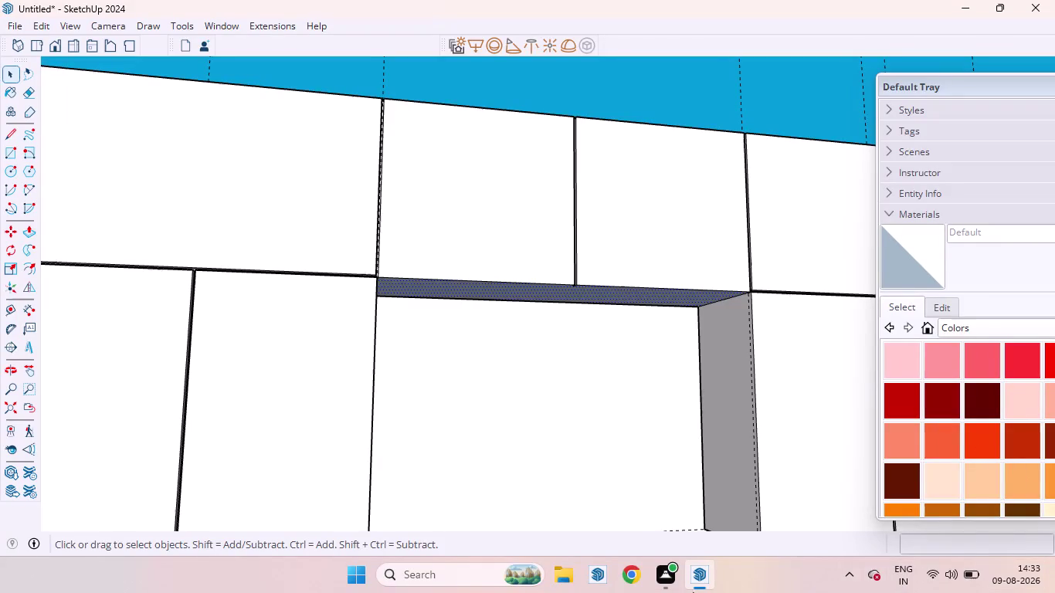
Push the groove face above the niche back into the wall panel.
scroll(up, 3)
middle_drag(435, 254, 358, 271)
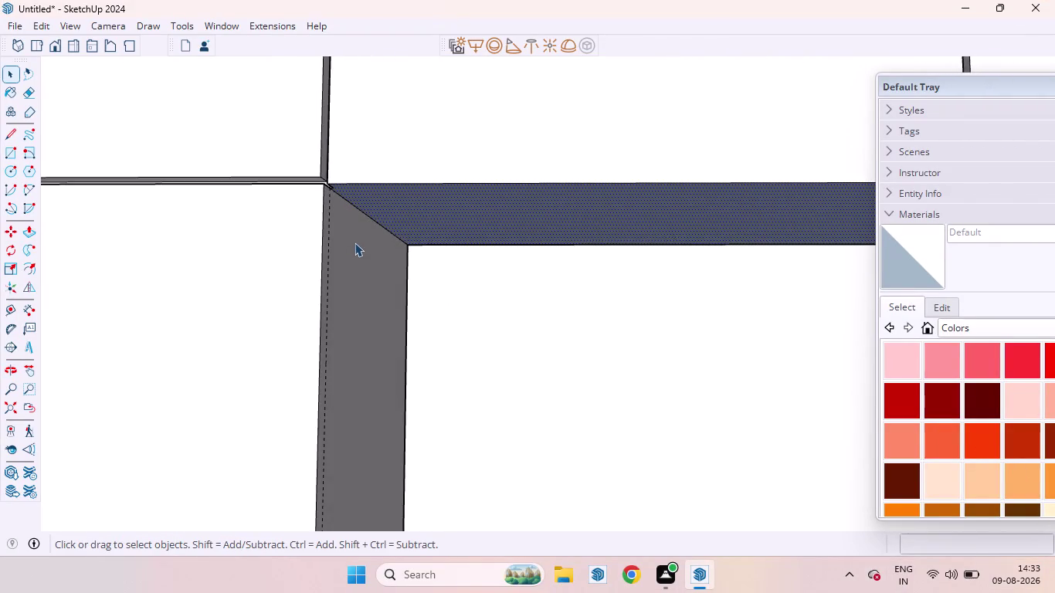
scroll(up, 3)
scroll(down, 3)
scroll(up, 3)
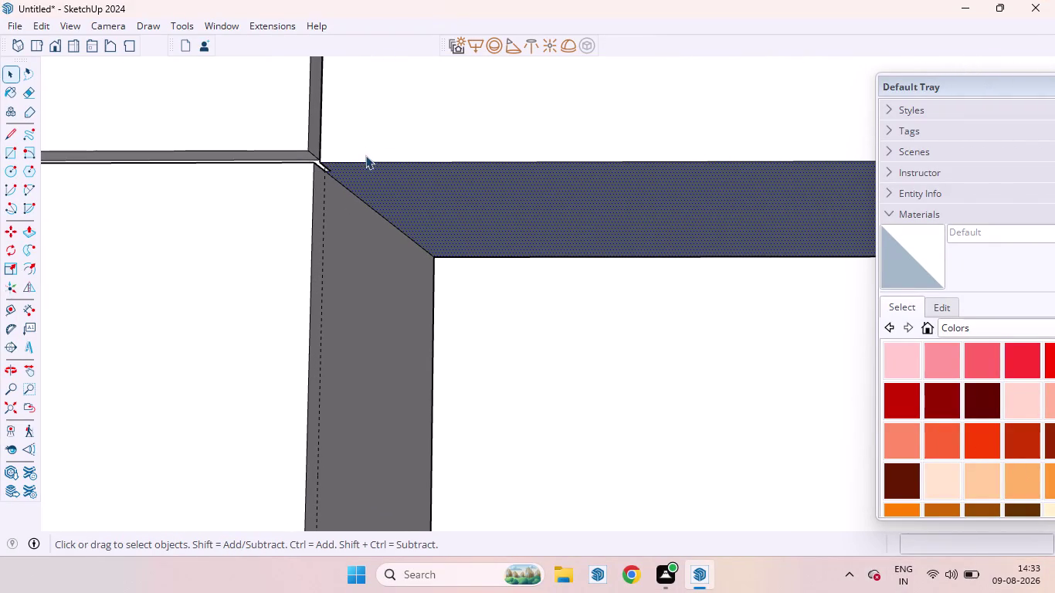
key(p)
drag(384, 190, 312, 148)
key(space)
scroll(down, 3)
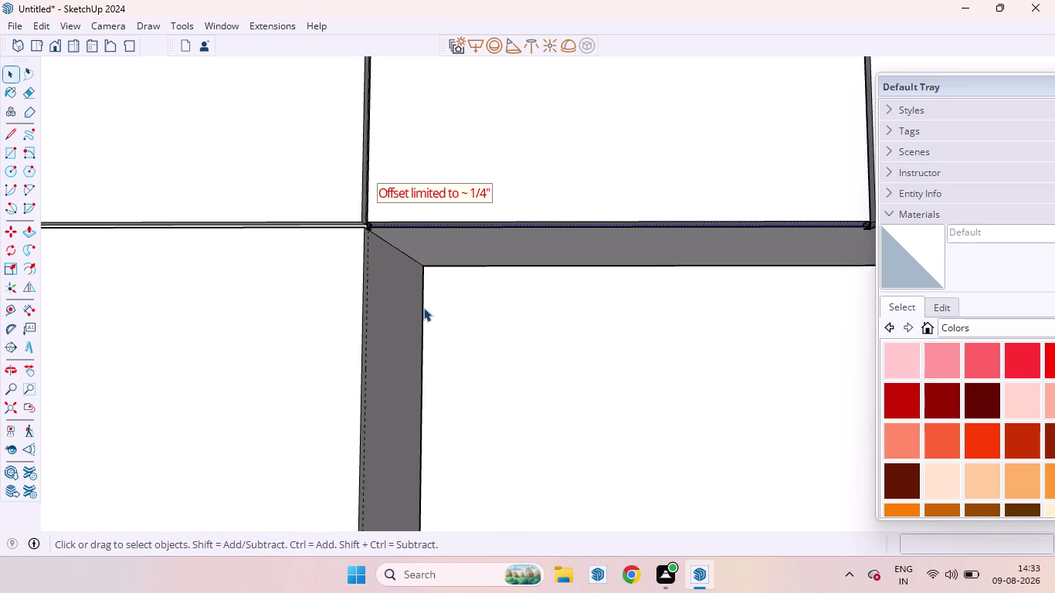
scroll(down, 3)
scroll(down, 3)
Deselect, then orbit over the upper wall panels to inspect where the grooves cross.
click(556, 163)
scroll(up, 3)
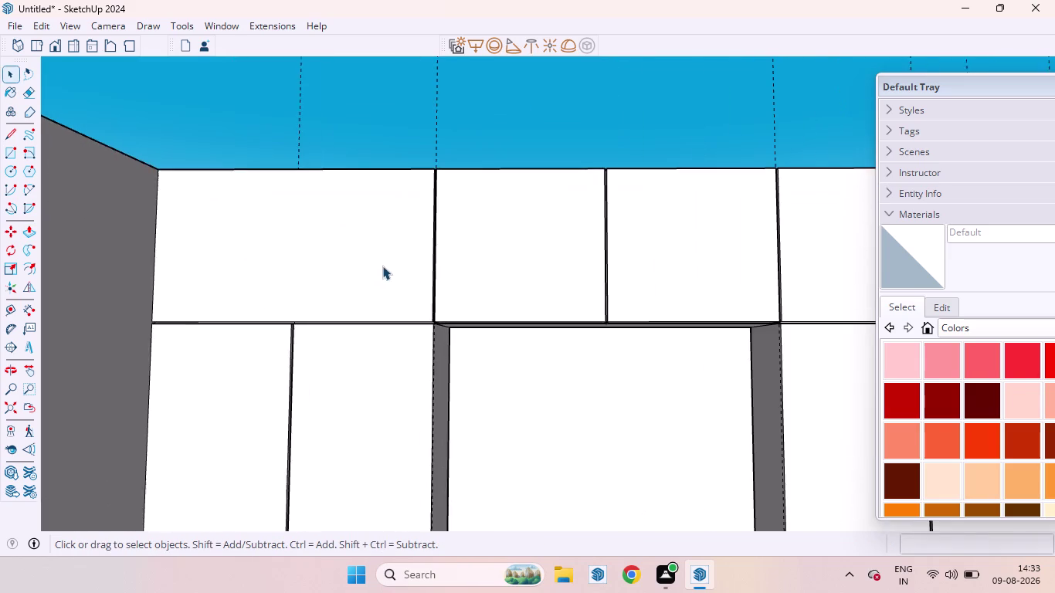
middle_drag(387, 268, 492, 348)
scroll(up, 3)
middle_drag(452, 353, 405, 327)
scroll(up, 3)
scroll(down, 3)
scroll(up, 3)
middle_drag(431, 332, 432, 290)
scroll(down, 3)
middle_drag(455, 327, 452, 276)
scroll(up, 3)
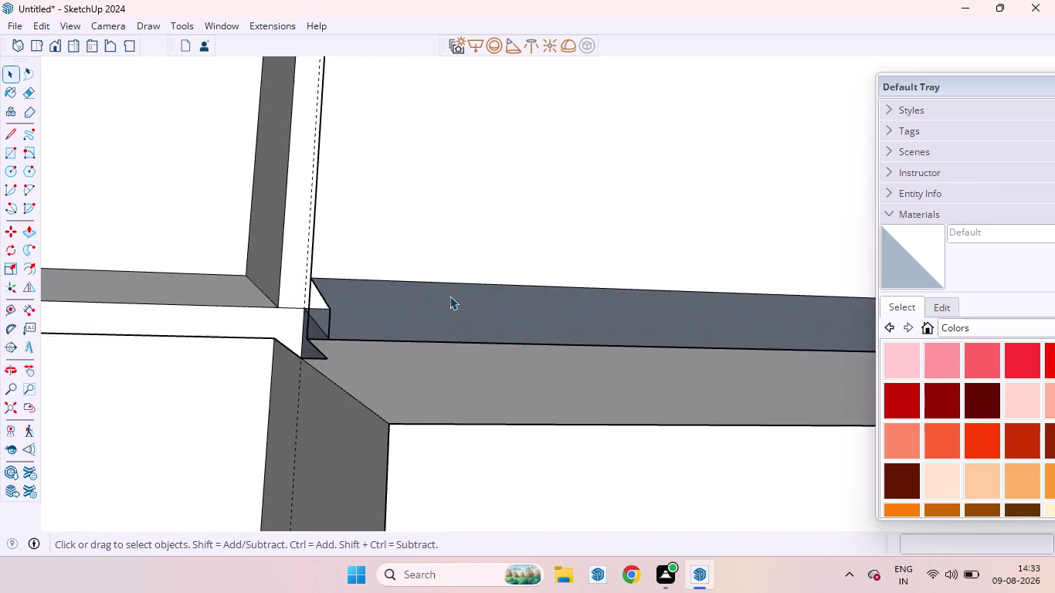
scroll(up, 3)
middle_drag(435, 304, 456, 333)
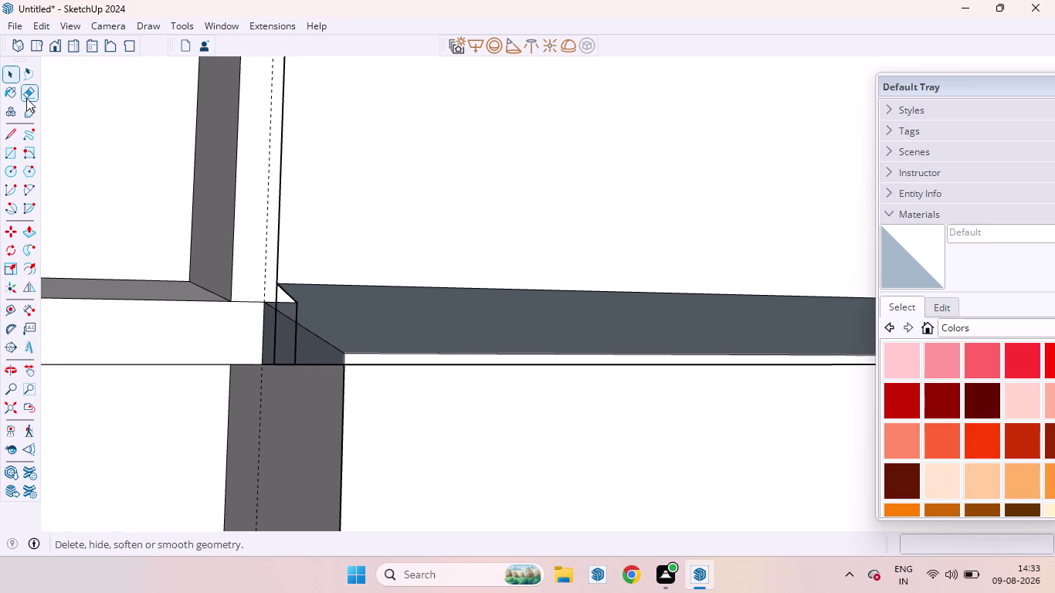
Erase the stray vertical and bottom edges at the first groove corner.
click(26, 98)
click(271, 362)
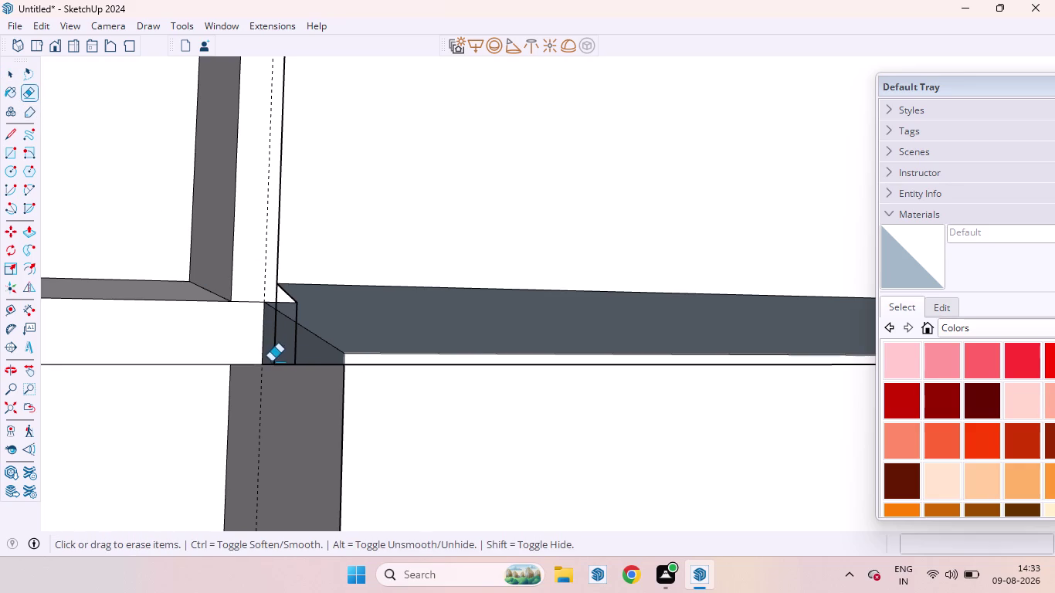
click(273, 366)
click(295, 346)
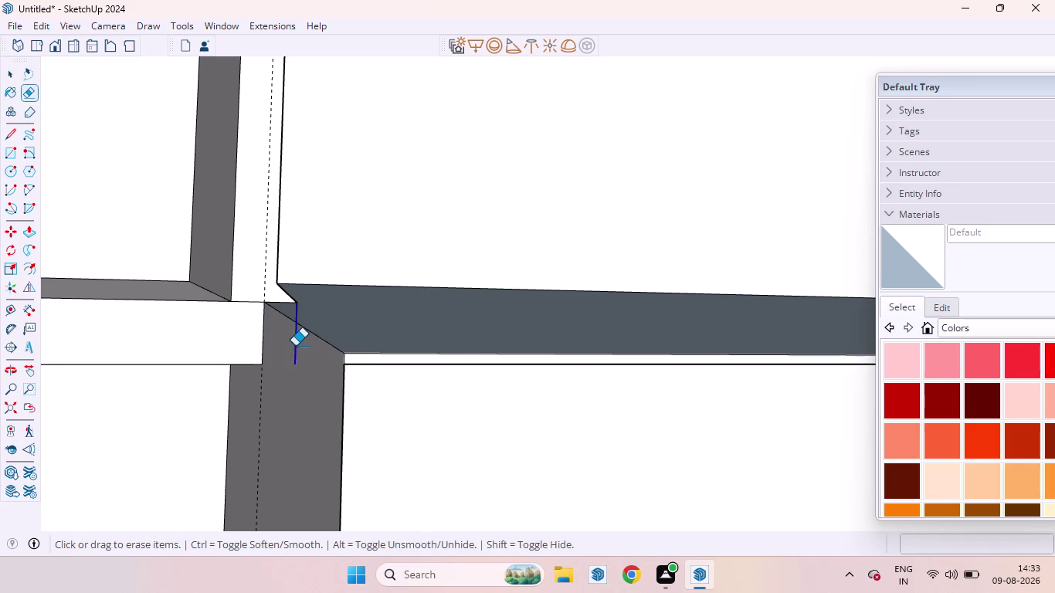
click(375, 367)
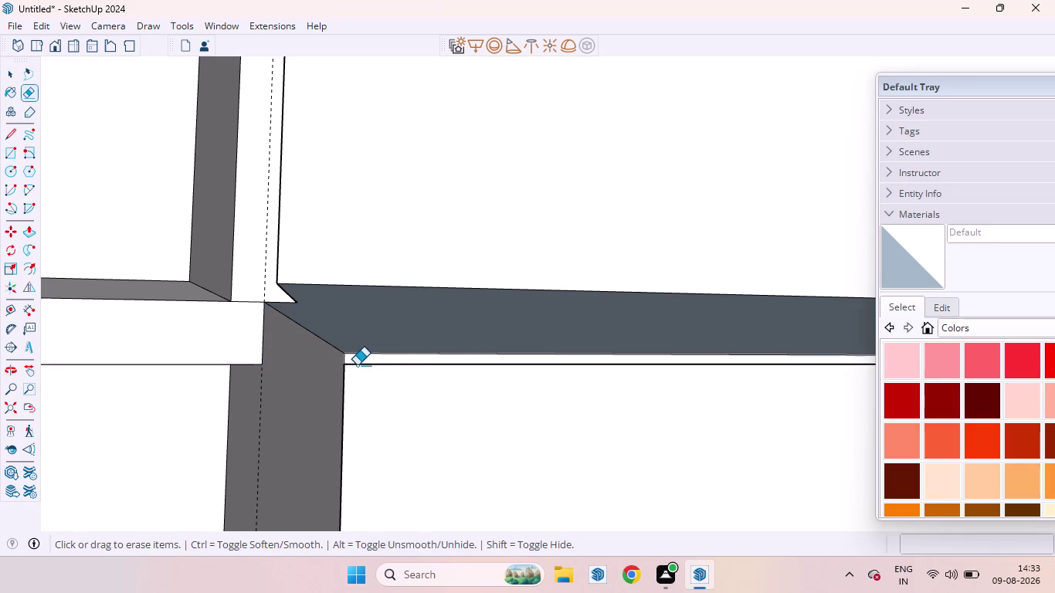
click(357, 365)
scroll(down, 3)
scroll(down, 3)
scroll(down, 3)
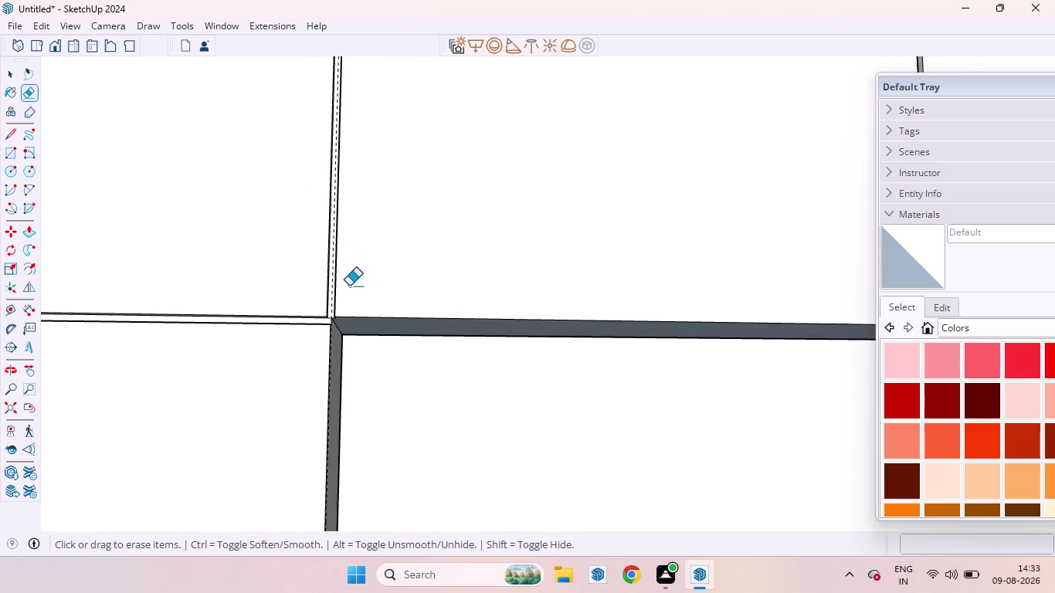
scroll(down, 3)
scroll(down, 3)
middle_drag(401, 363, 529, 410)
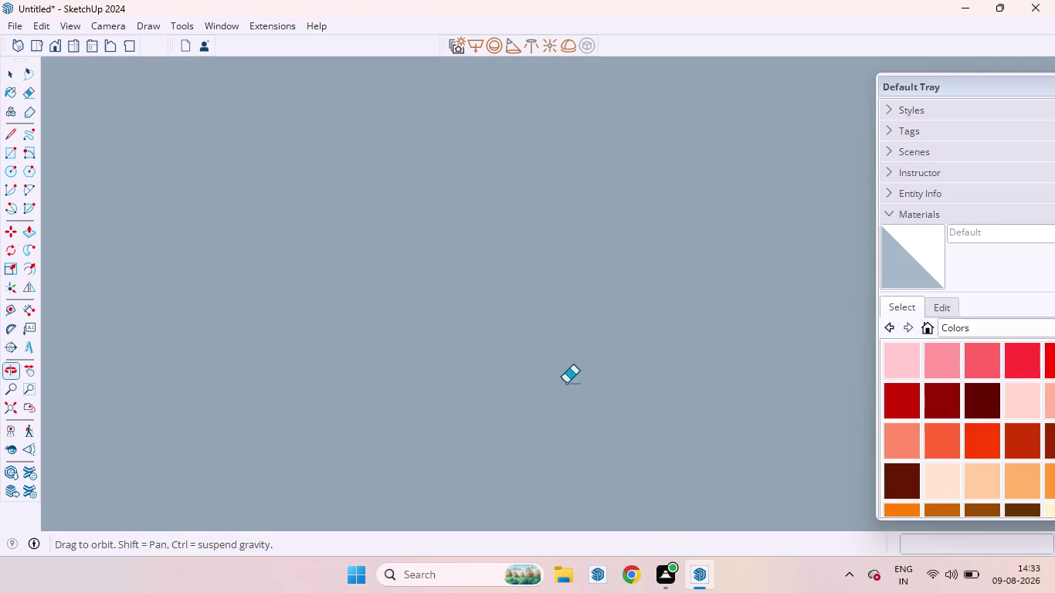
middle_drag(580, 368, 424, 391)
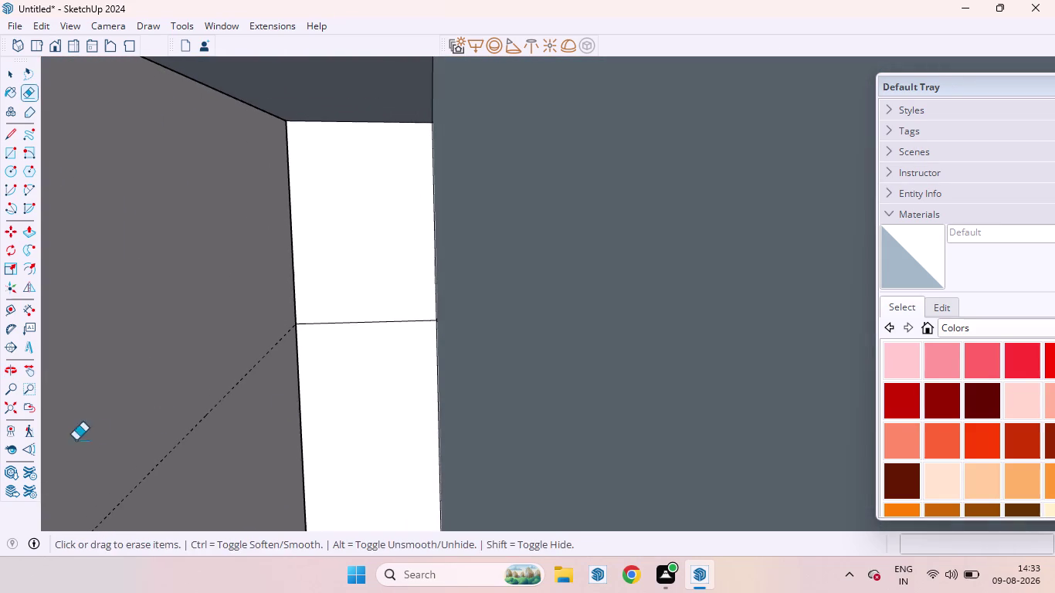
Erase the leftover edges at the next groove junction, undoing the last erase.
click(11, 407)
scroll(up, 3)
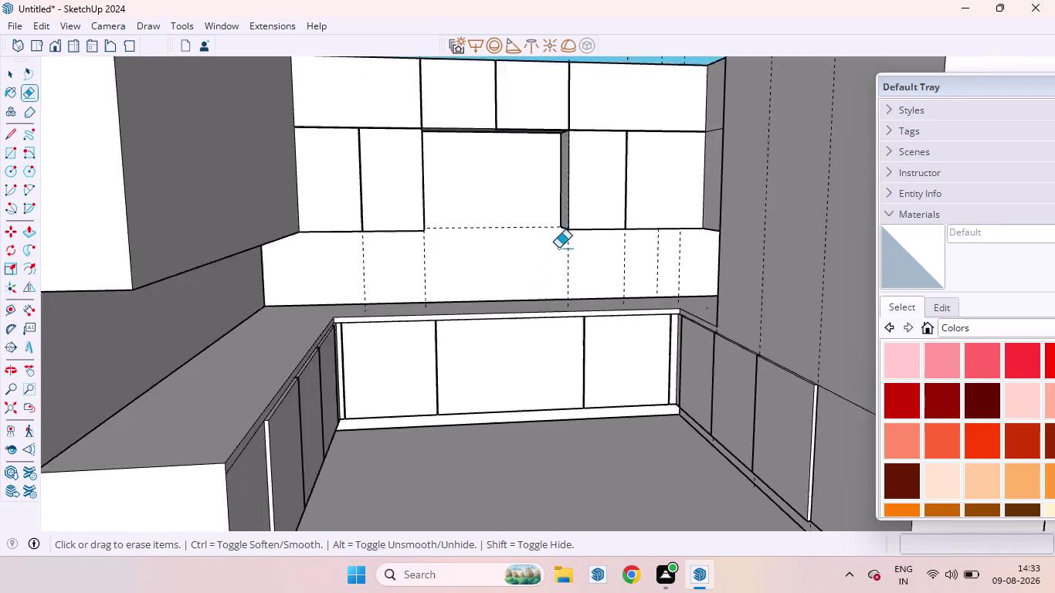
scroll(up, 3)
scroll(up, 3)
scroll(down, 3)
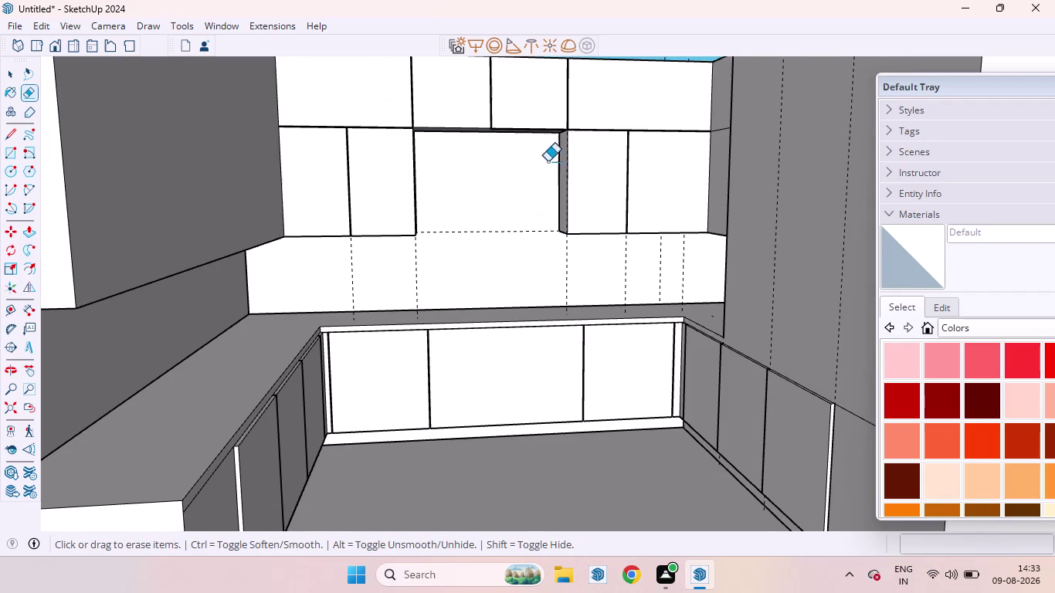
scroll(up, 3)
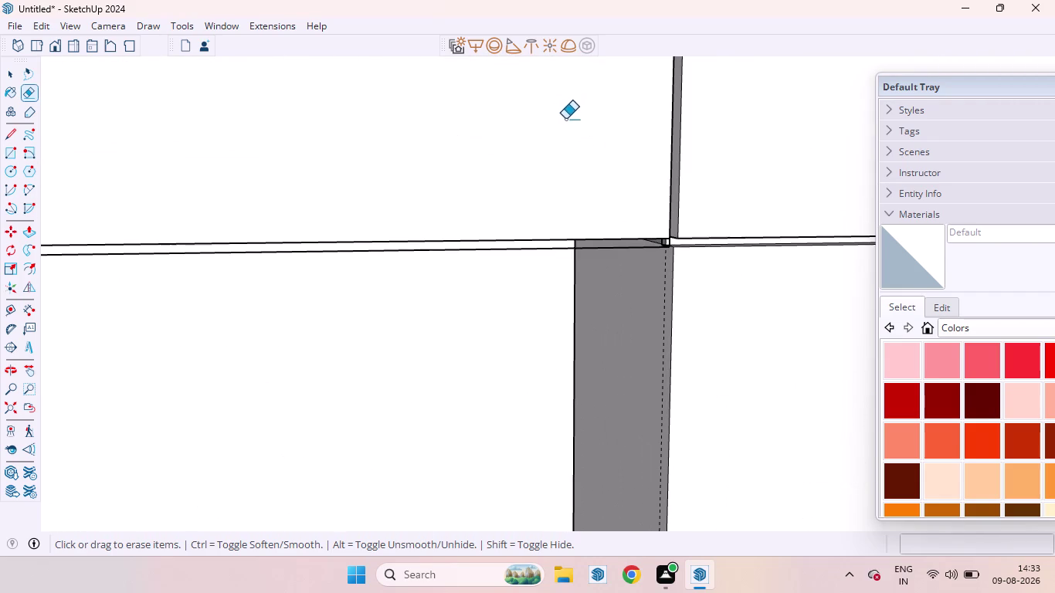
scroll(up, 3)
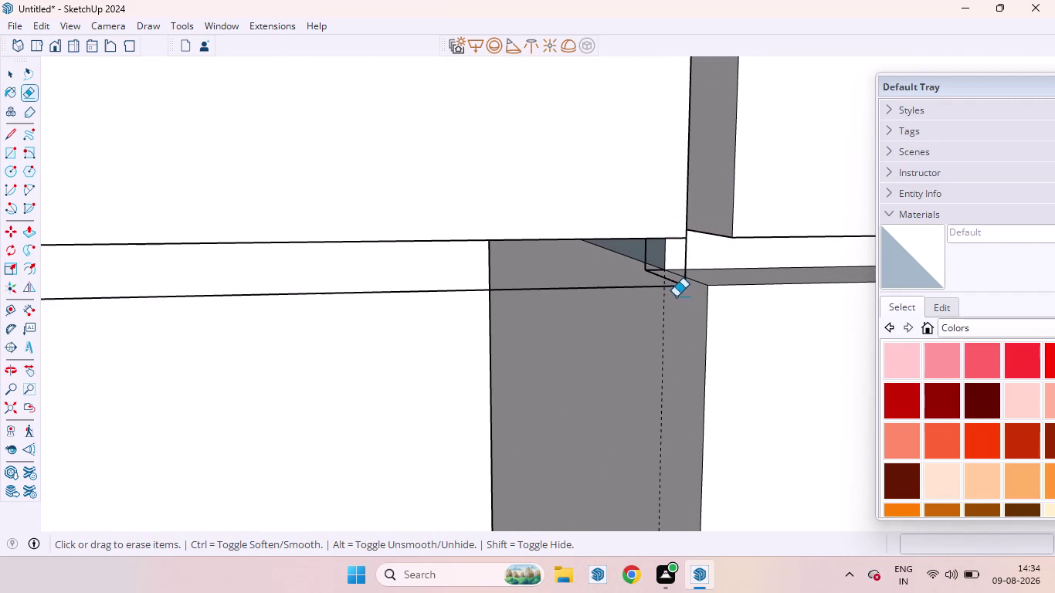
click(681, 284)
click(641, 269)
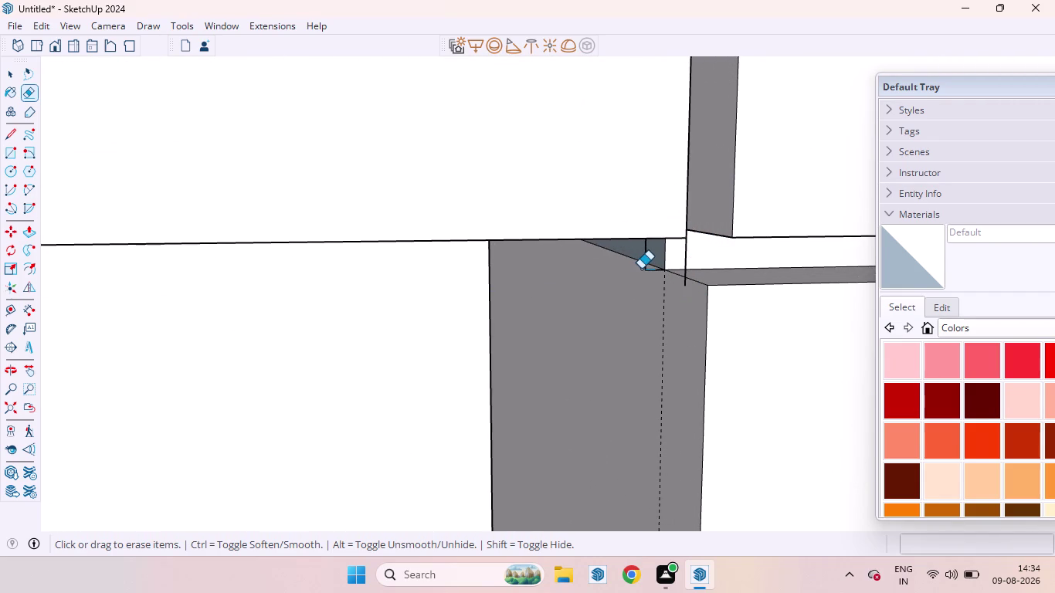
click(645, 267)
click(645, 270)
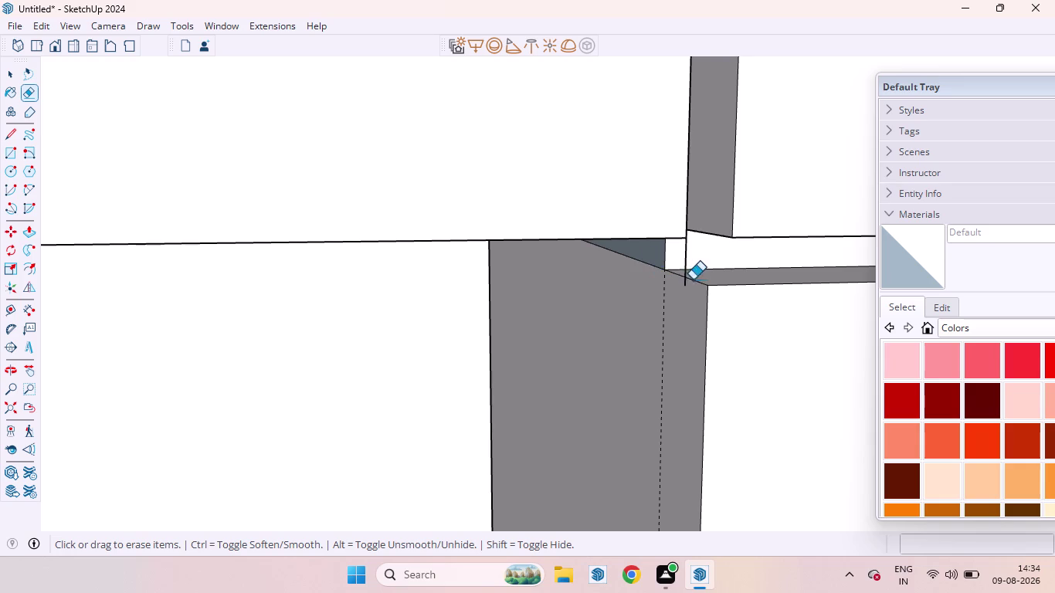
click(684, 268)
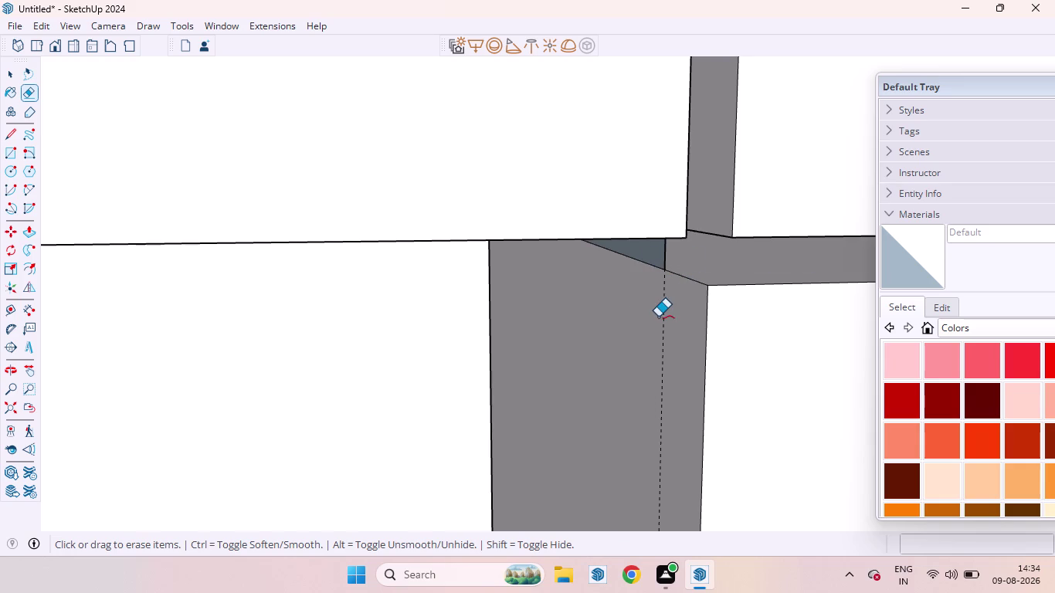
key(ctrl+z)
Check the cleaned junction and erase one more edge where the grooves meet.
middle_drag(701, 254, 564, 256)
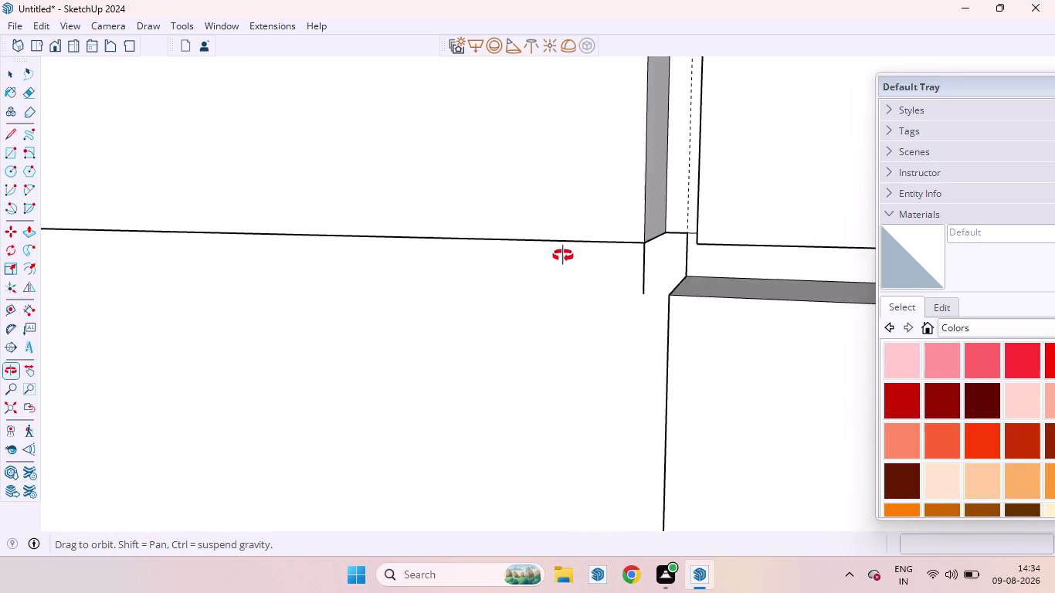
middle_drag(563, 255, 556, 254)
scroll(up, 3)
scroll(down, 3)
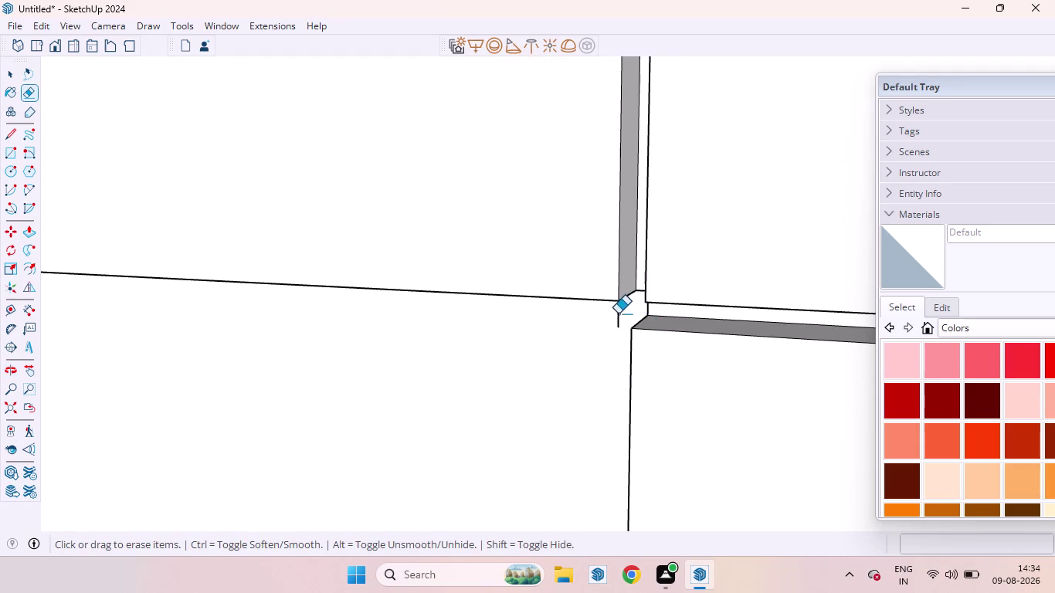
click(617, 313)
scroll(down, 3)
scroll(down, 3)
scroll(down, 3)
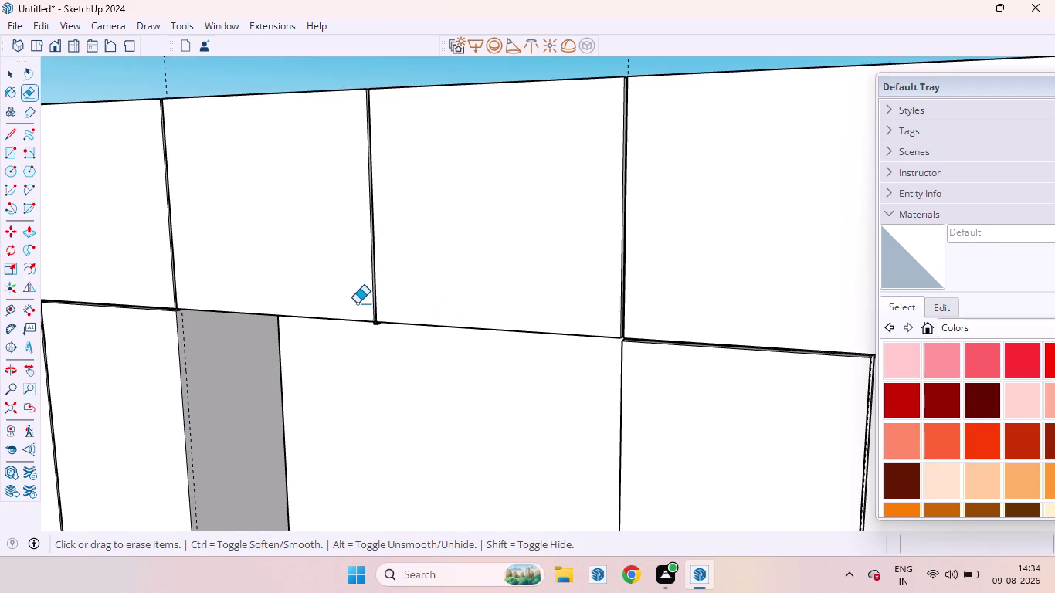
scroll(up, 3)
scroll(down, 3)
scroll(up, 3)
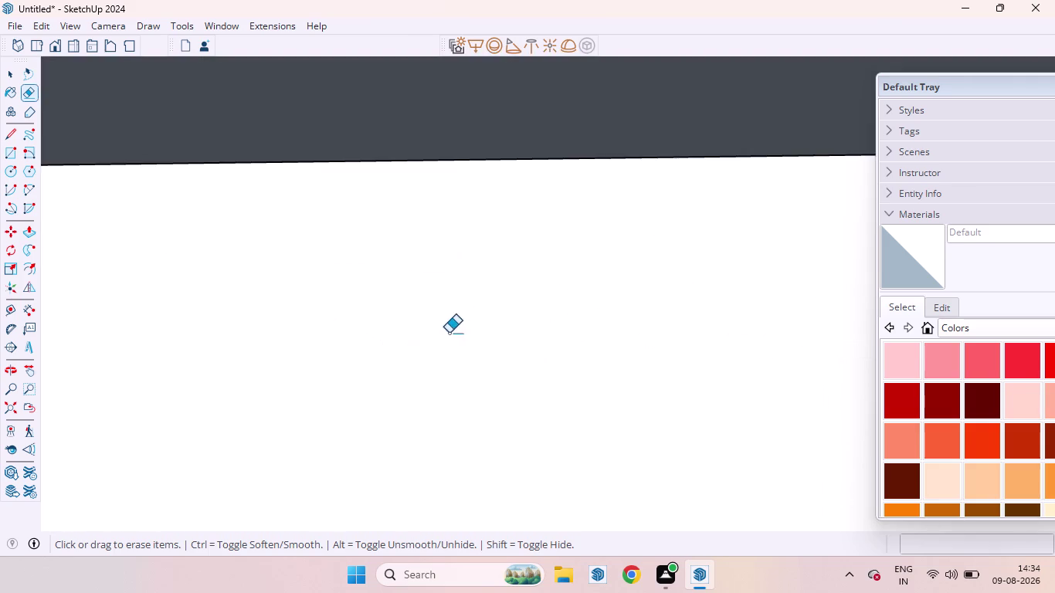
scroll(down, 3)
scroll(up, 3)
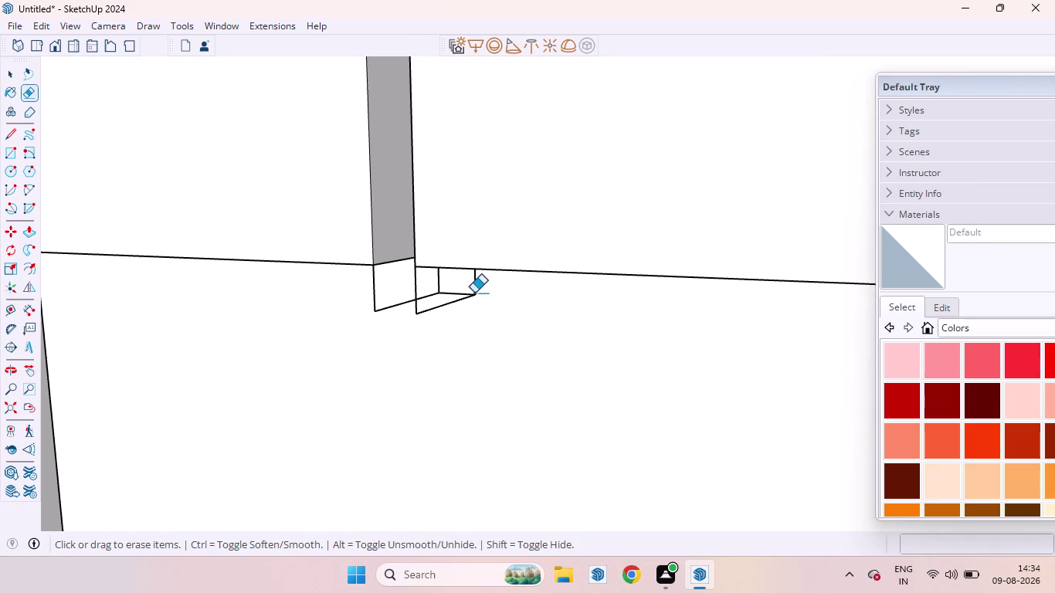
Erase the small stray box and the final leftover edges at the joint.
click(473, 290)
click(469, 296)
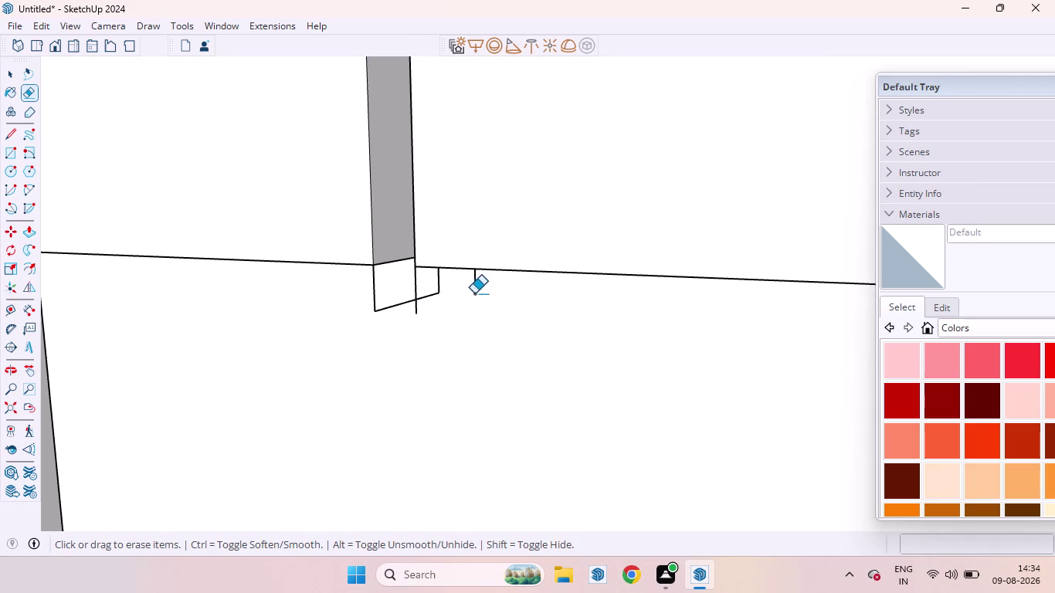
click(474, 293)
click(437, 290)
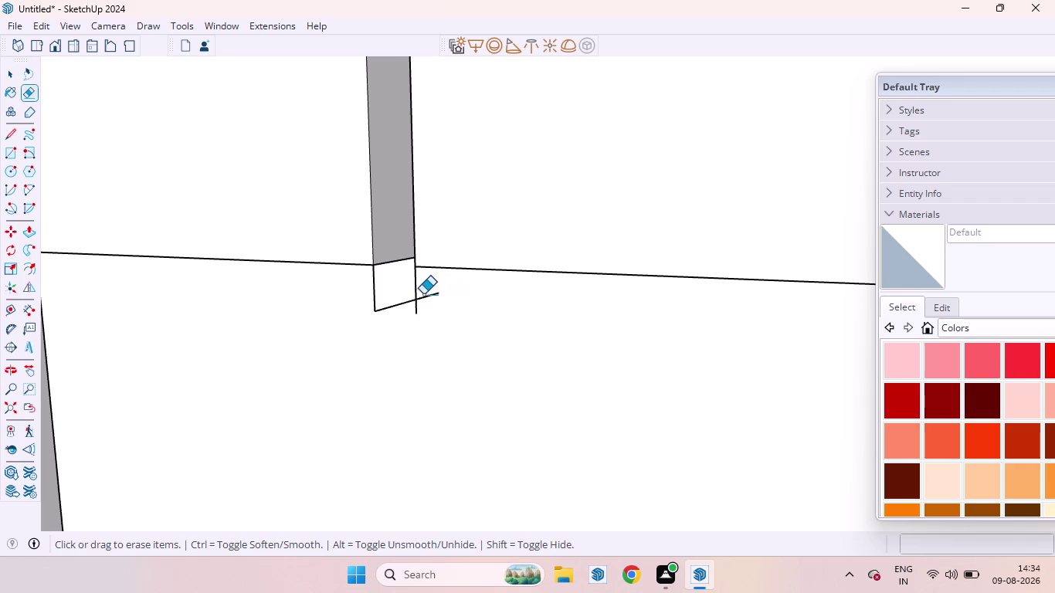
click(414, 302)
click(374, 311)
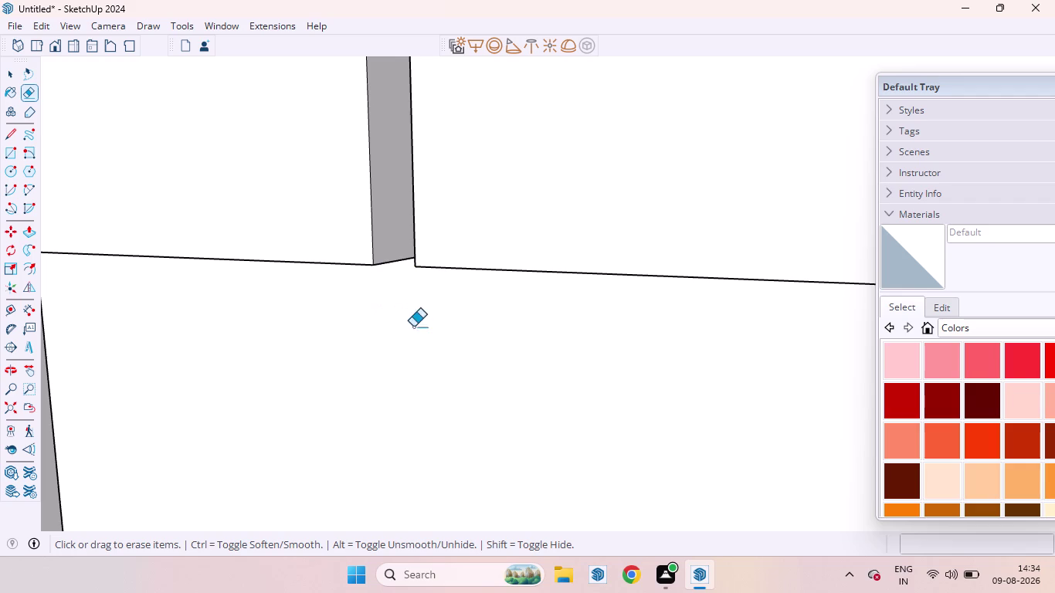
scroll(down, 3)
scroll(down, 3)
scroll(down, 3)
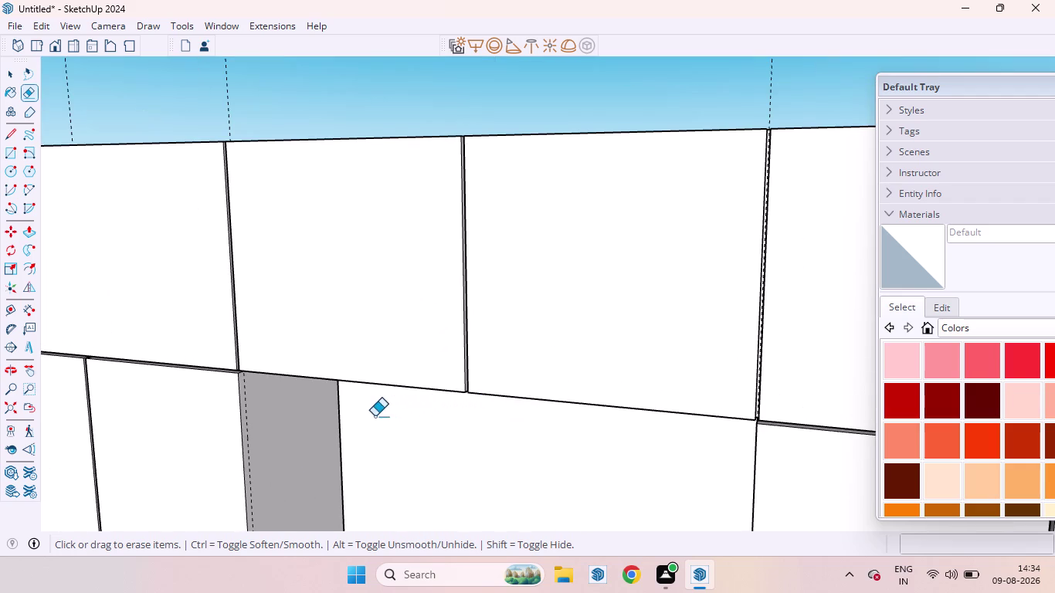
key(space)
scroll(down, 3)
scroll(down, 3)
scroll(up, 3)
scroll(down, 3)
scroll(down, 3)
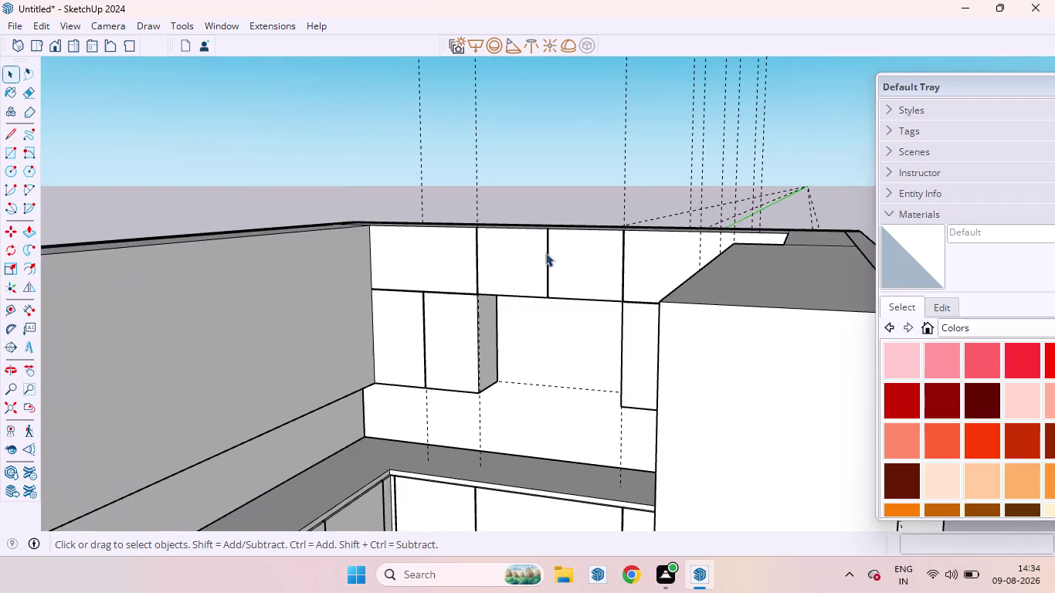
middle_drag(527, 323, 665, 280)
scroll(up, 3)
scroll(down, 3)
scroll(up, 3)
scroll(down, 3)
scroll(up, 3)
scroll(up, 3)
scroll(down, 3)
middle_drag(659, 400, 564, 306)
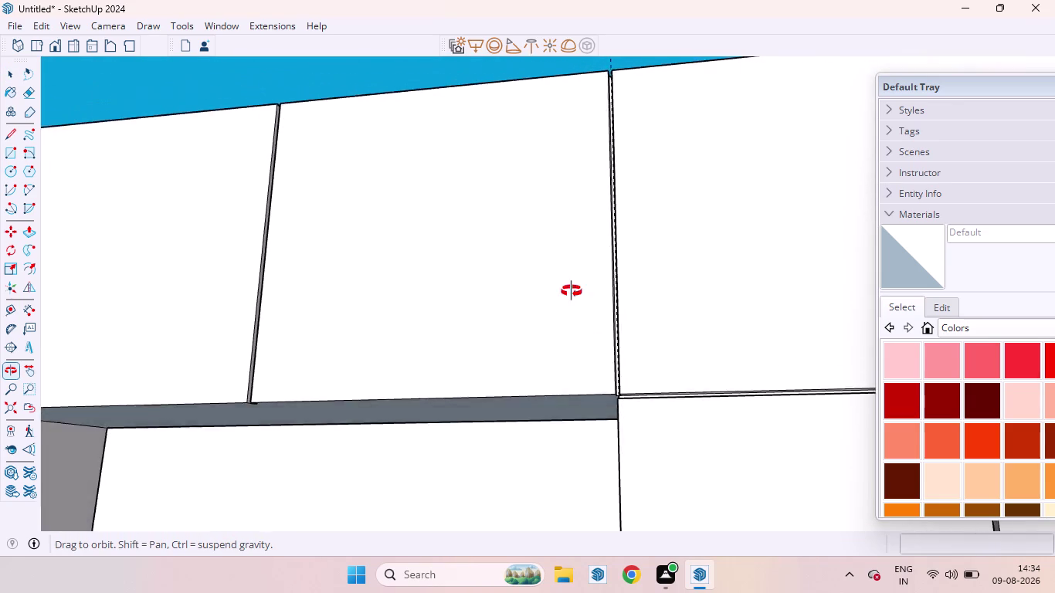
middle_drag(563, 306, 614, 373)
scroll(down, 3)
scroll(up, 3)
scroll(down, 3)
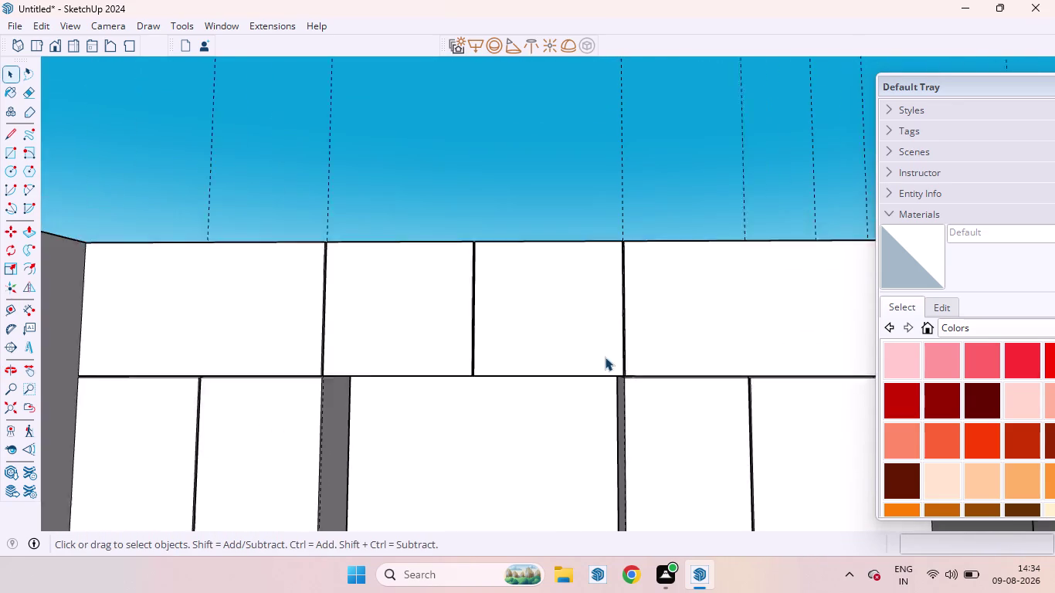
scroll(down, 3)
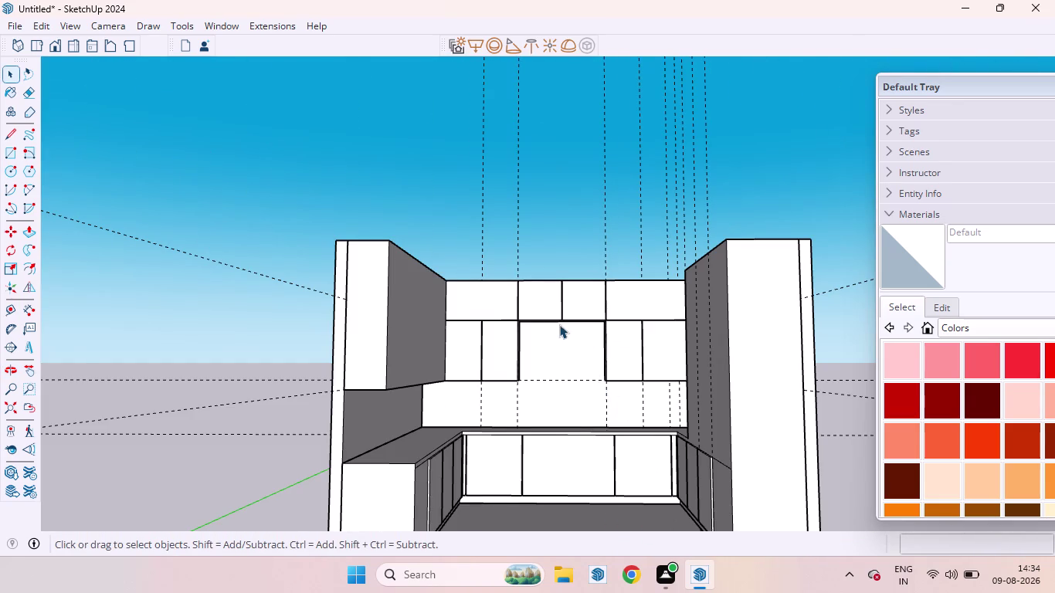
scroll(down, 3)
middle_drag(575, 329, 354, 403)
scroll(up, 3)
scroll(up, 3)
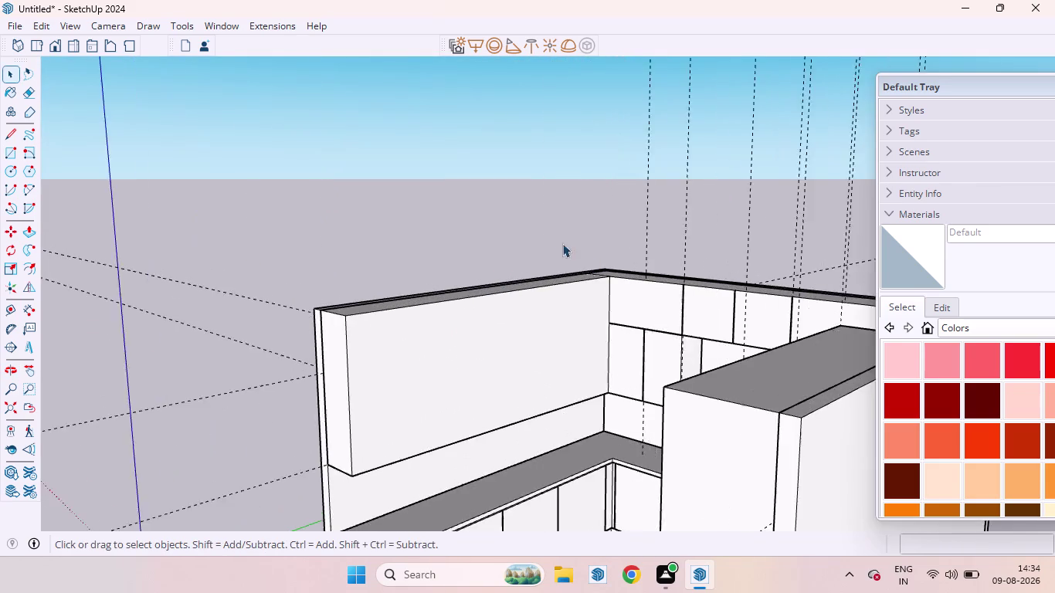
scroll(up, 3)
scroll(up, 3)
scroll(down, 3)
scroll(up, 3)
scroll(down, 3)
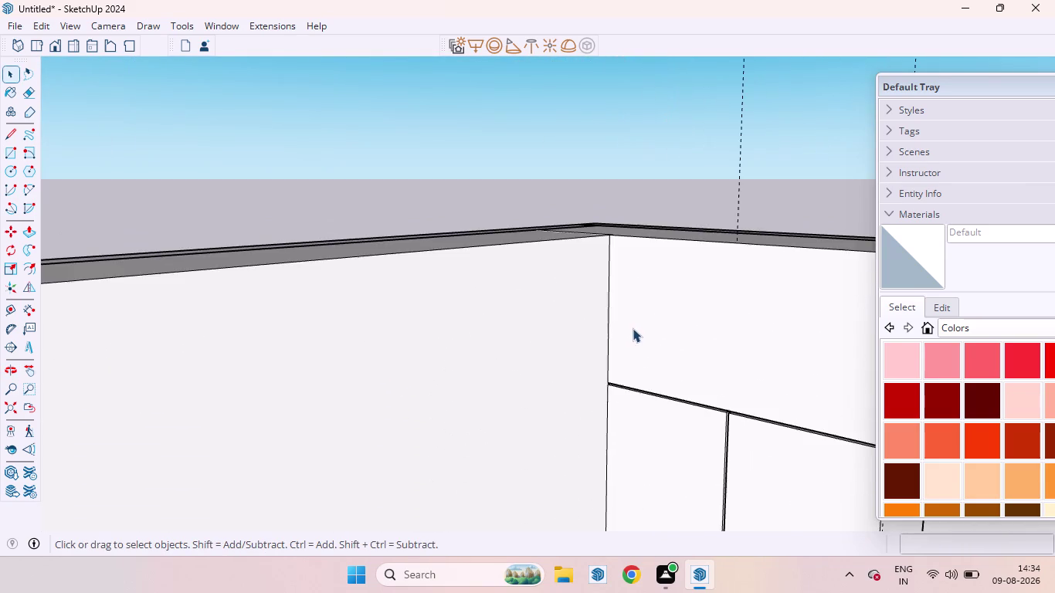
scroll(down, 3)
middle_drag(641, 316, 592, 309)
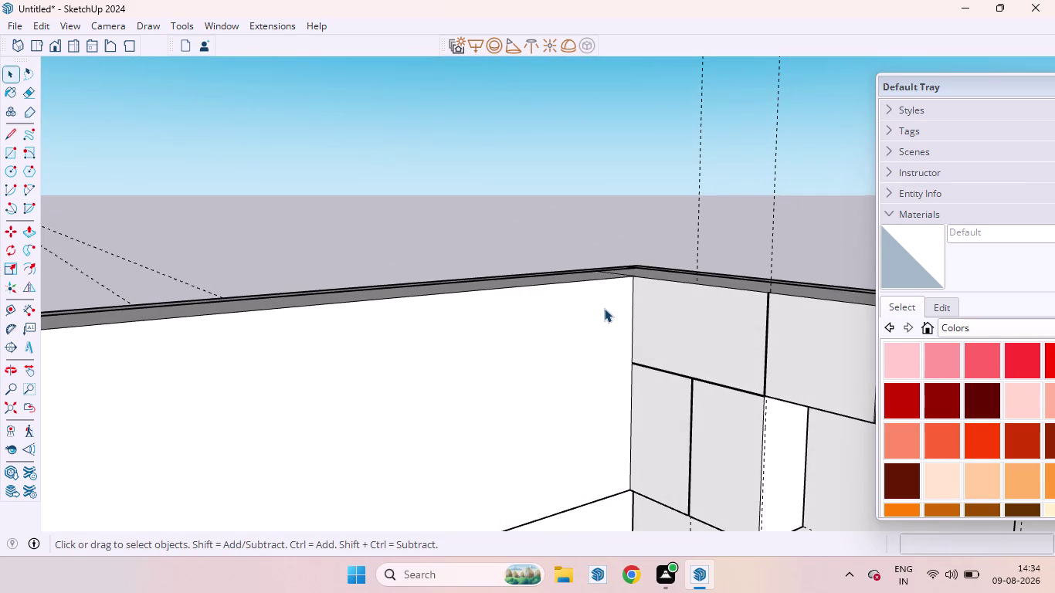
scroll(up, 3)
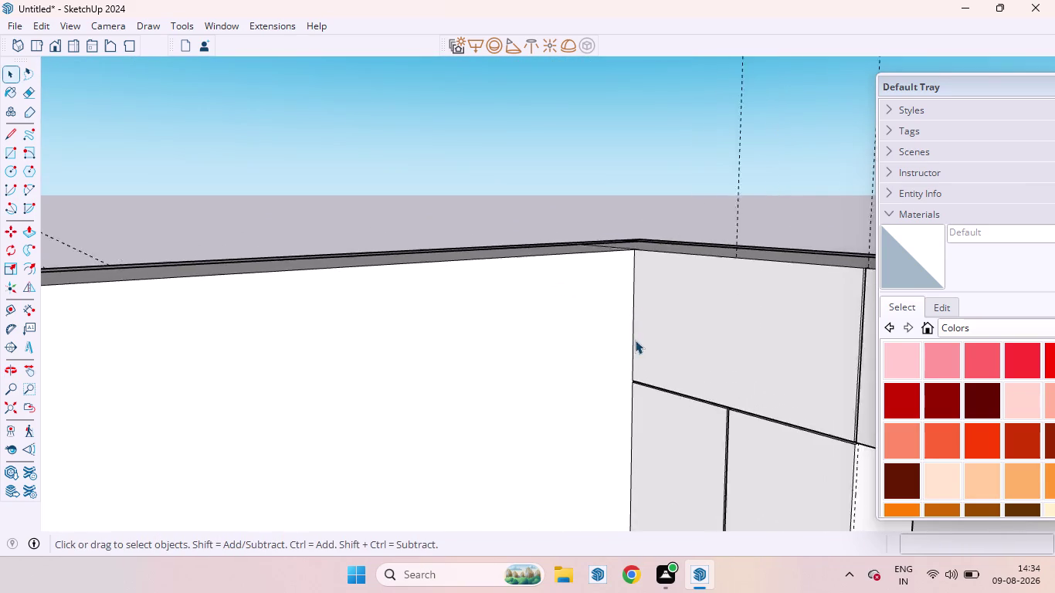
middle_drag(614, 386, 718, 408)
scroll(up, 3)
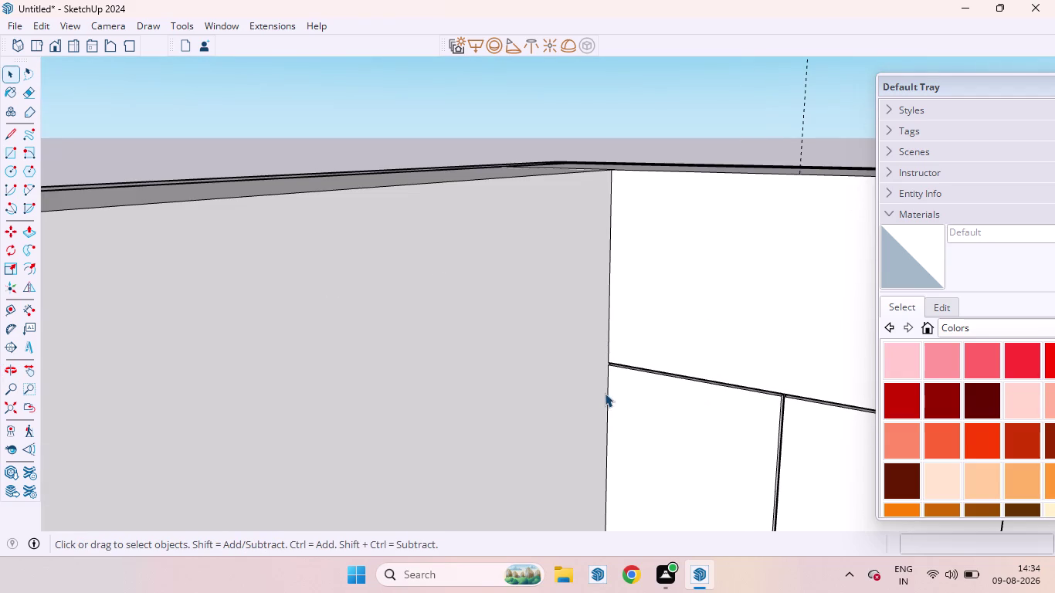
scroll(down, 3)
scroll(down, 3)
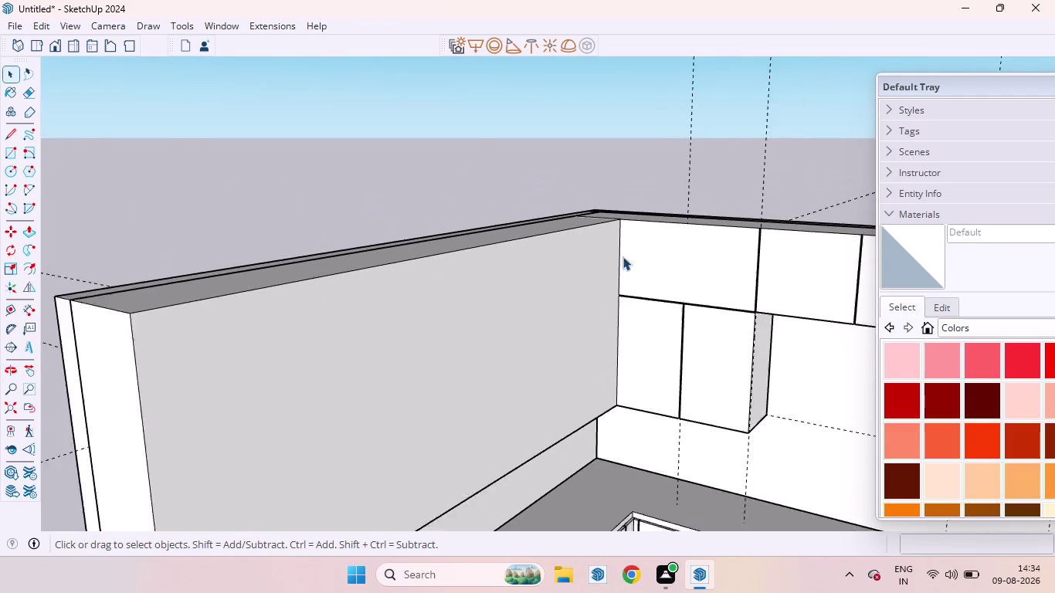
scroll(down, 3)
scroll(up, 3)
scroll(up, 3)
scroll(down, 3)
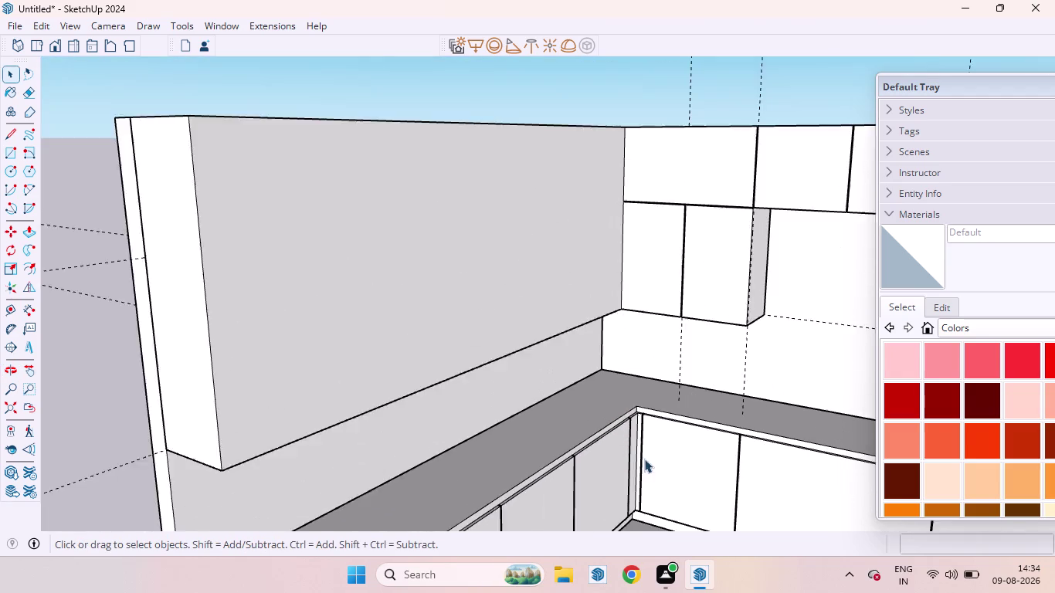
scroll(up, 3)
middle_drag(624, 261, 705, 333)
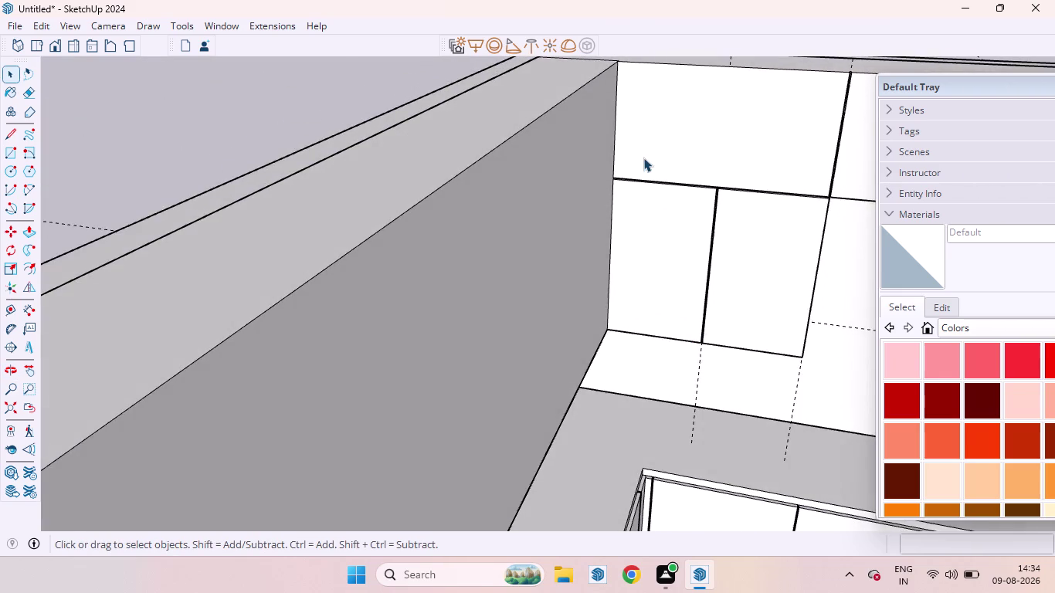
scroll(up, 3)
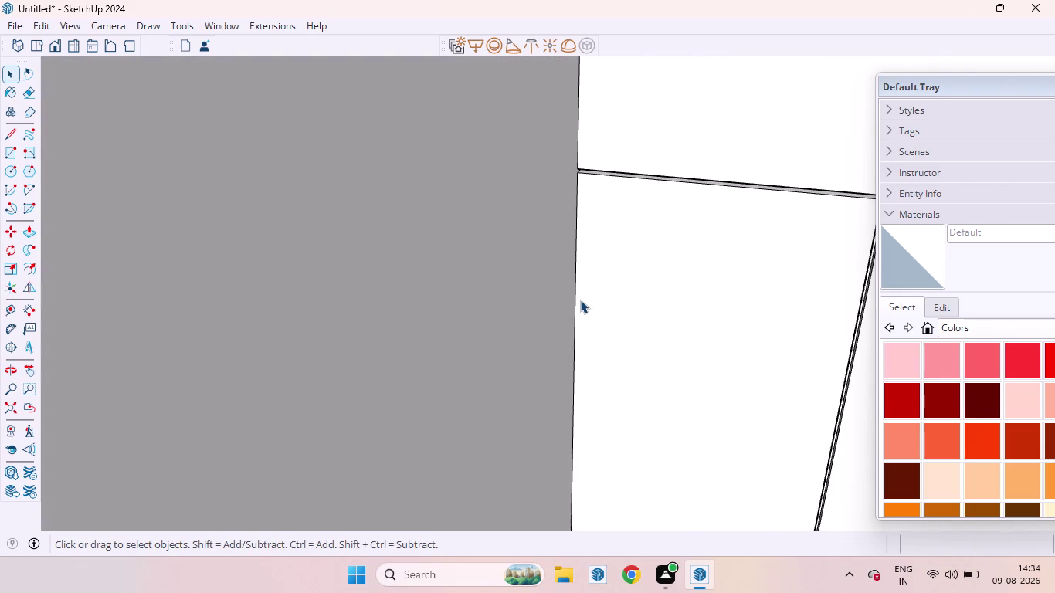
click(574, 304)
scroll(down, 3)
scroll(down, 3)
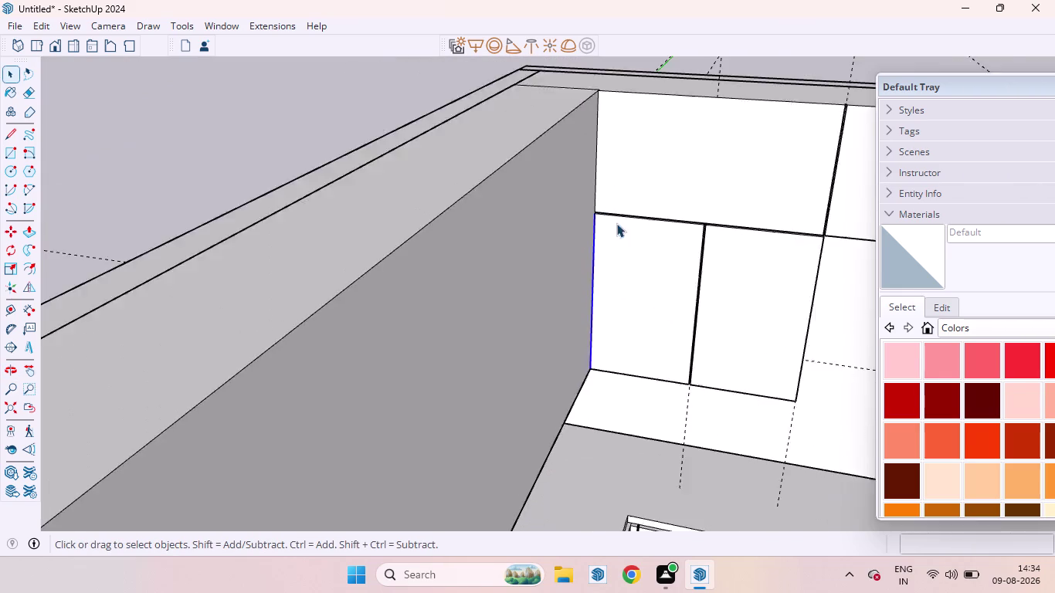
scroll(down, 3)
key(m)
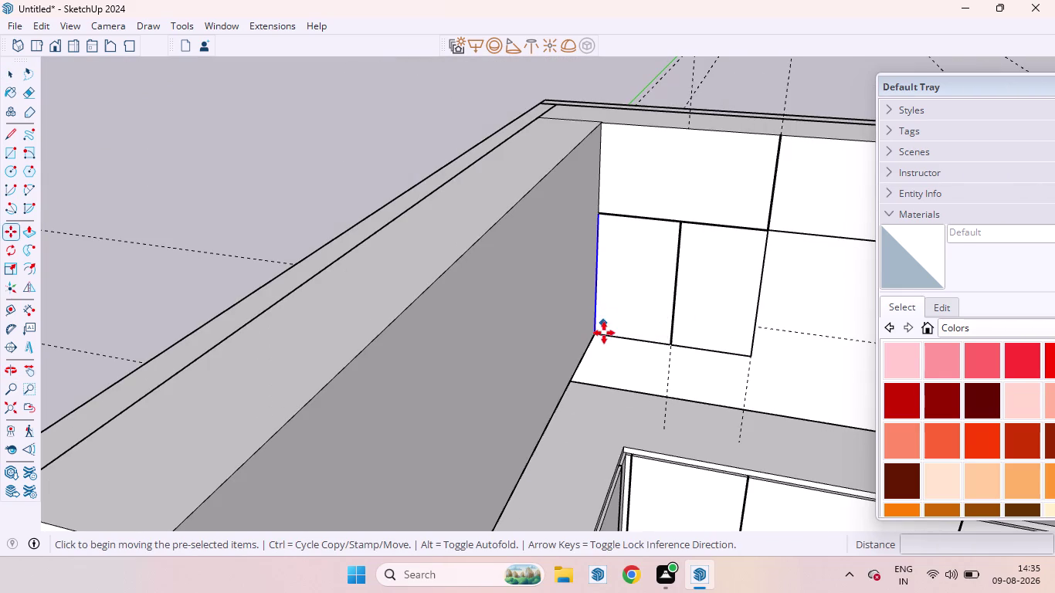
scroll(up, 3)
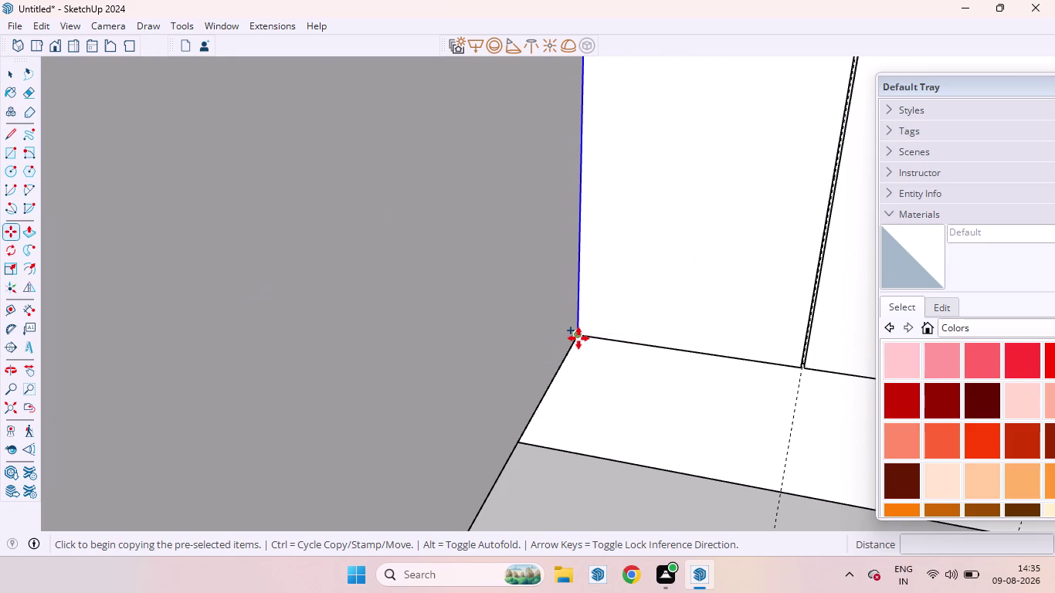
Copy the lower panel's corner edge 6 mm sideways.
click(579, 338)
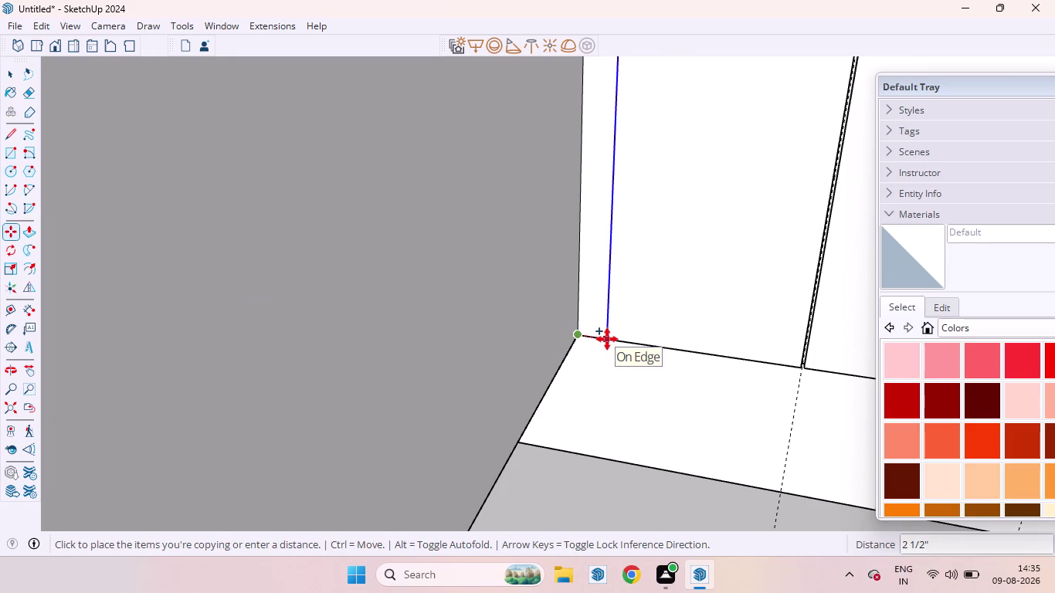
text(6M)
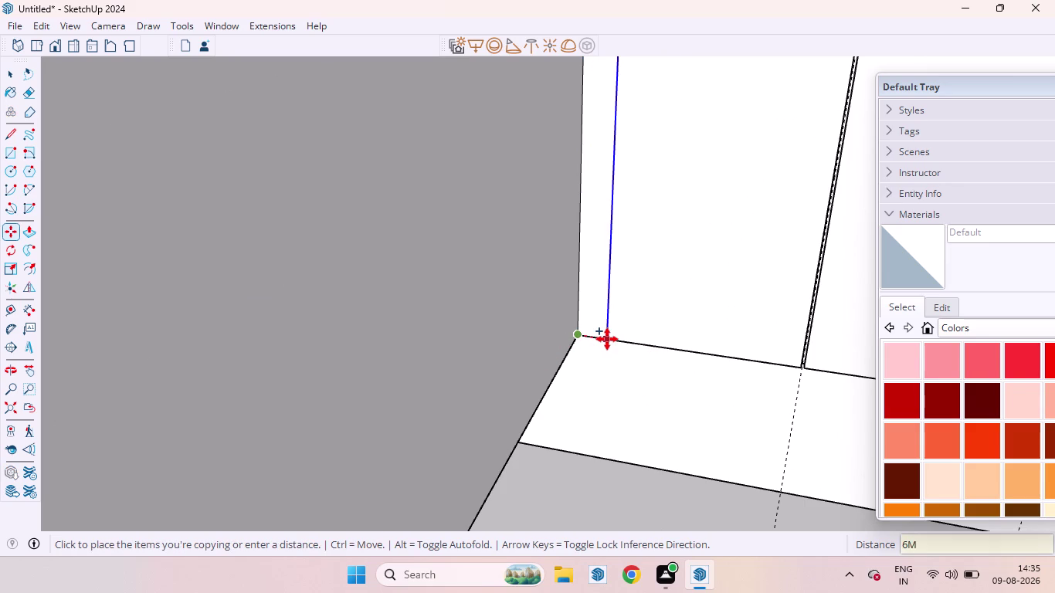
text(M)
key(Return)
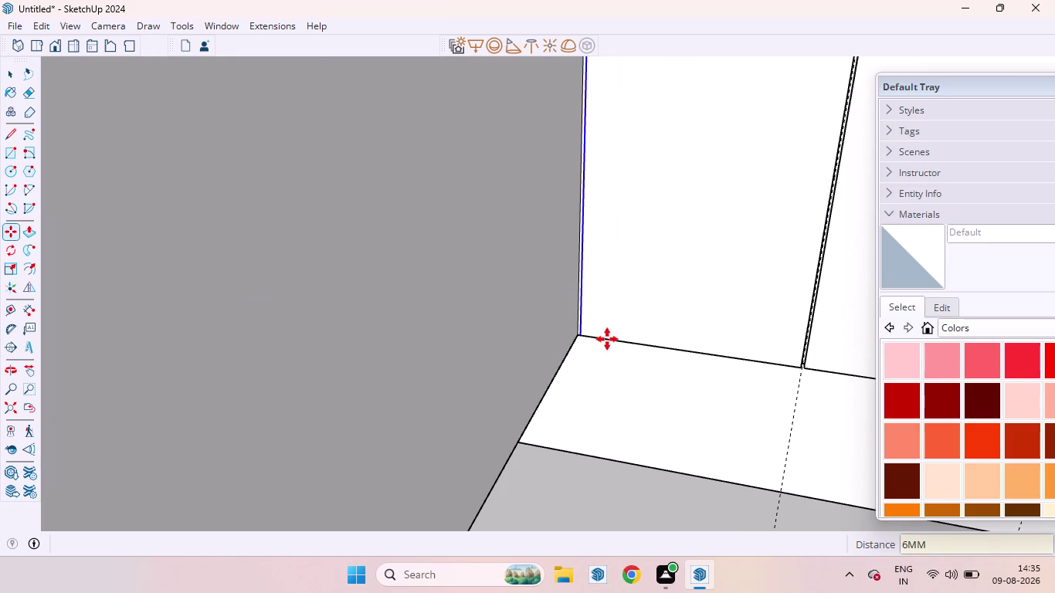
key(space)
scroll(down, 3)
scroll(down, 3)
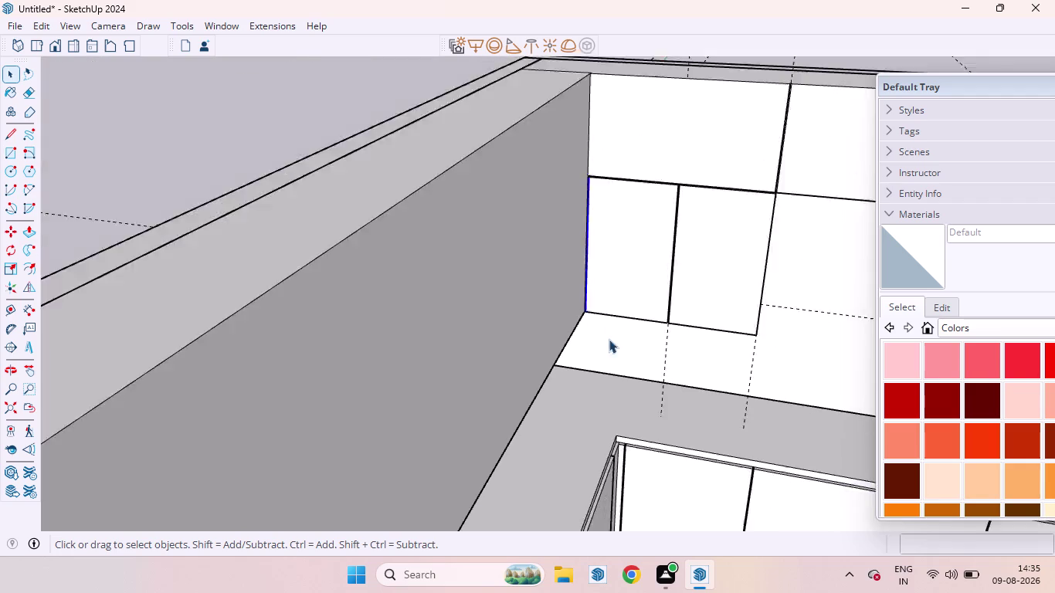
scroll(up, 3)
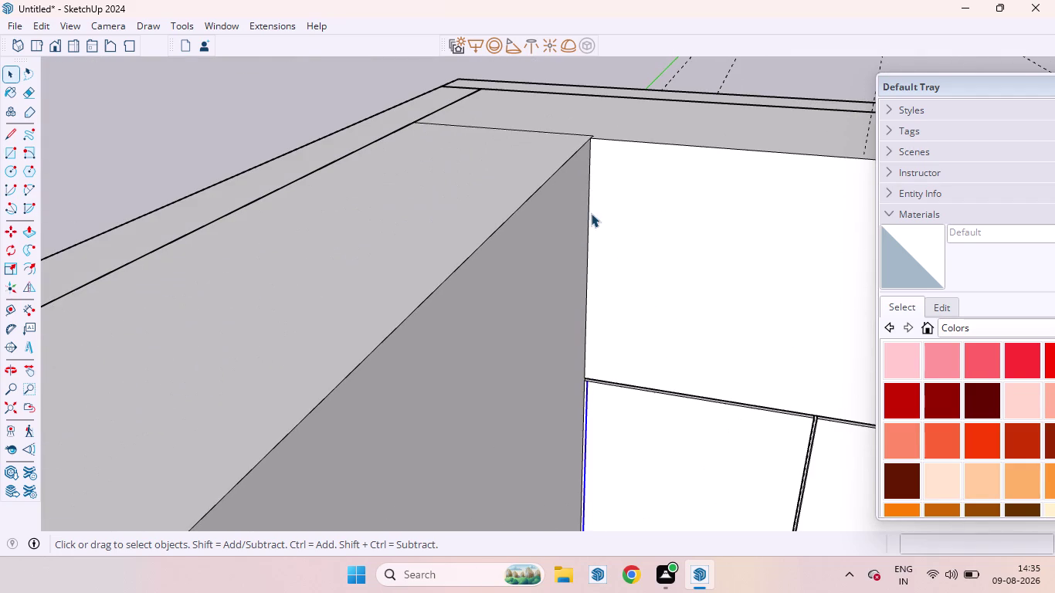
Copy the upper panel's corner edge 6 mm with Move.
click(589, 230)
key(m)
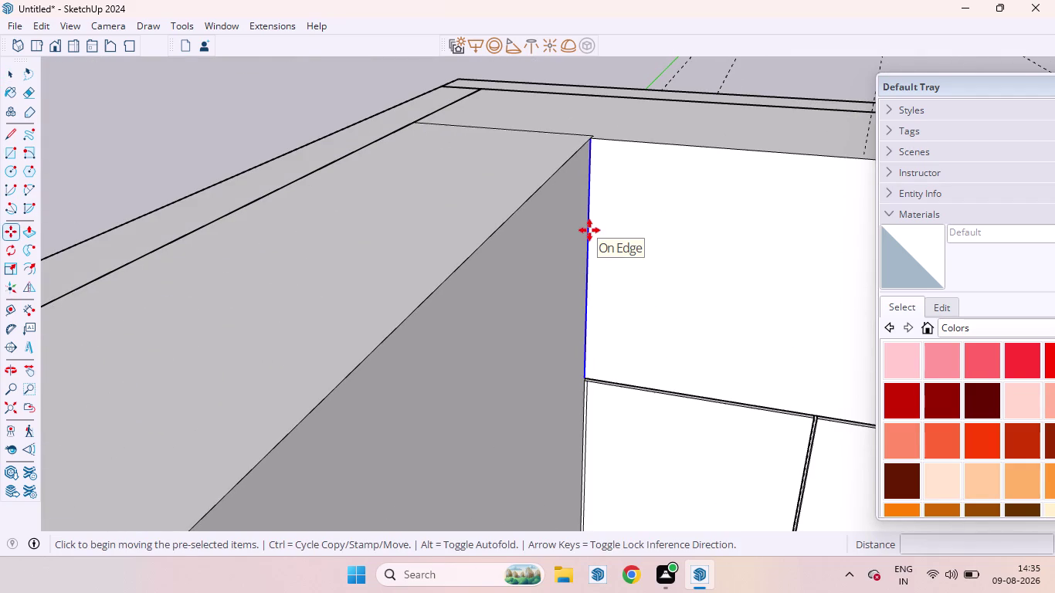
click(590, 230)
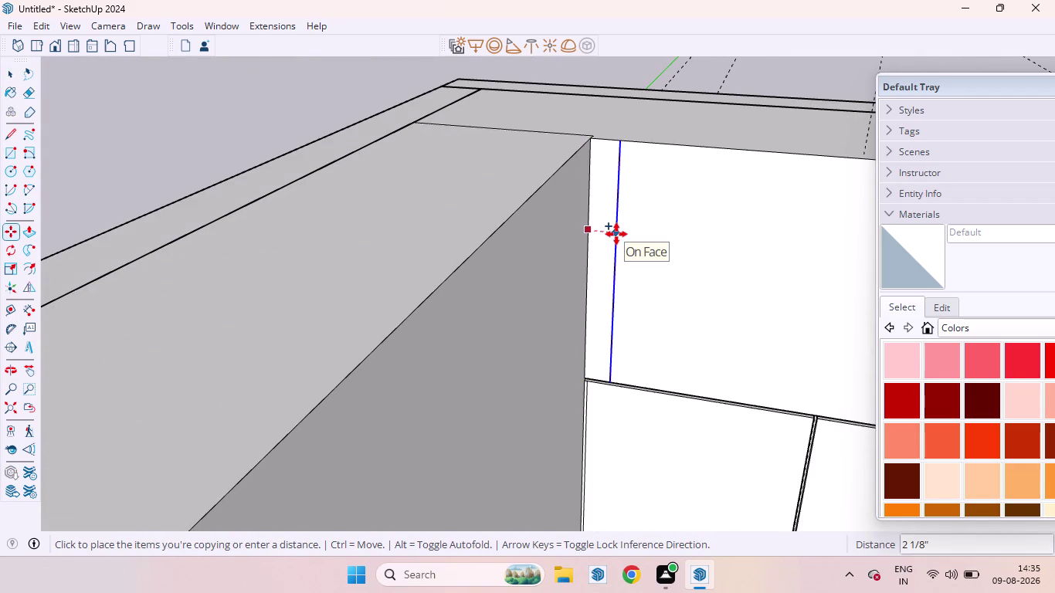
text(6M)
key(Return)
key(Return)
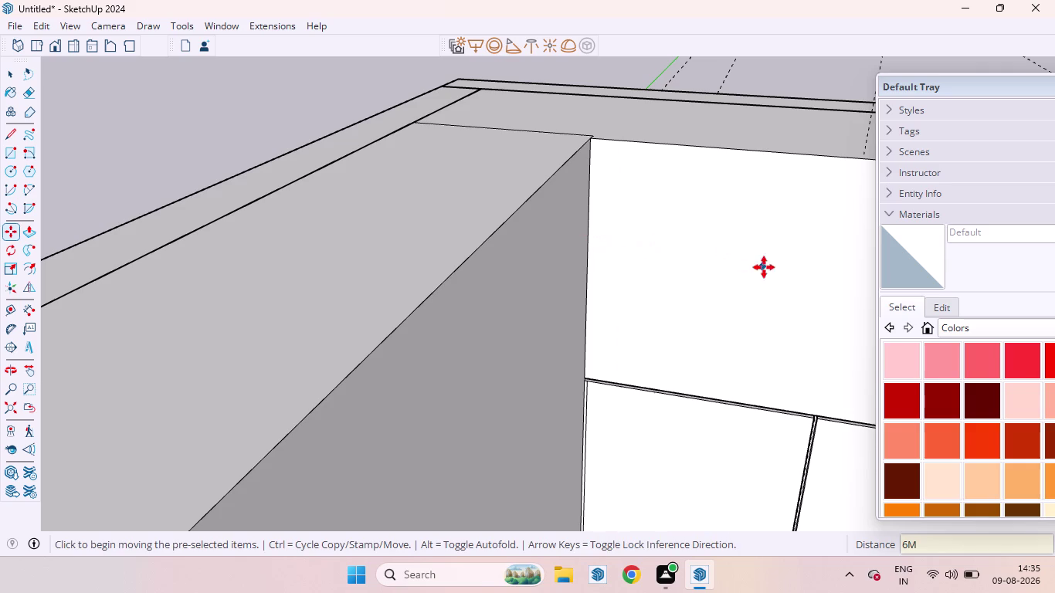
scroll(up, 3)
key(space)
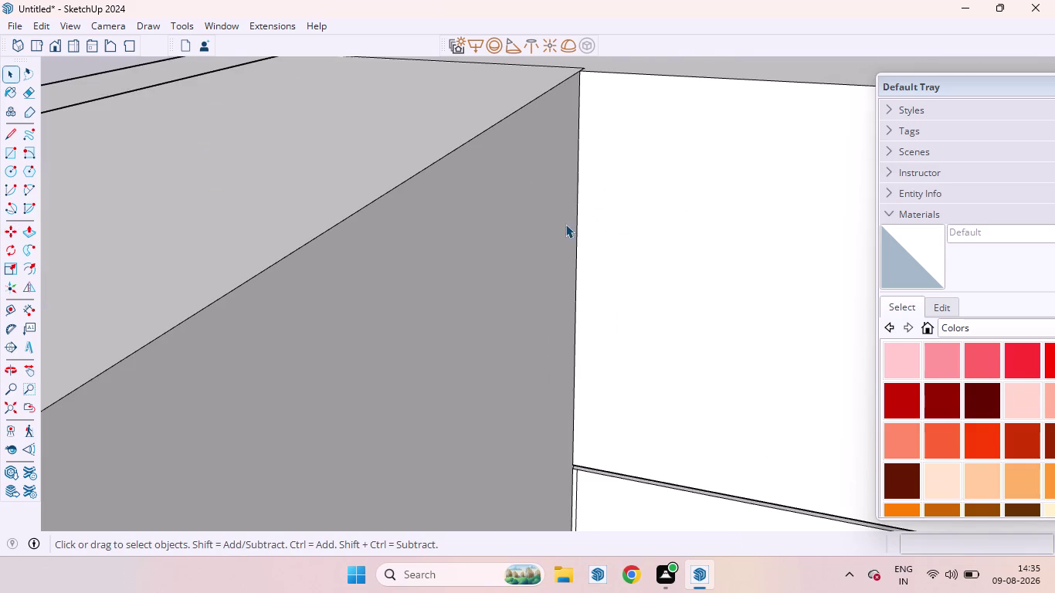
Reselect the upper corner edge and copy it 6 mm sideways.
click(578, 223)
scroll(down, 3)
key(m)
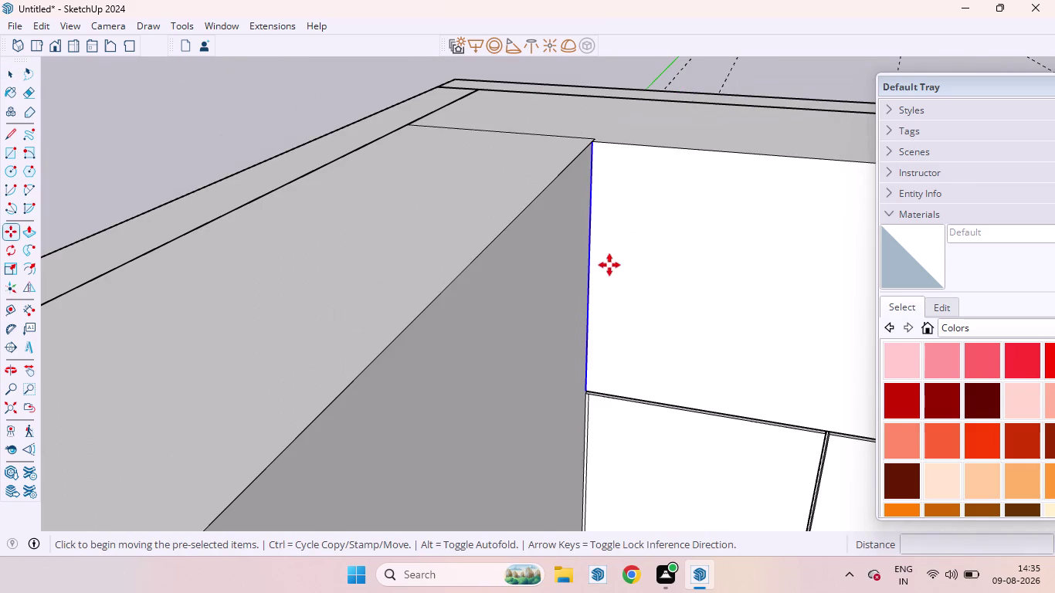
click(602, 280)
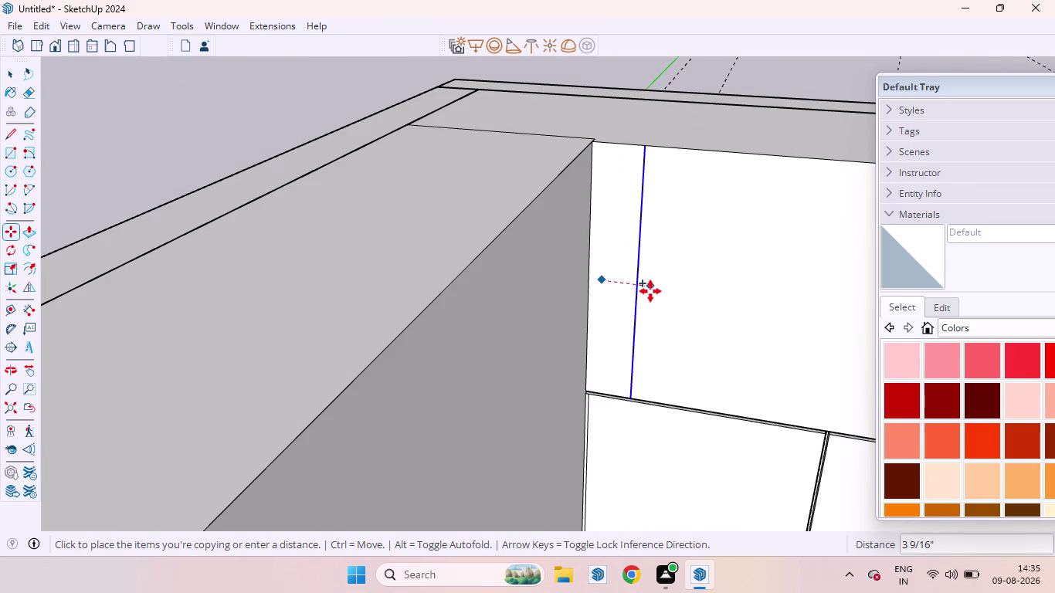
text(6MM)
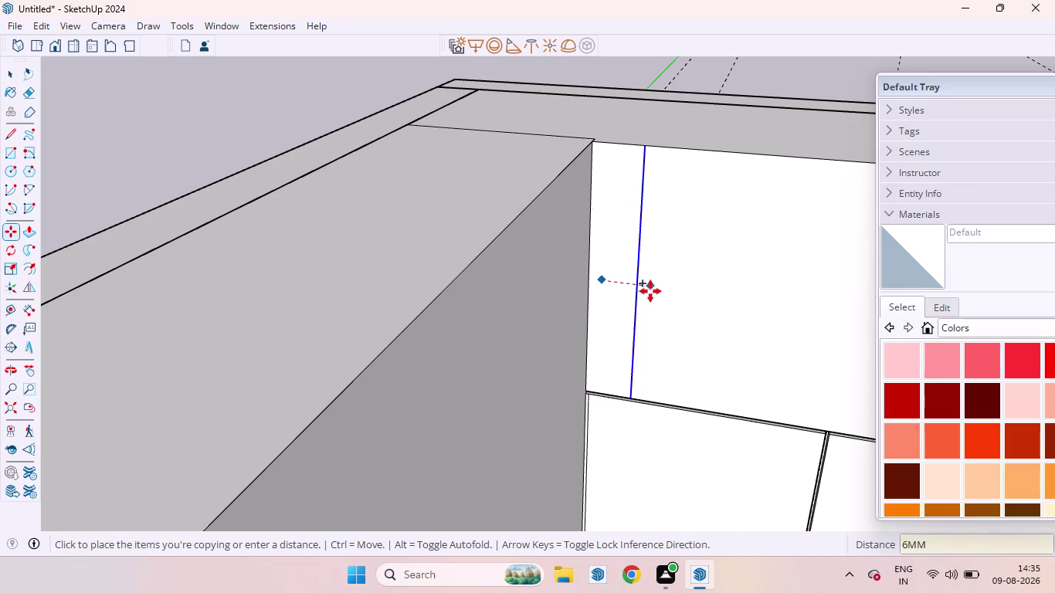
key(Return)
key(space)
scroll(up, 3)
scroll(down, 3)
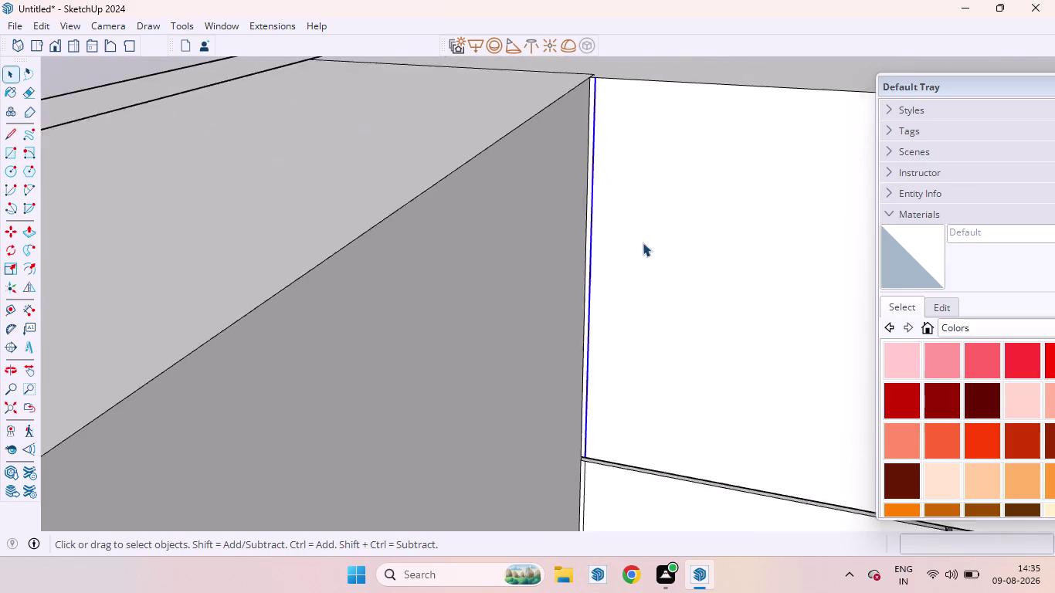
scroll(down, 3)
scroll(down, 3)
scroll(up, 3)
scroll(down, 3)
Select the thin 6 mm strip and begin pushing it in with Push/Pull.
click(740, 108)
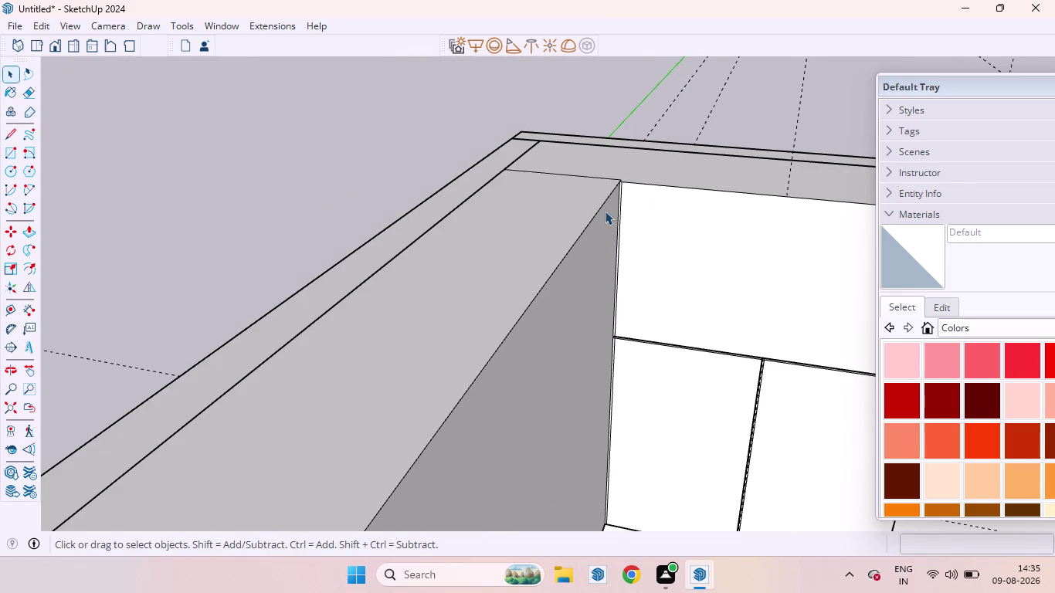
scroll(up, 3)
click(635, 181)
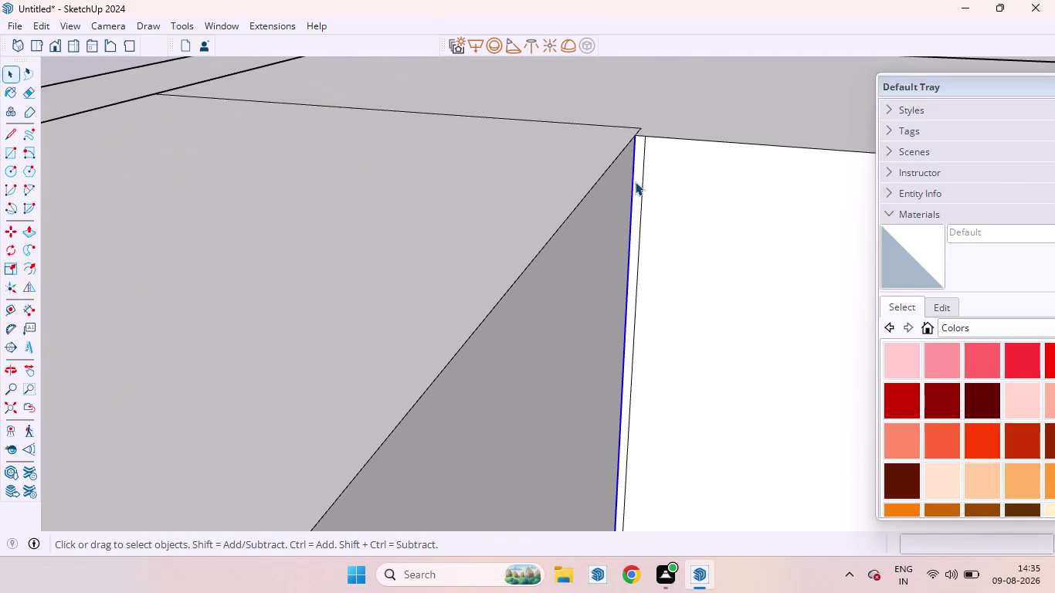
click(637, 189)
key(p)
drag(637, 190, 638, 173)
scroll(down, 3)
scroll(down, 3)
scroll(up, 3)
scroll(down, 3)
scroll(up, 3)
scroll(down, 3)
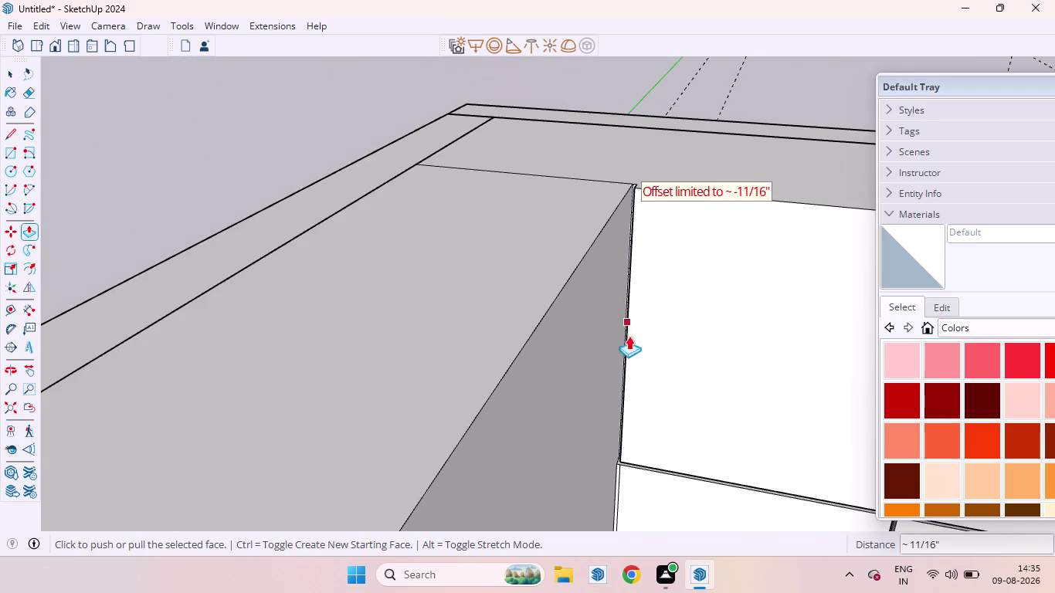
Push the thin strip beside the corner back by the previous depth to form a groove.
scroll(down, 3)
scroll(up, 3)
key(space)
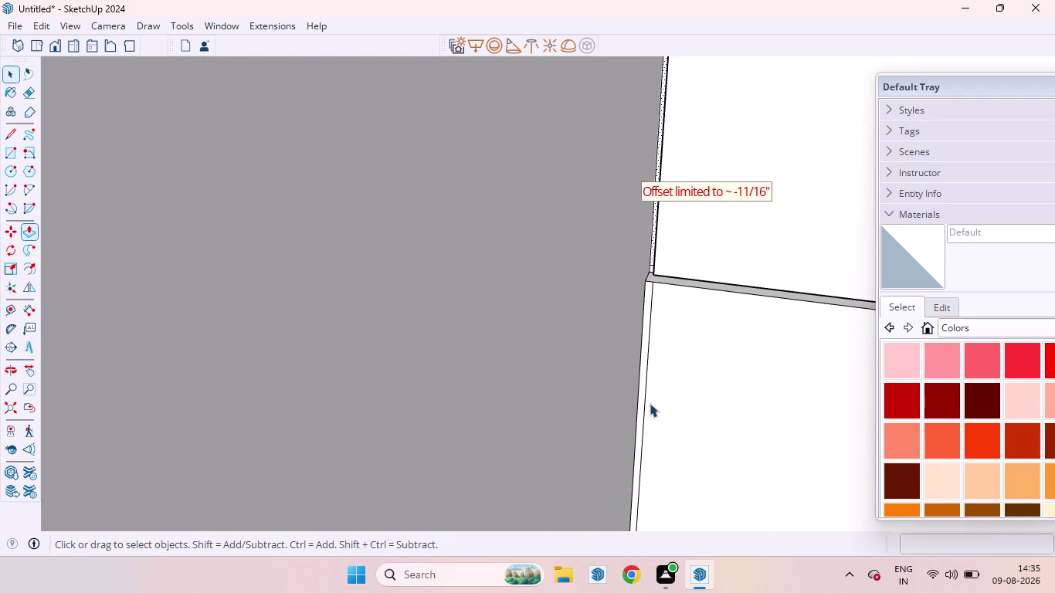
scroll(up, 3)
scroll(down, 3)
scroll(up, 3)
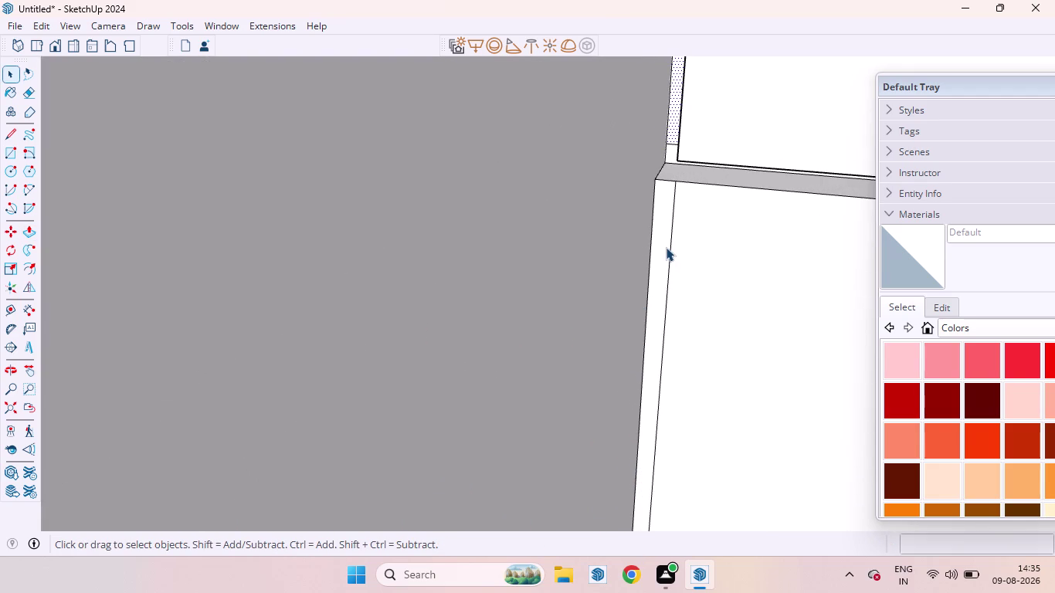
click(666, 248)
key(p)
double_click(666, 247)
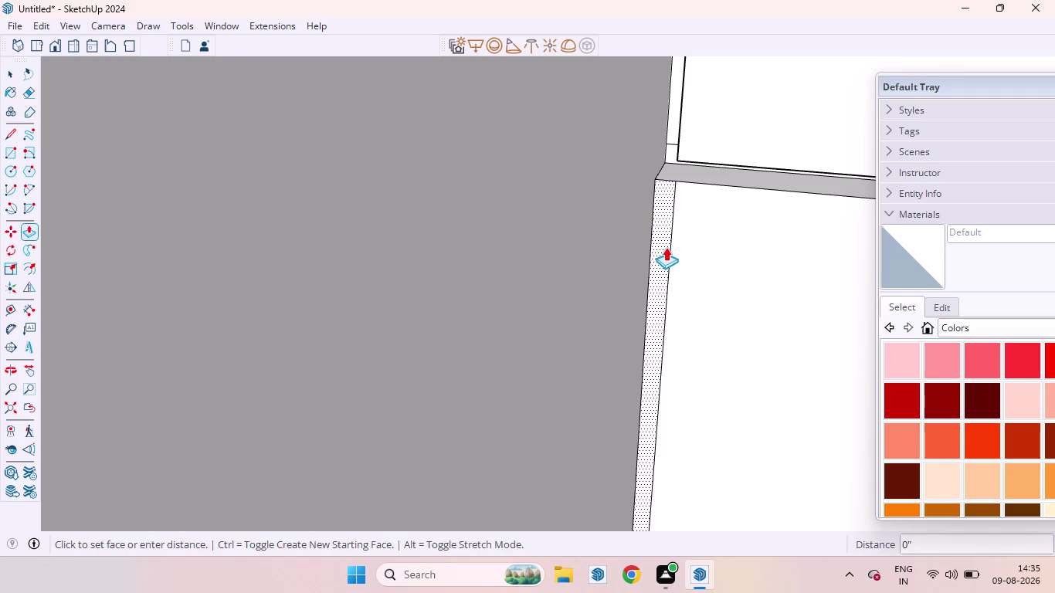
scroll(down, 3)
scroll(down, 3)
scroll(up, 3)
scroll(down, 3)
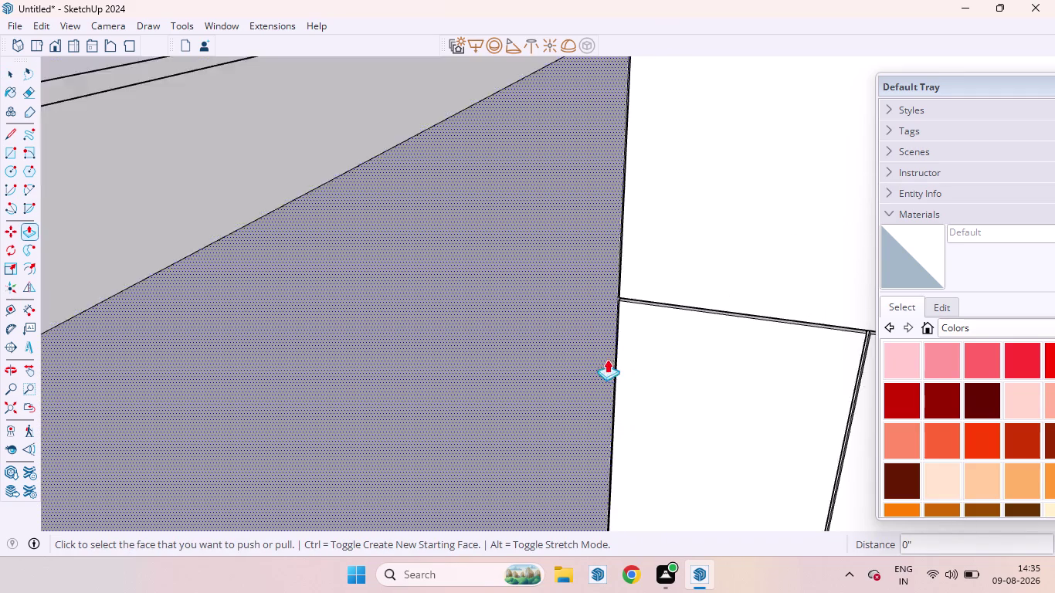
scroll(down, 3)
scroll(down, 3)
key(space)
Orbit around the wall panels to inspect the new corner groove.
scroll(down, 3)
scroll(down, 3)
middle_drag(700, 461, 650, 340)
scroll(up, 3)
scroll(down, 3)
scroll(up, 3)
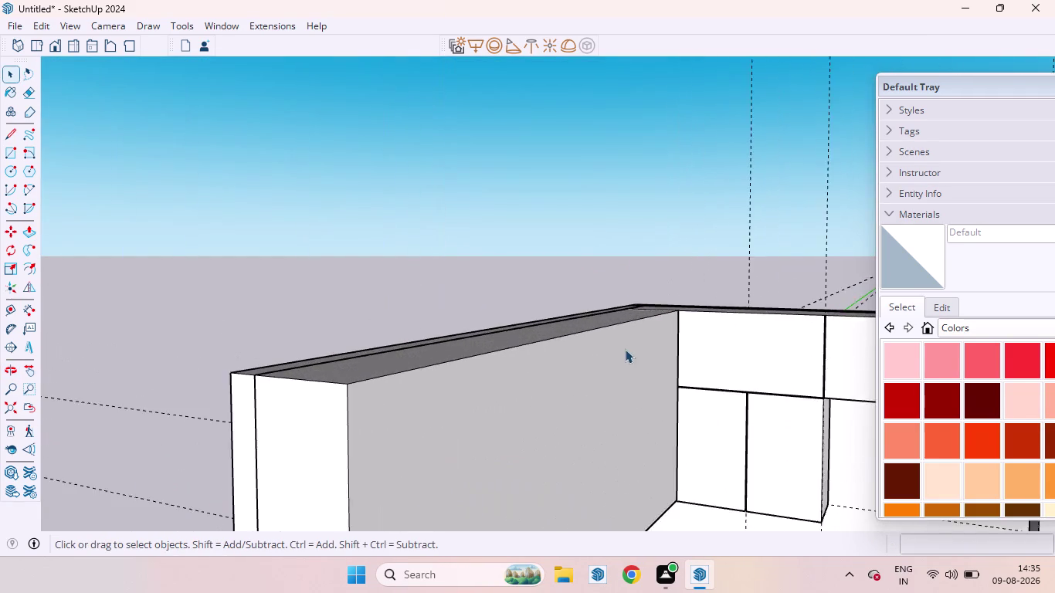
scroll(up, 3)
scroll(down, 3)
scroll(down, 3)
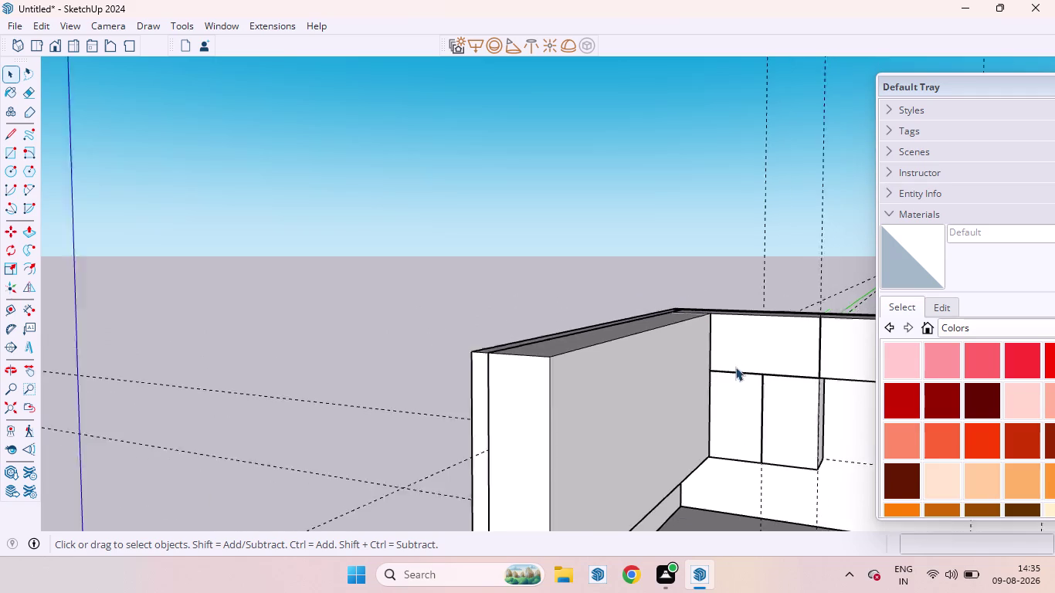
scroll(down, 3)
middle_drag(734, 363, 550, 442)
scroll(down, 3)
scroll(up, 3)
scroll(down, 3)
scroll(up, 3)
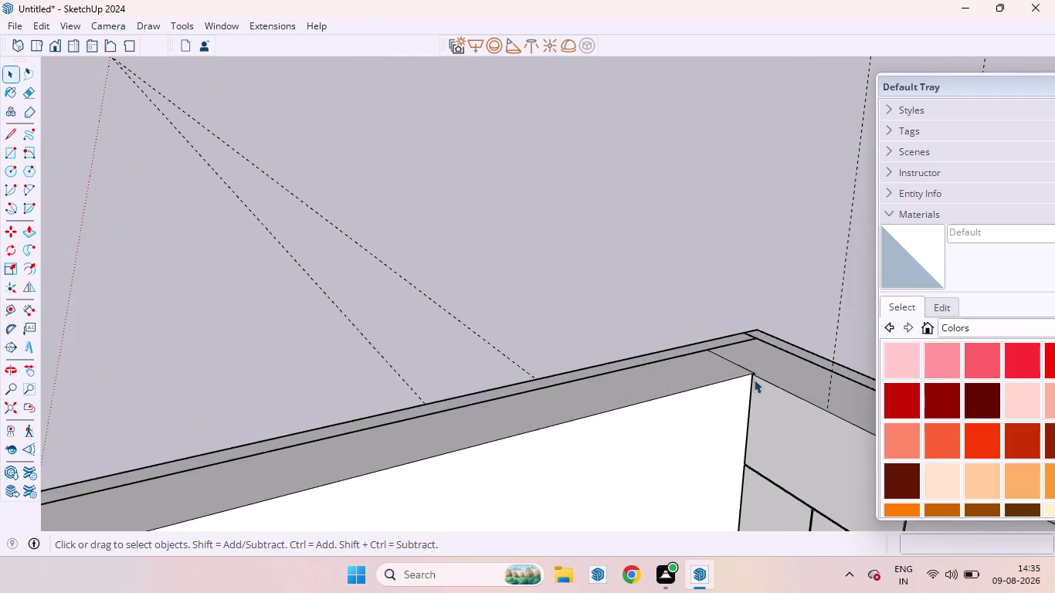
scroll(up, 3)
scroll(down, 3)
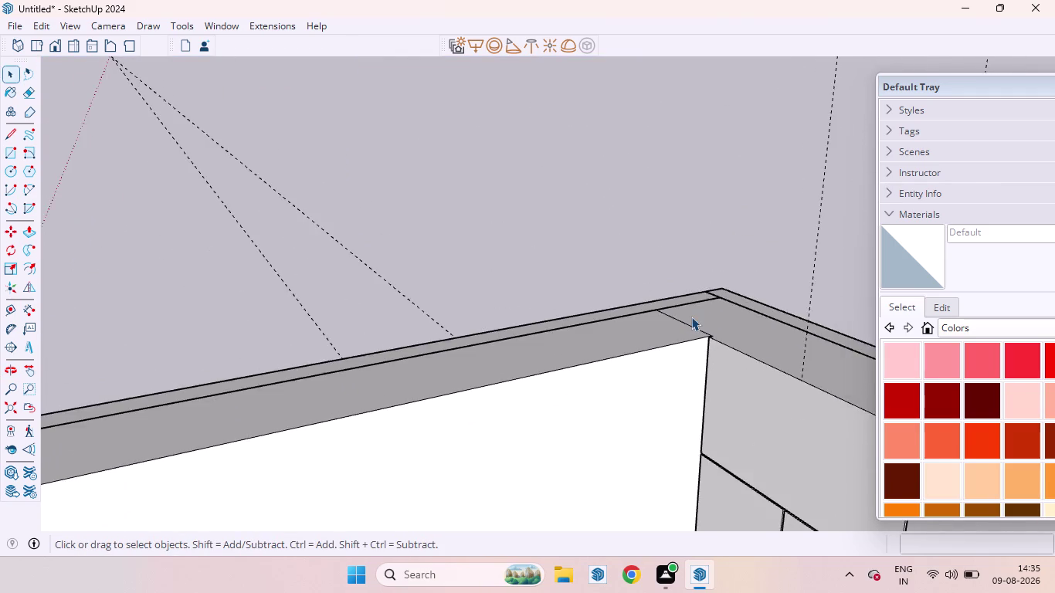
scroll(down, 3)
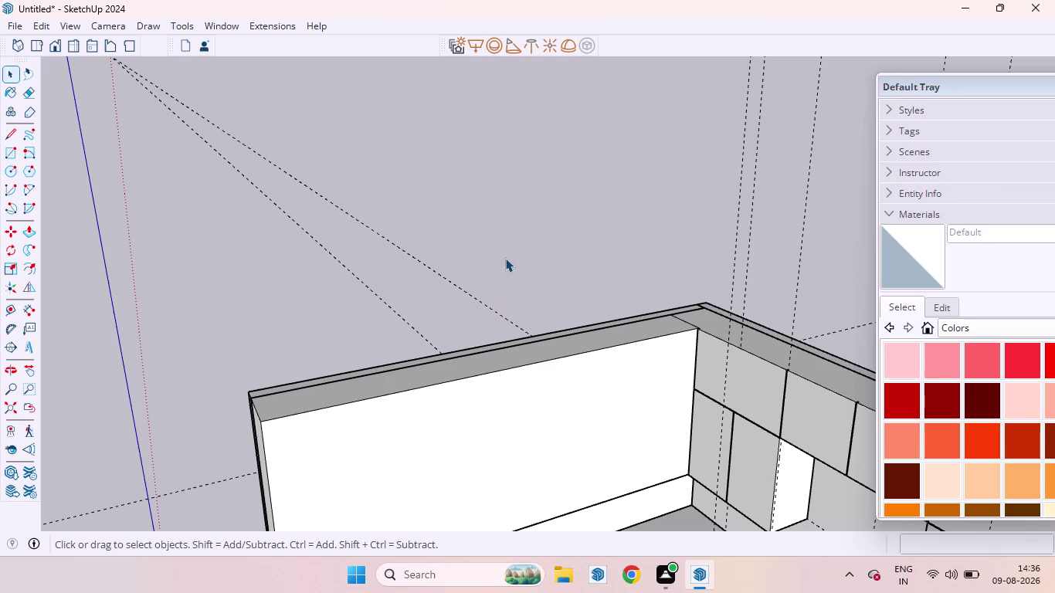
Place a Tape Measure guide 30 inches above the back wall panel's lower edge.
scroll(down, 3)
scroll(down, 3)
scroll(up, 3)
scroll(up, 3)
middle_drag(615, 326, 611, 324)
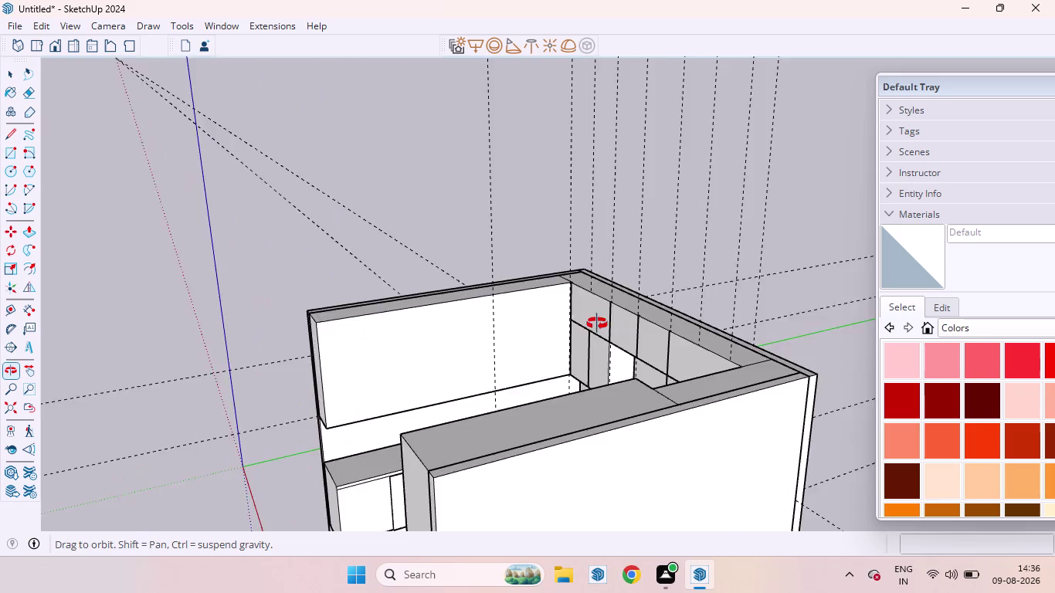
middle_drag(611, 325, 537, 303)
scroll(up, 3)
key(t)
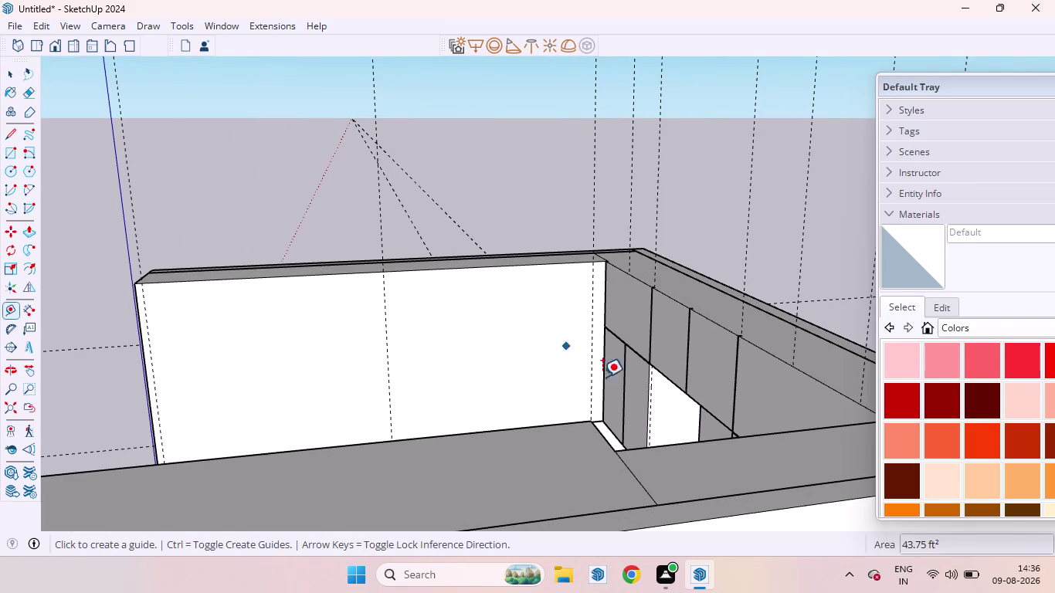
scroll(up, 3)
scroll(down, 3)
middle_drag(598, 304, 652, 434)
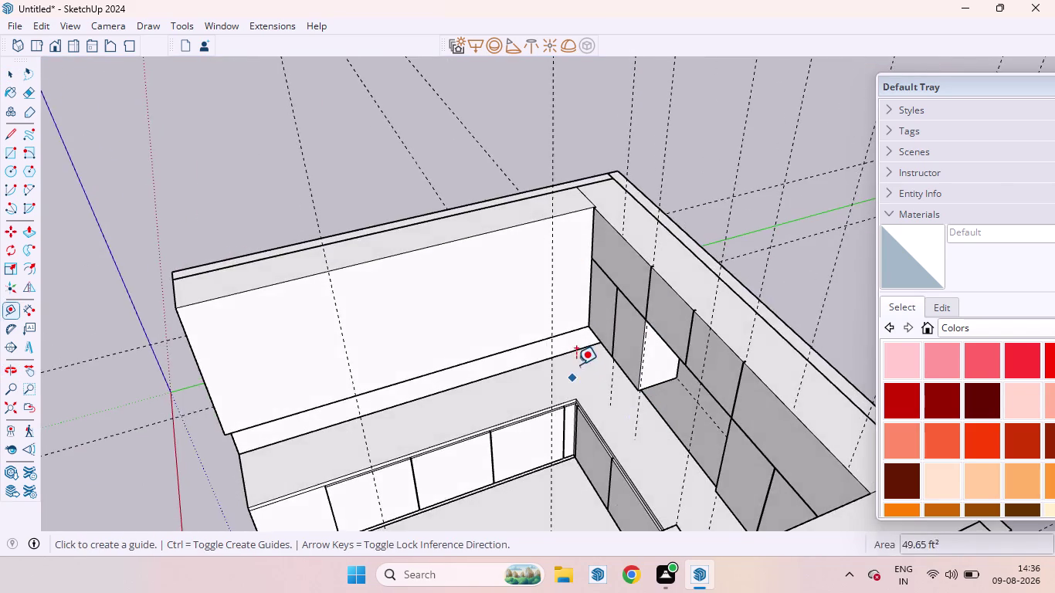
scroll(up, 3)
click(509, 319)
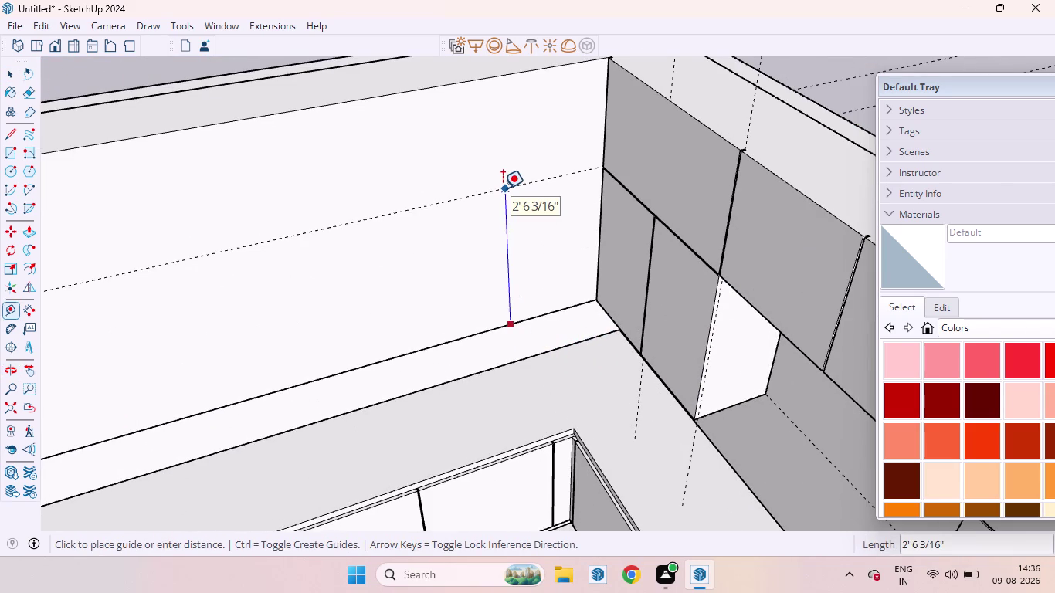
text(30)
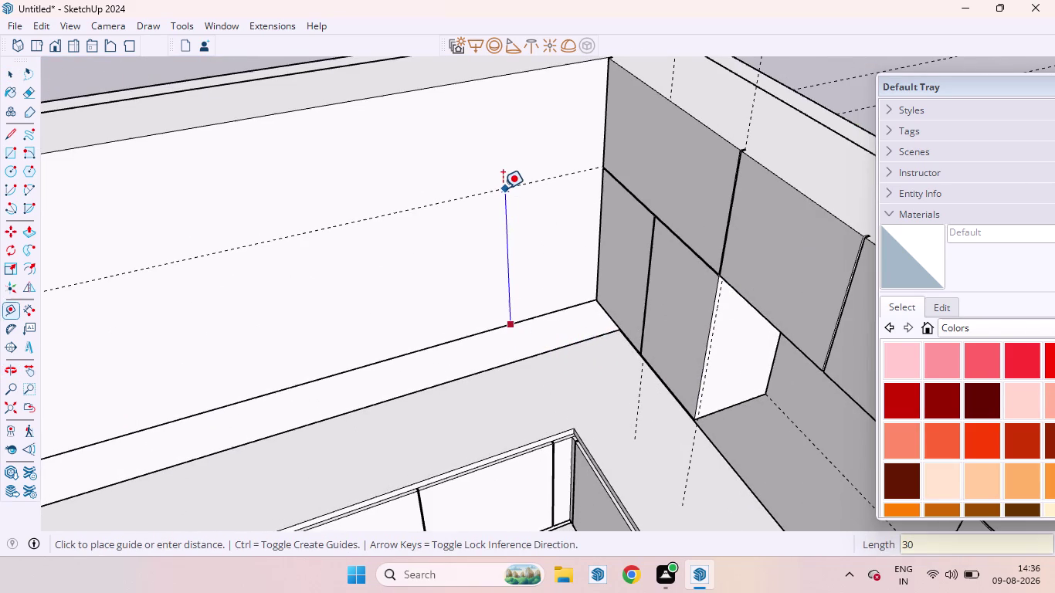
key(Return)
key(space)
Orbit around the corner wall panels and out to view the whole kitchen.
scroll(down, 3)
scroll(down, 3)
scroll(up, 3)
scroll(down, 3)
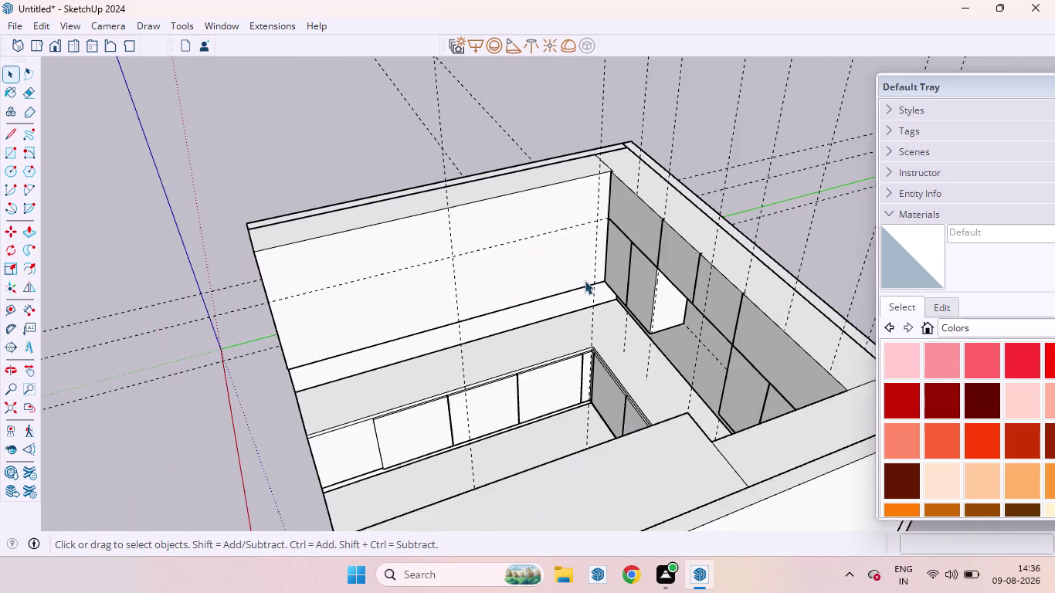
middle_drag(558, 290, 581, 210)
scroll(up, 3)
scroll(down, 3)
scroll(up, 3)
middle_drag(563, 247, 660, 272)
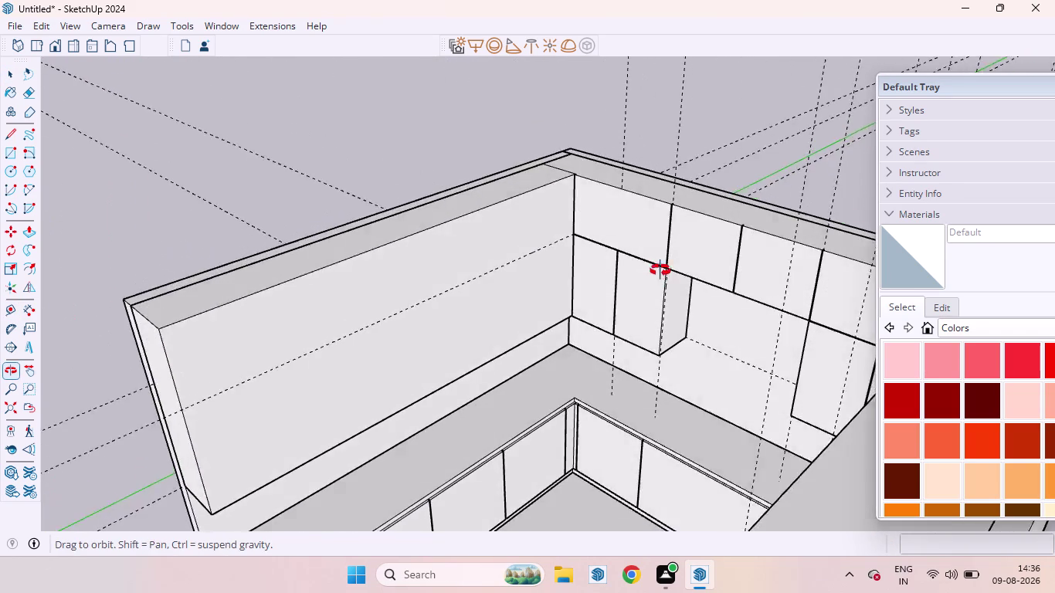
middle_drag(660, 271, 652, 235)
scroll(down, 3)
middle_drag(589, 236, 871, 343)
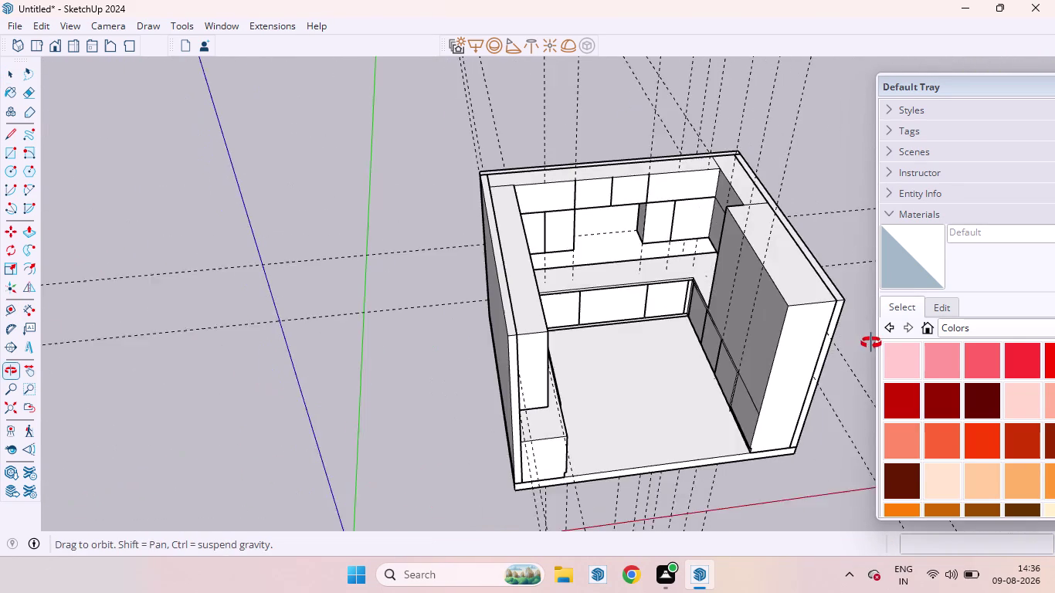
middle_drag(871, 343, 871, 343)
scroll(down, 3)
scroll(up, 3)
middle_drag(753, 303, 509, 215)
scroll(up, 3)
scroll(down, 3)
scroll(up, 3)
scroll(down, 3)
middle_drag(540, 204, 505, 213)
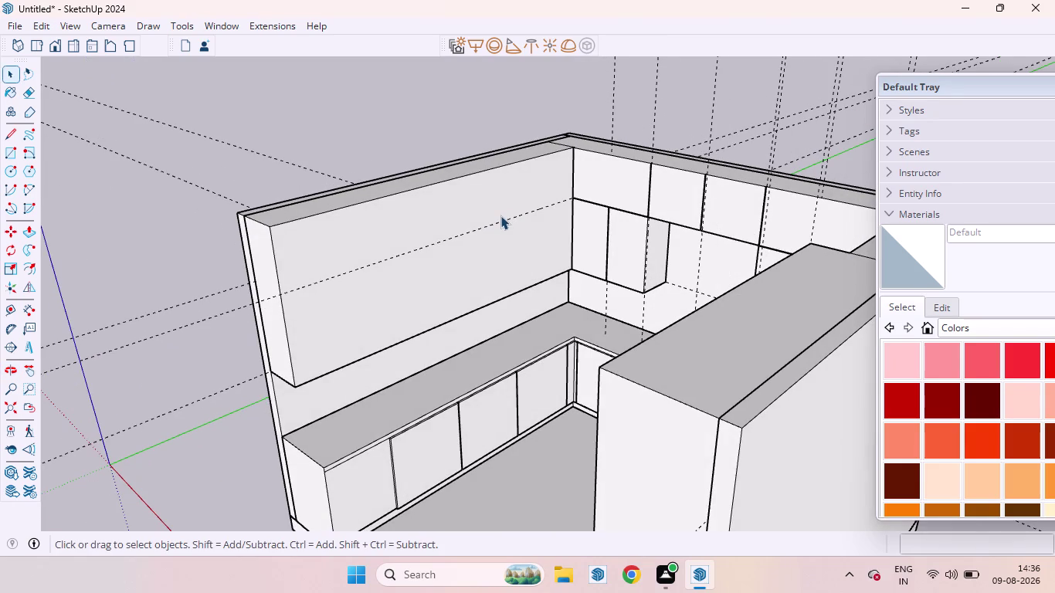
Push back the left base cabinet's end face to a new depth.
scroll(up, 3)
scroll(down, 3)
middle_drag(523, 163, 436, 151)
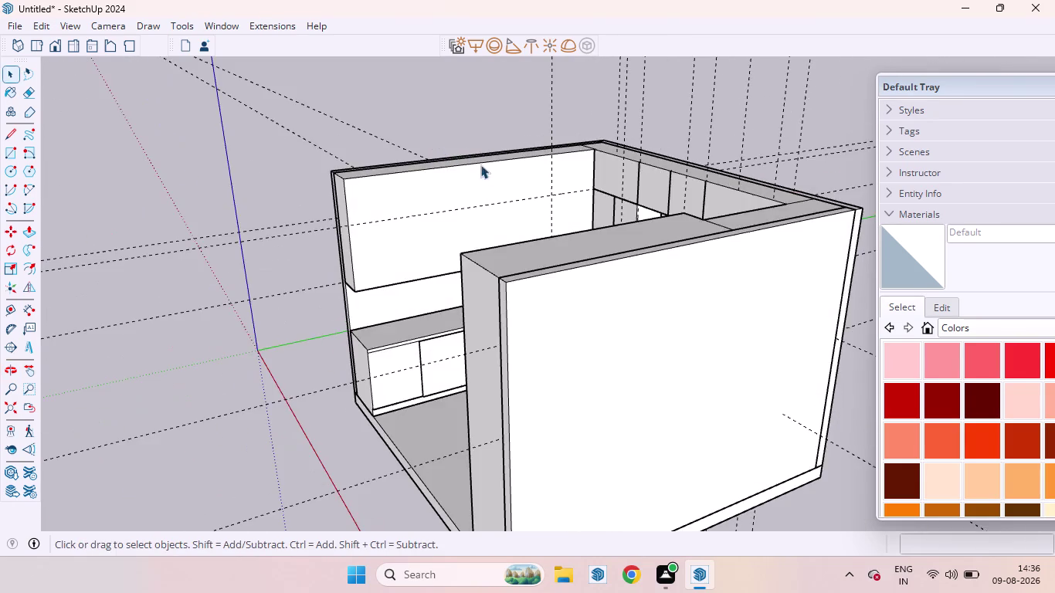
scroll(up, 3)
scroll(down, 3)
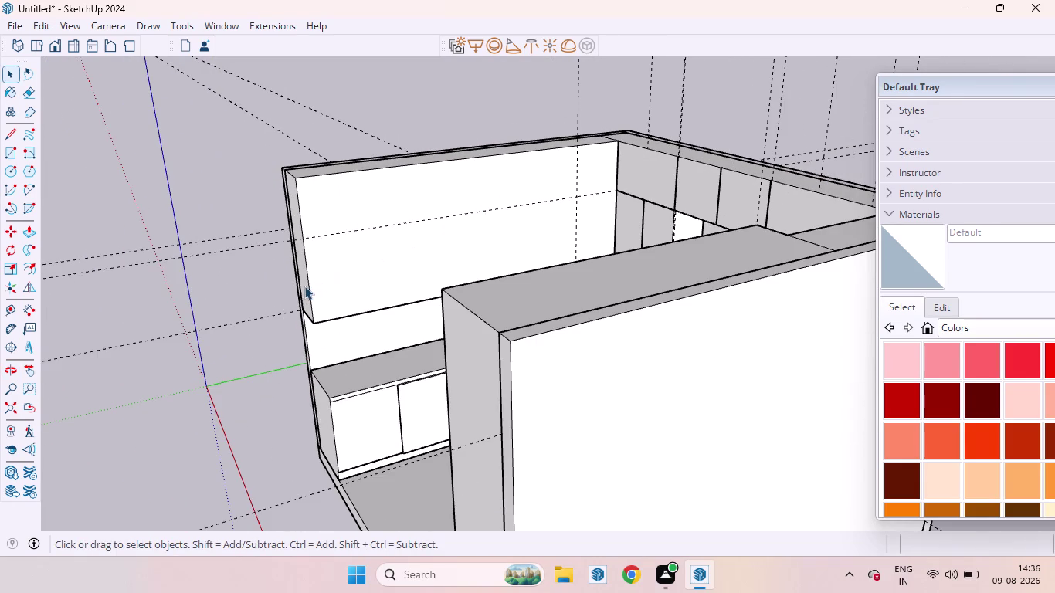
scroll(down, 3)
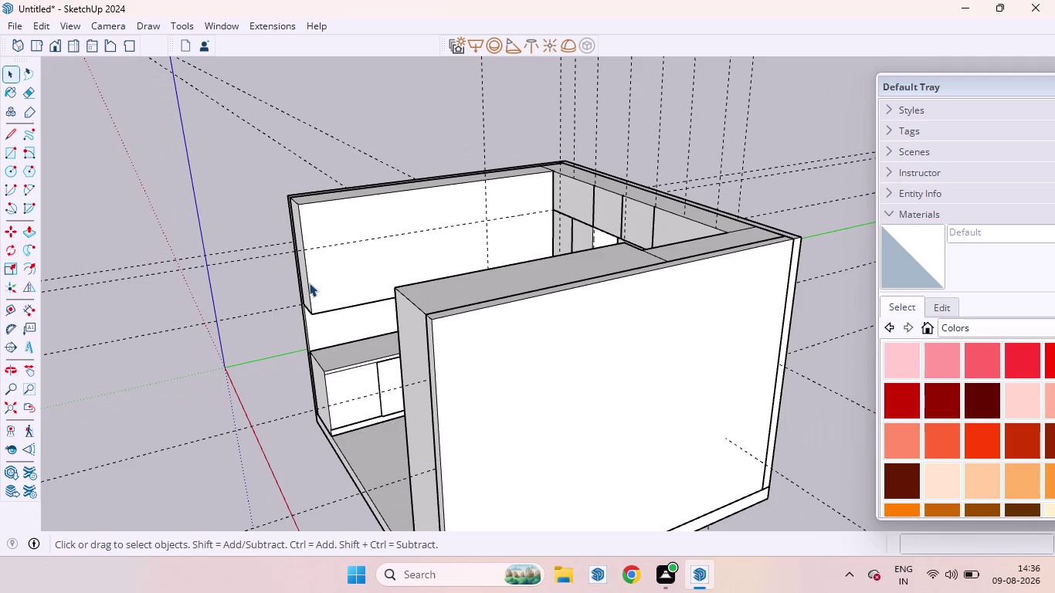
scroll(up, 3)
scroll(down, 3)
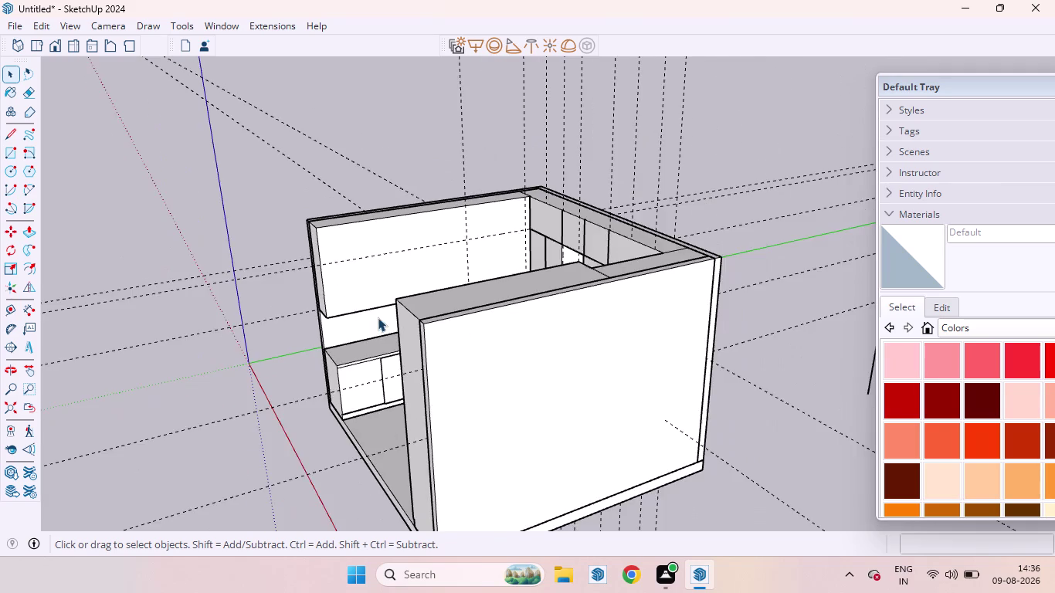
middle_drag(400, 327, 631, 304)
scroll(up, 3)
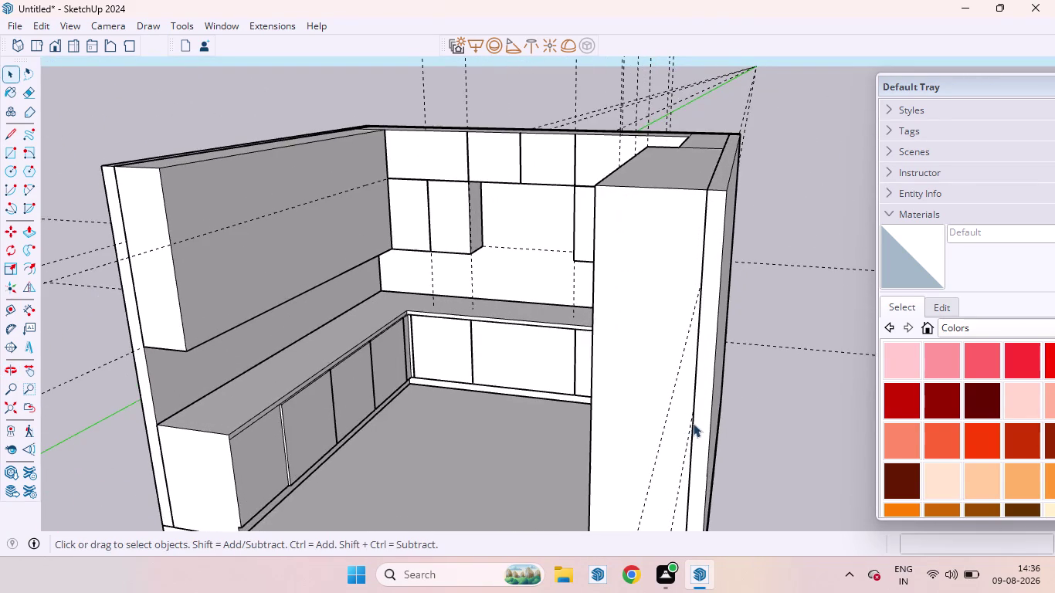
middle_drag(629, 427, 723, 380)
scroll(up, 3)
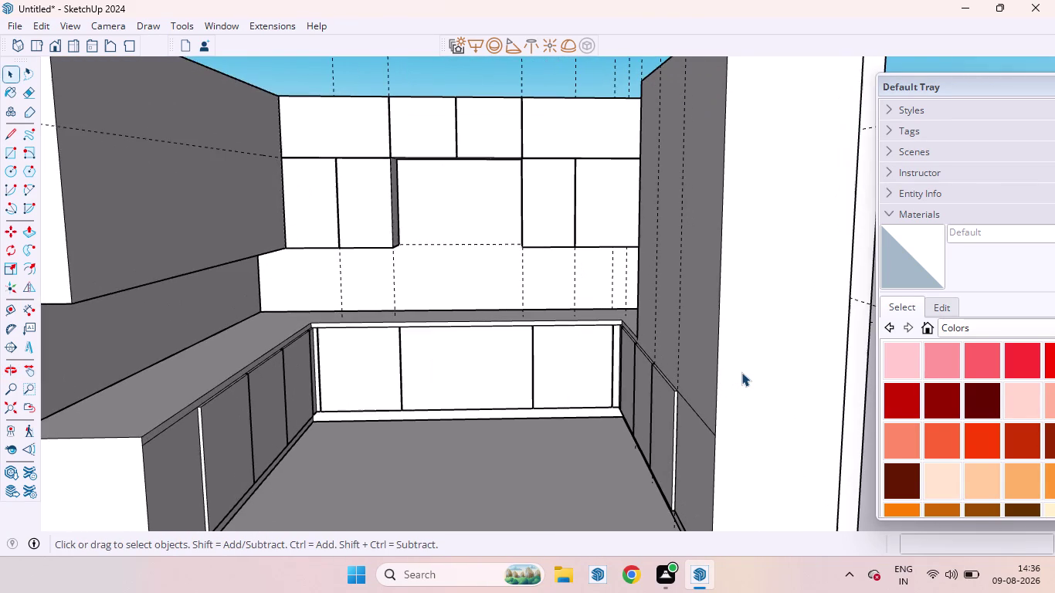
scroll(down, 3)
scroll(up, 3)
scroll(down, 3)
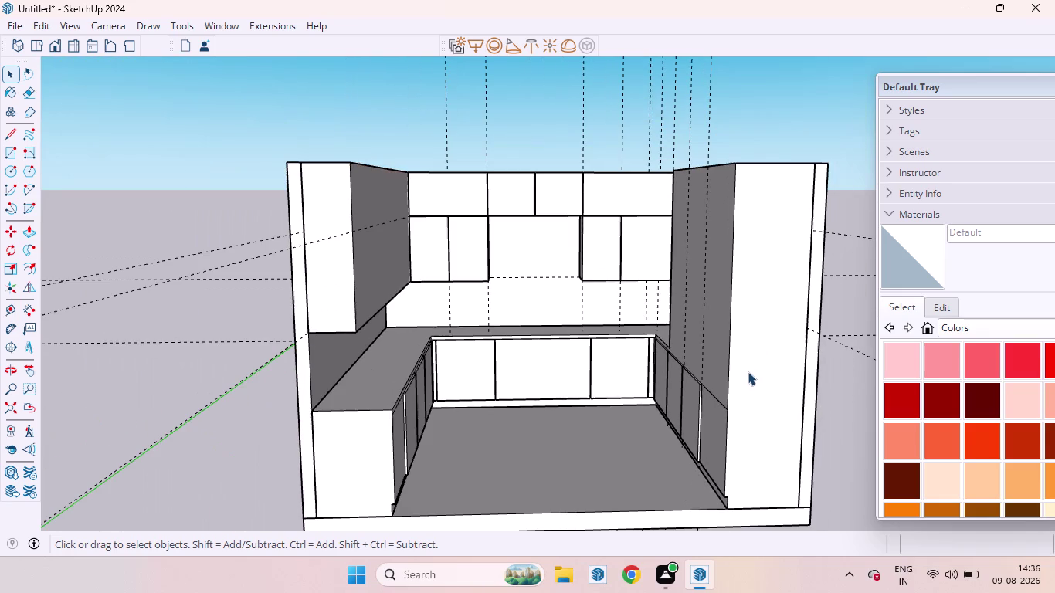
scroll(down, 3)
click(365, 446)
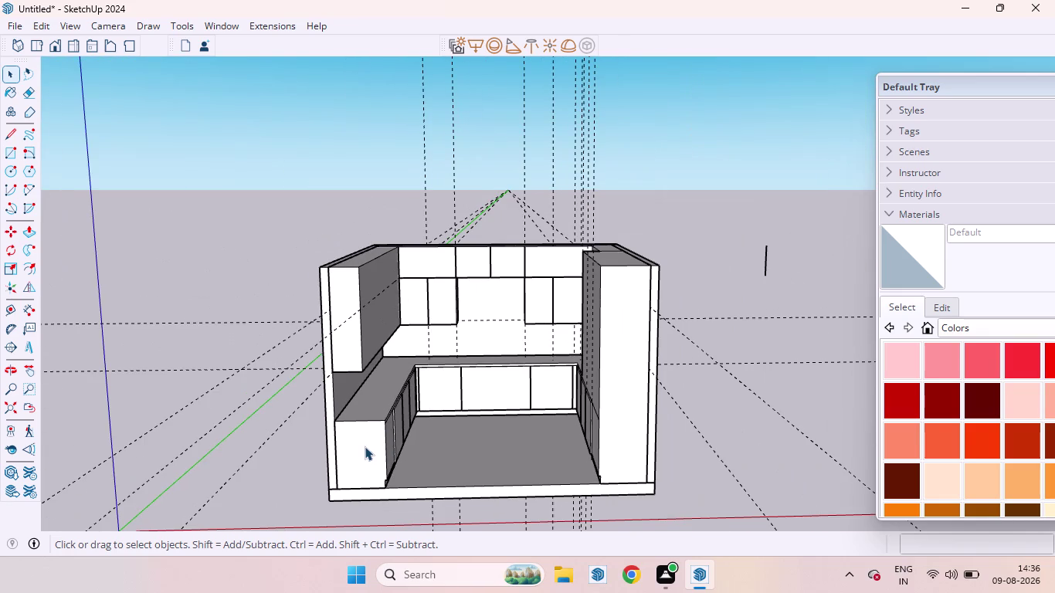
key(p)
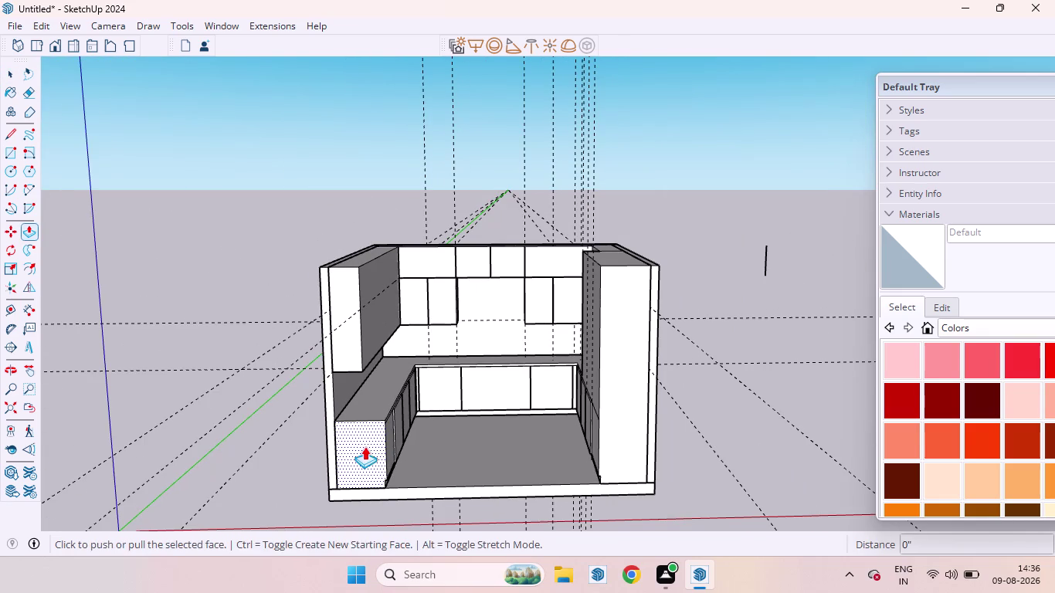
drag(365, 446, 377, 419)
drag(378, 417, 368, 432)
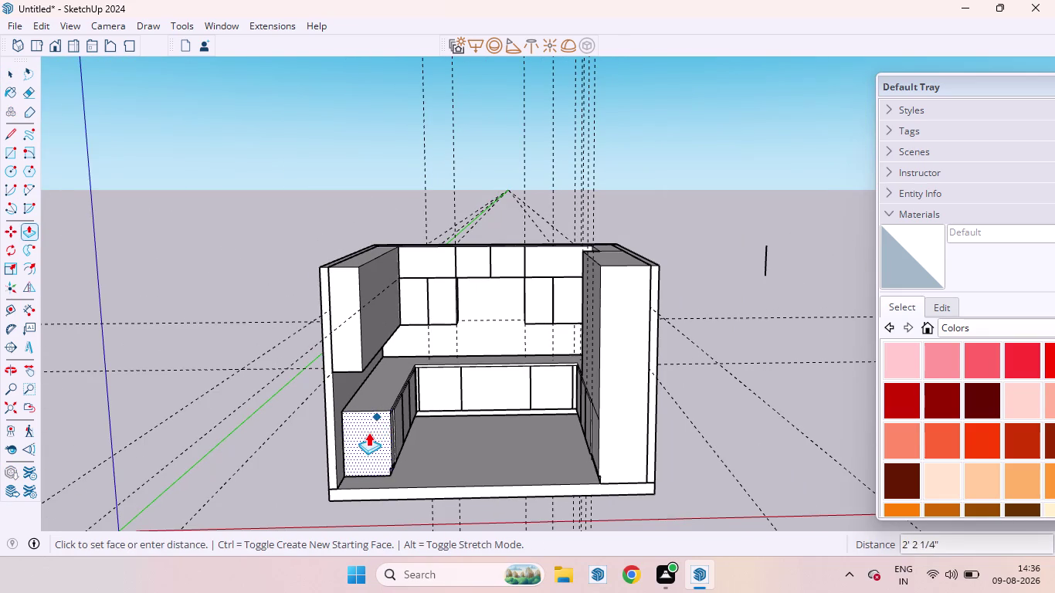
drag(369, 432, 400, 454)
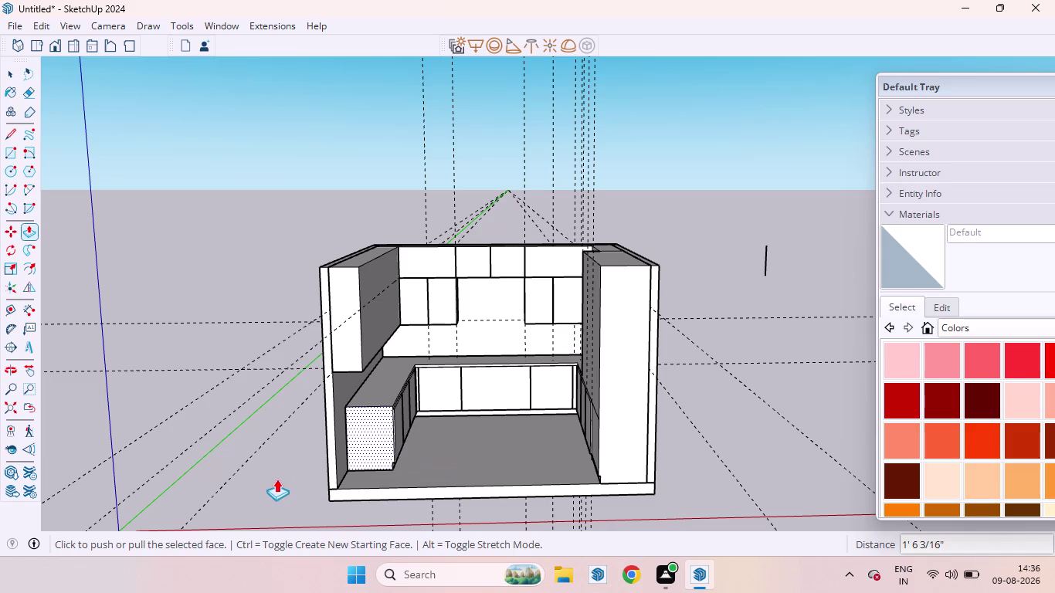
key(space)
Pull the left cabinet face out to its new size and clear the selection.
click(273, 446)
middle_drag(458, 465, 491, 406)
scroll(up, 3)
scroll(up, 3)
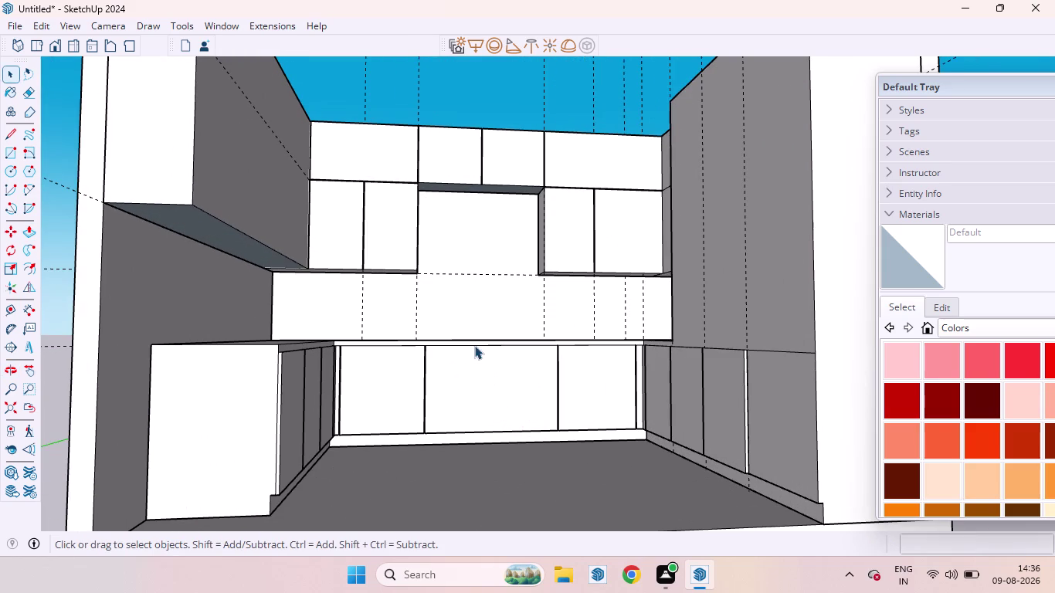
scroll(down, 3)
middle_drag(335, 250, 340, 329)
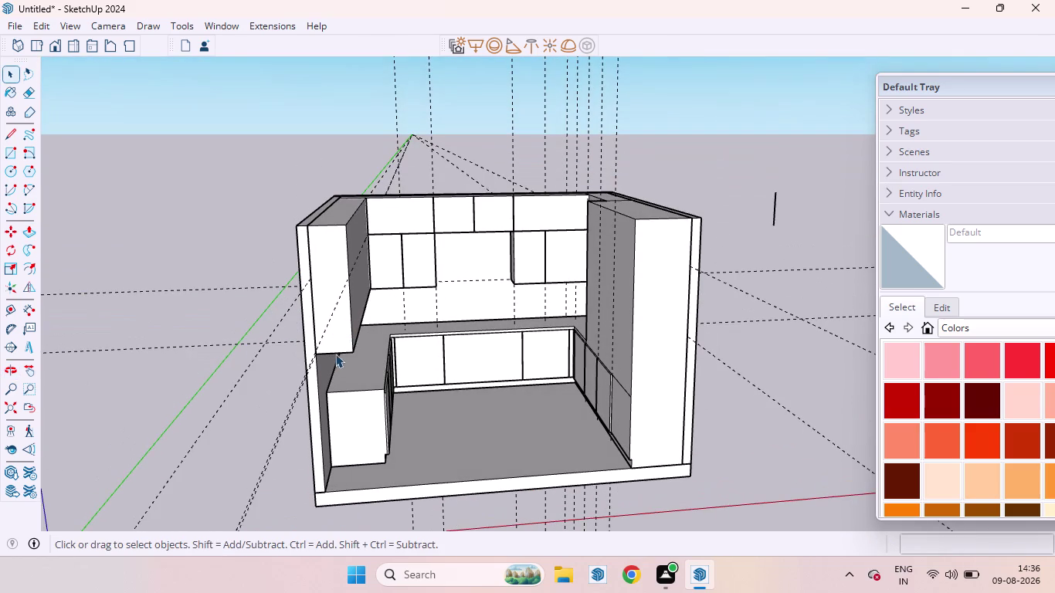
scroll(up, 3)
click(331, 320)
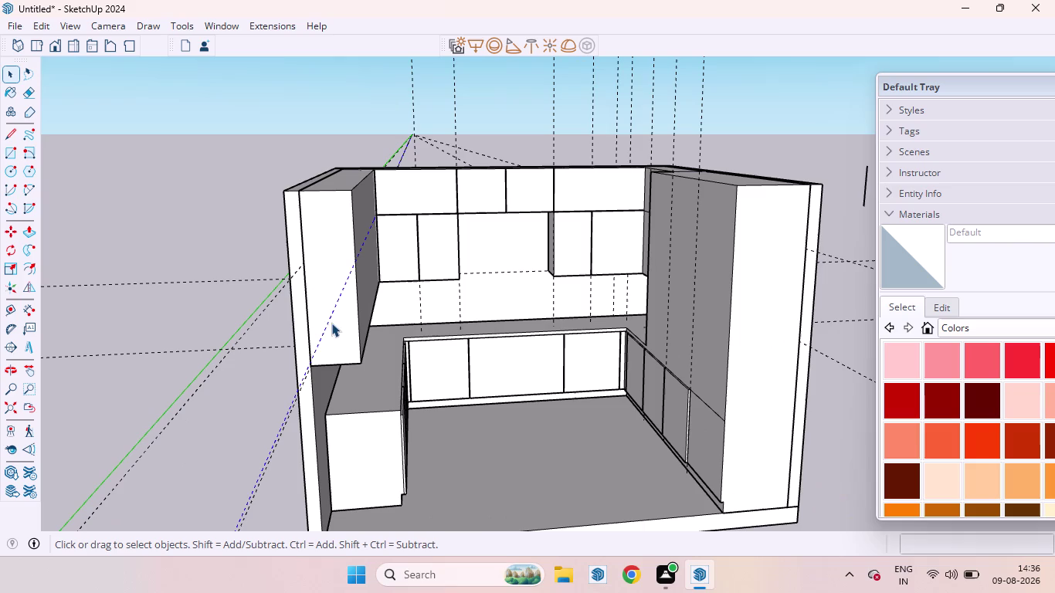
click(351, 339)
key(p)
drag(351, 339, 402, 403)
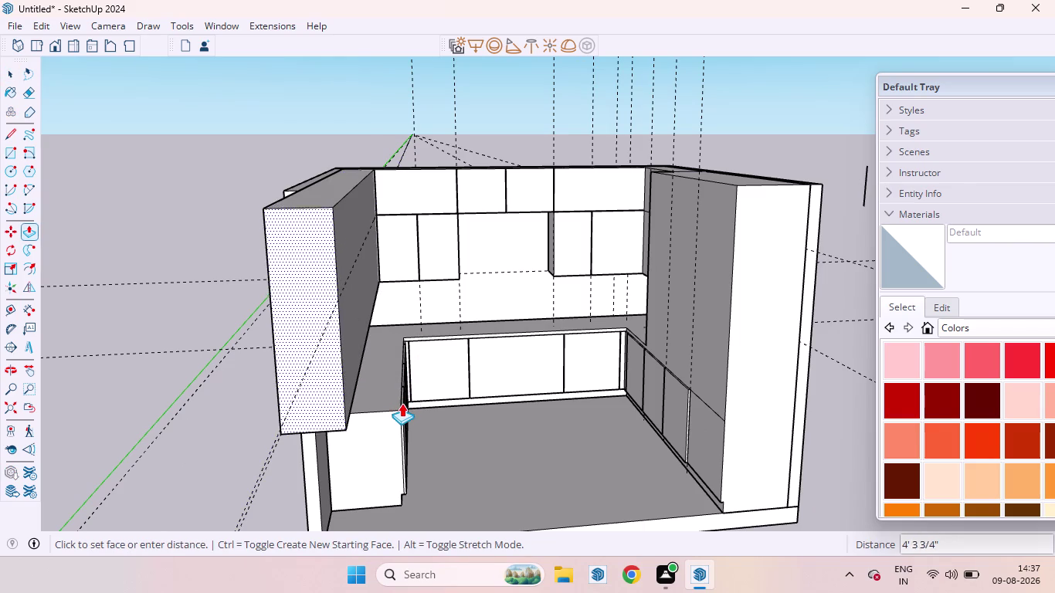
drag(402, 402, 400, 402)
key(space)
click(183, 323)
Orbit to view the kitchen from the front and then the back wall.
scroll(down, 3)
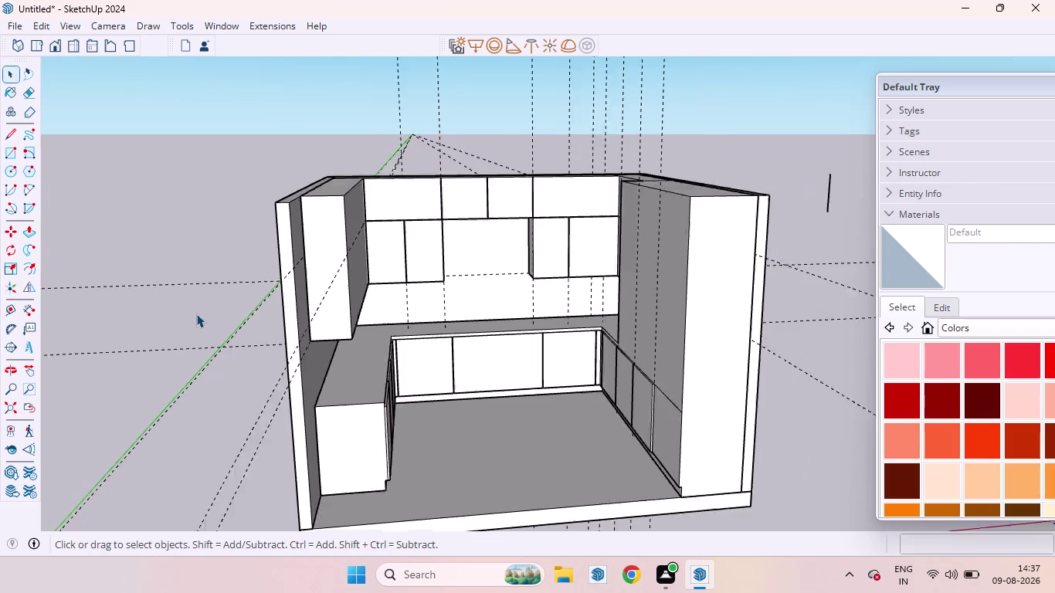
scroll(down, 3)
middle_drag(270, 342, 443, 327)
scroll(down, 3)
scroll(up, 3)
middle_drag(485, 338, 260, 298)
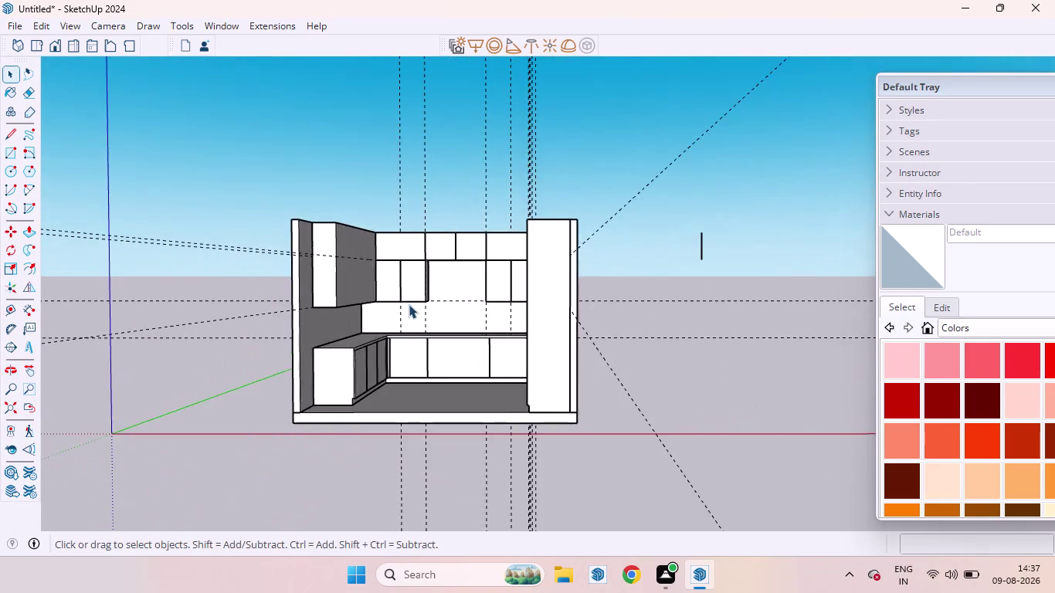
Push the tall right-hand unit's front face inward to create a deep niche.
scroll(up, 3)
middle_drag(480, 322, 513, 294)
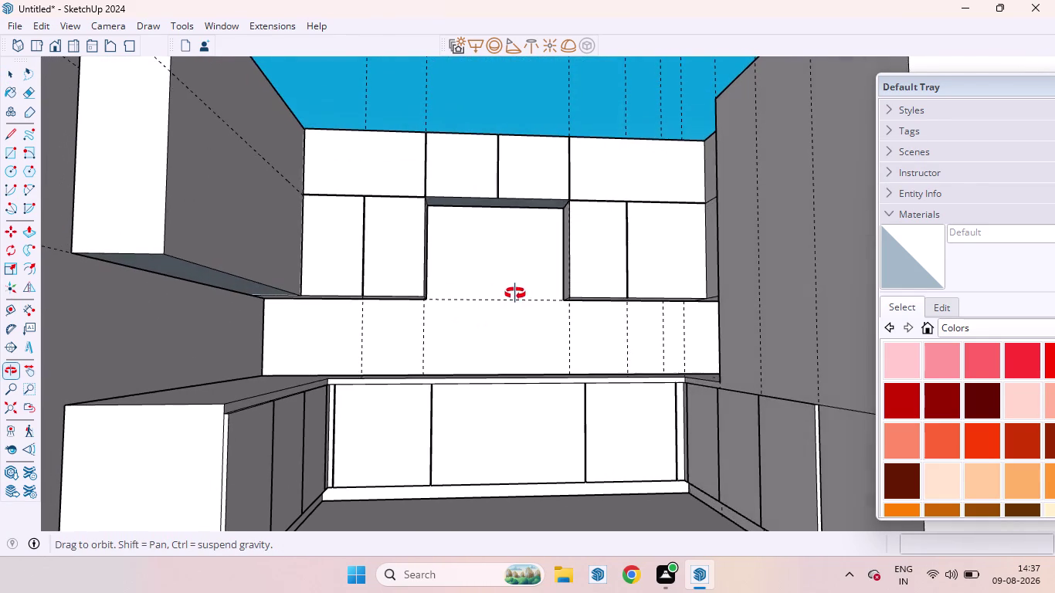
middle_drag(513, 294, 518, 292)
scroll(down, 3)
scroll(up, 3)
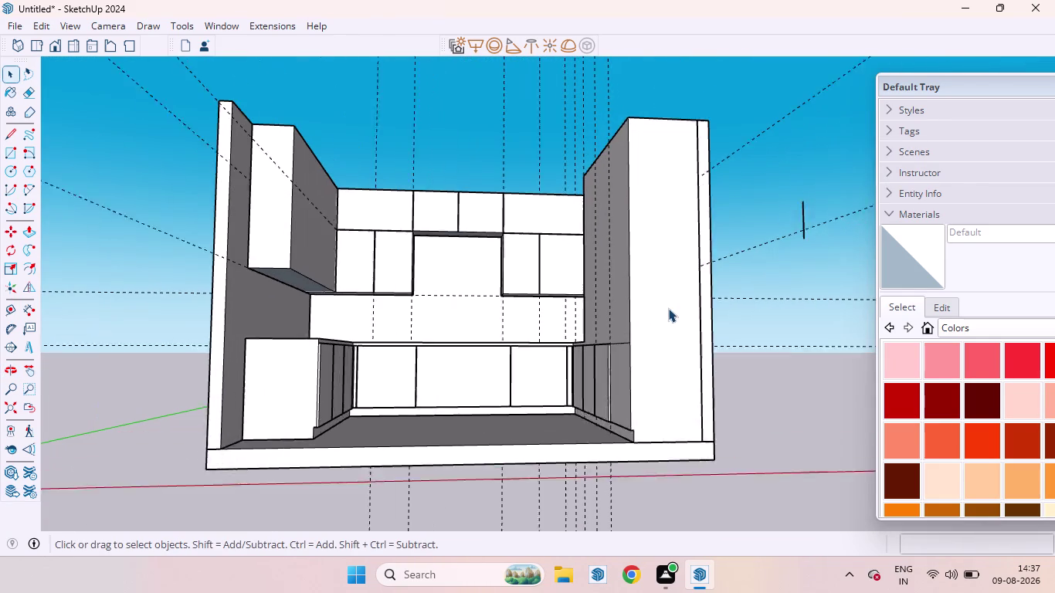
click(665, 308)
key(p)
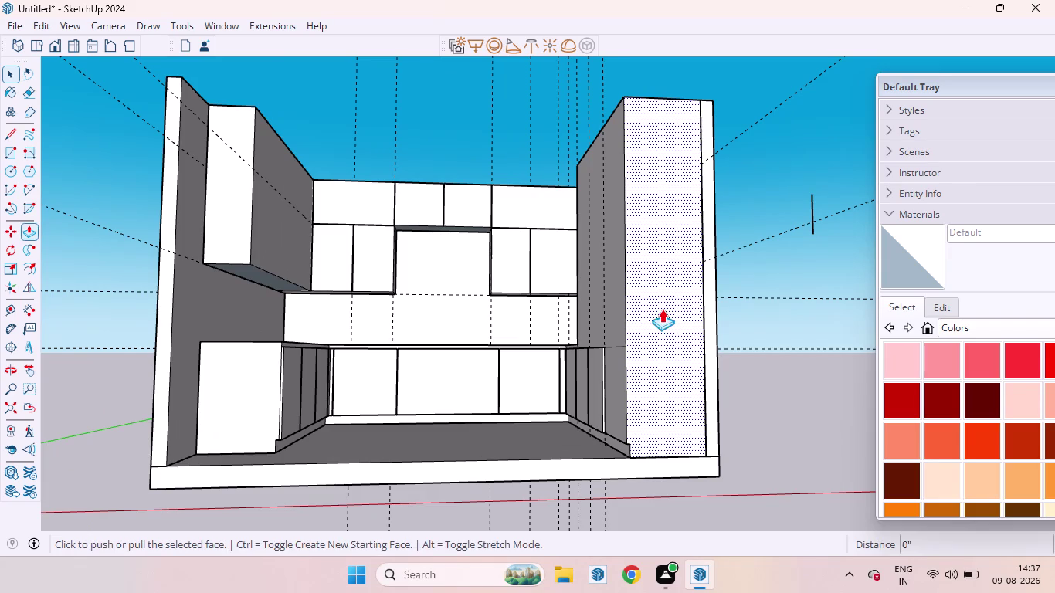
drag(662, 309, 600, 336)
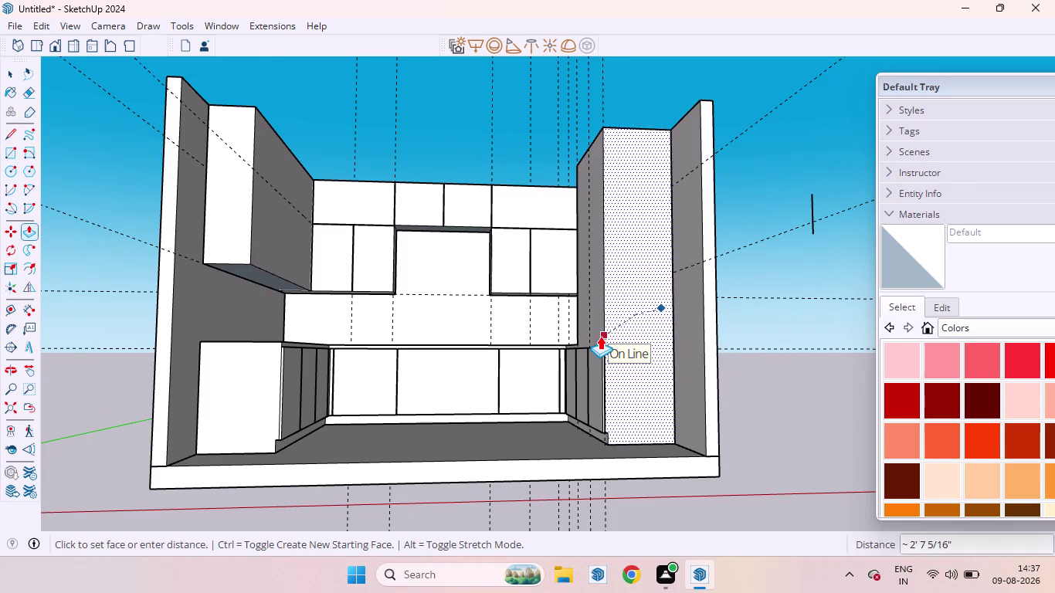
drag(600, 336, 599, 344)
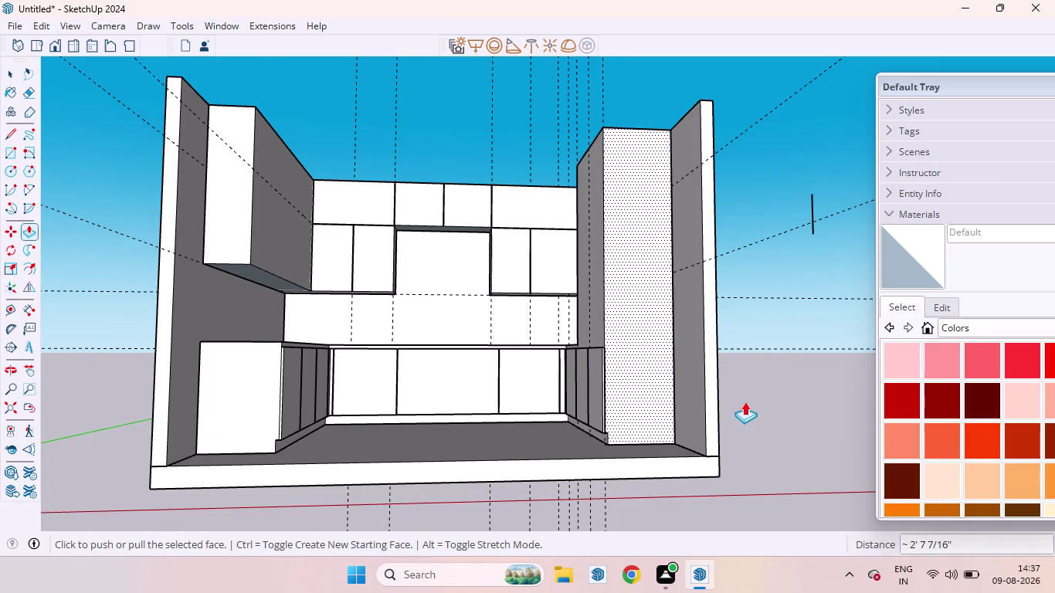
key(space)
click(749, 398)
Orbit over the left corner toward the left wall cabinet and back wall.
scroll(down, 3)
middle_drag(560, 273, 560, 340)
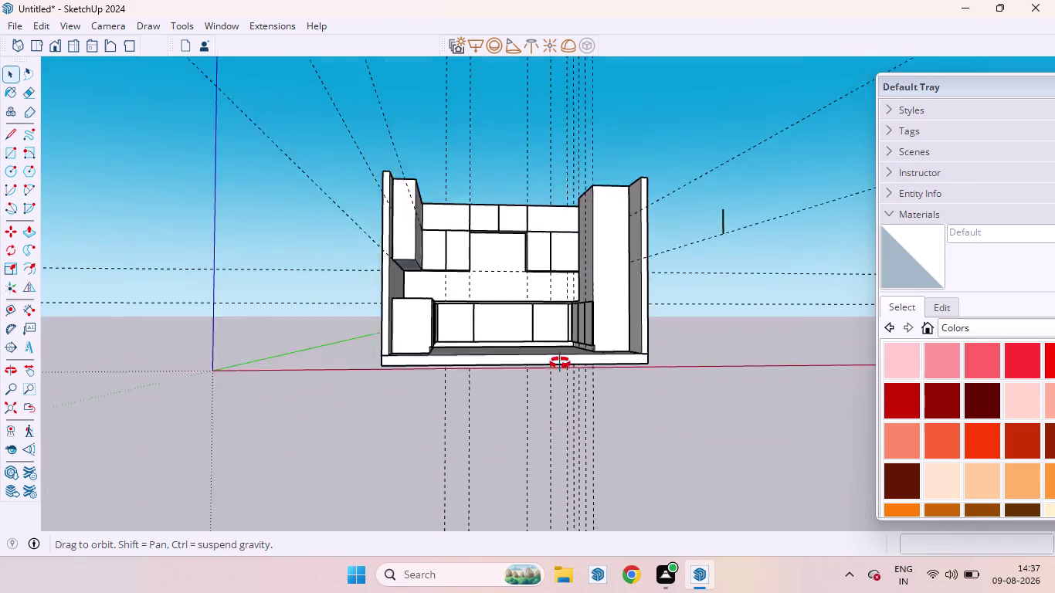
middle_drag(560, 340, 471, 393)
scroll(up, 3)
scroll(up, 3)
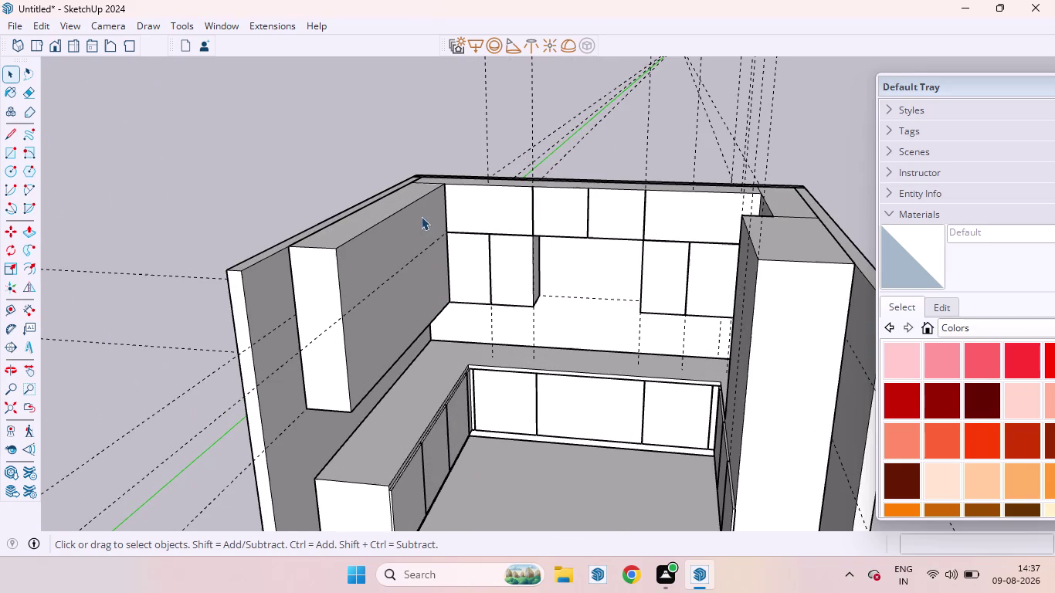
scroll(down, 3)
scroll(up, 3)
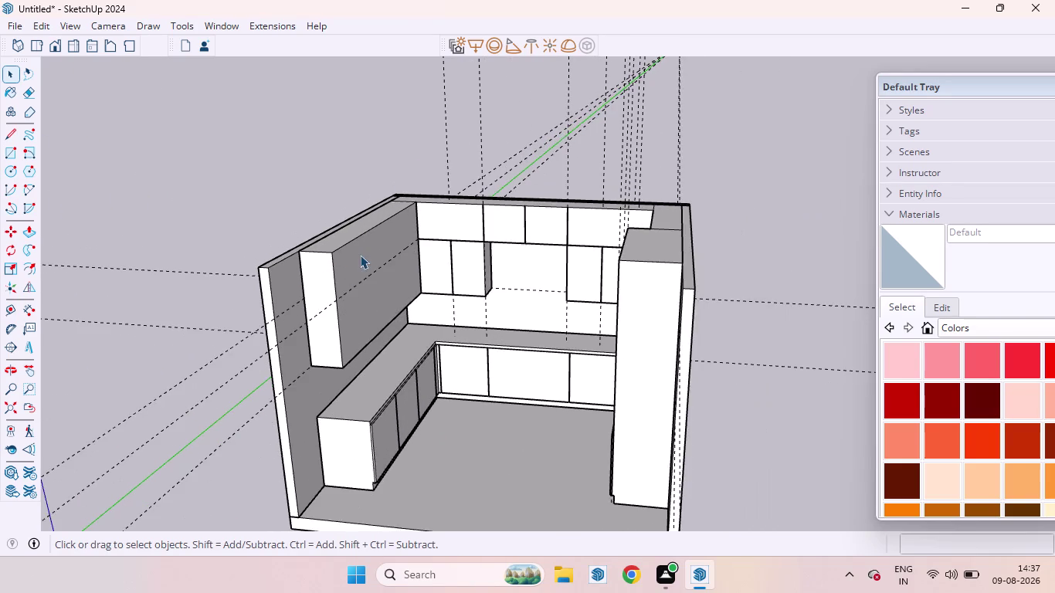
scroll(up, 3)
scroll(down, 3)
middle_drag(275, 273, 265, 278)
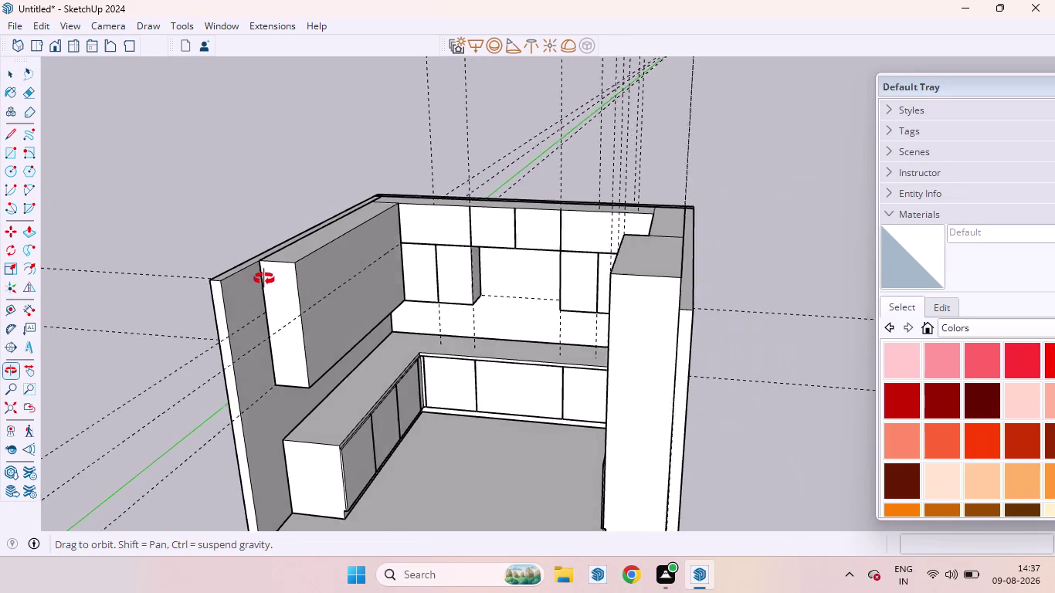
middle_drag(265, 279, 152, 226)
scroll(up, 3)
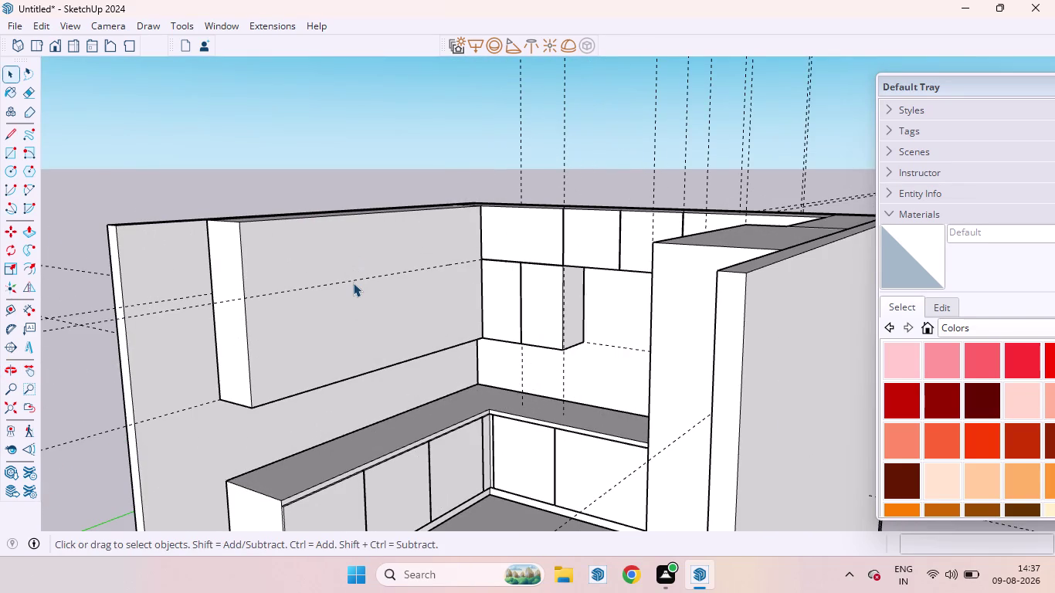
Place a Tape Measure guide 3' 4 1/4" from the left end panel's edge.
key(t)
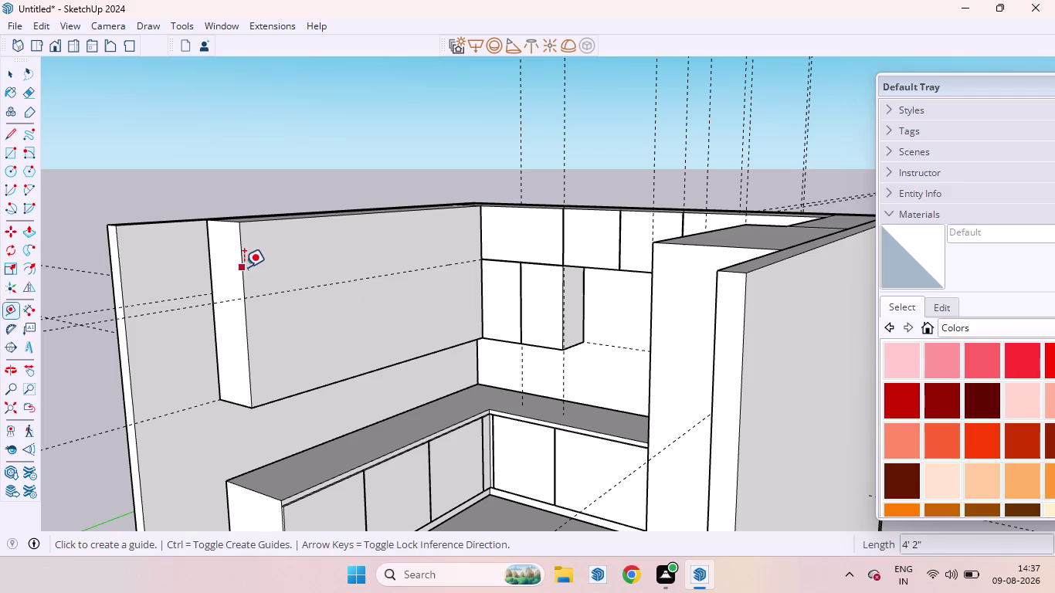
click(244, 267)
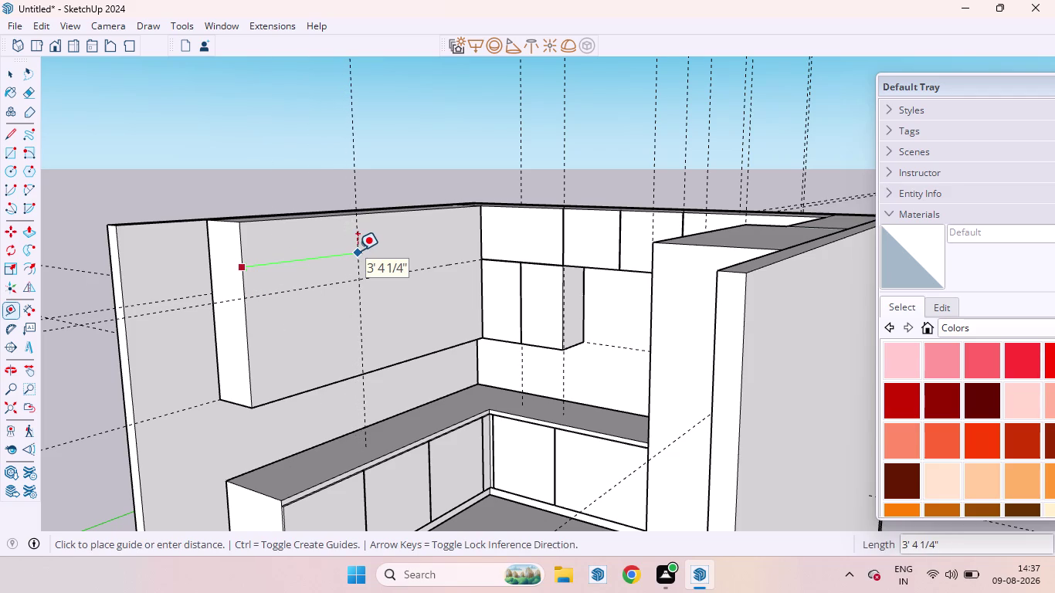
click(357, 251)
key(space)
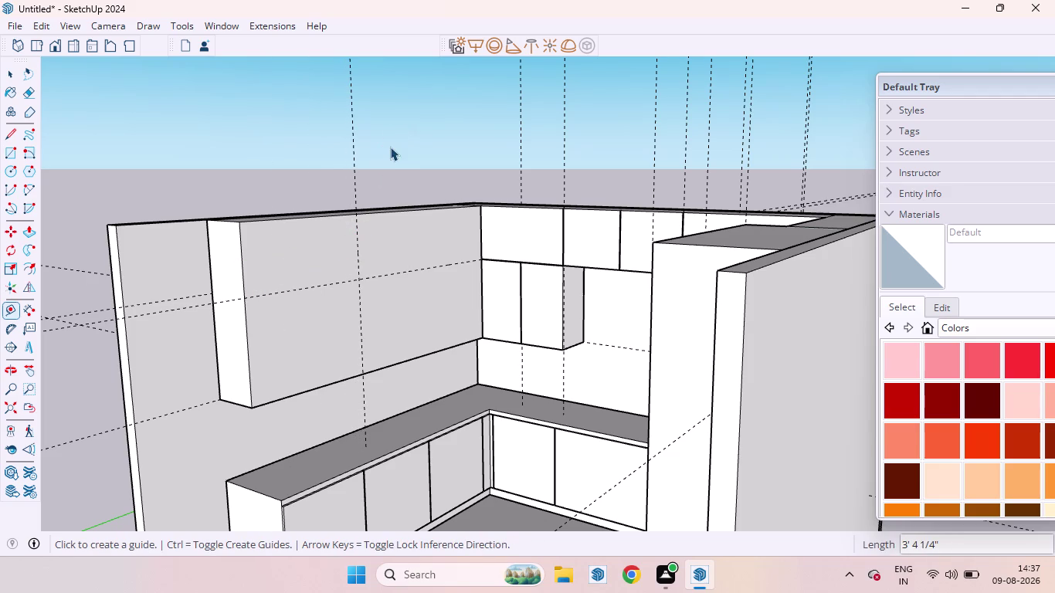
Draw the panel rectangle from the wall's top corner to the guide point, undoing a trial push.
key(r)
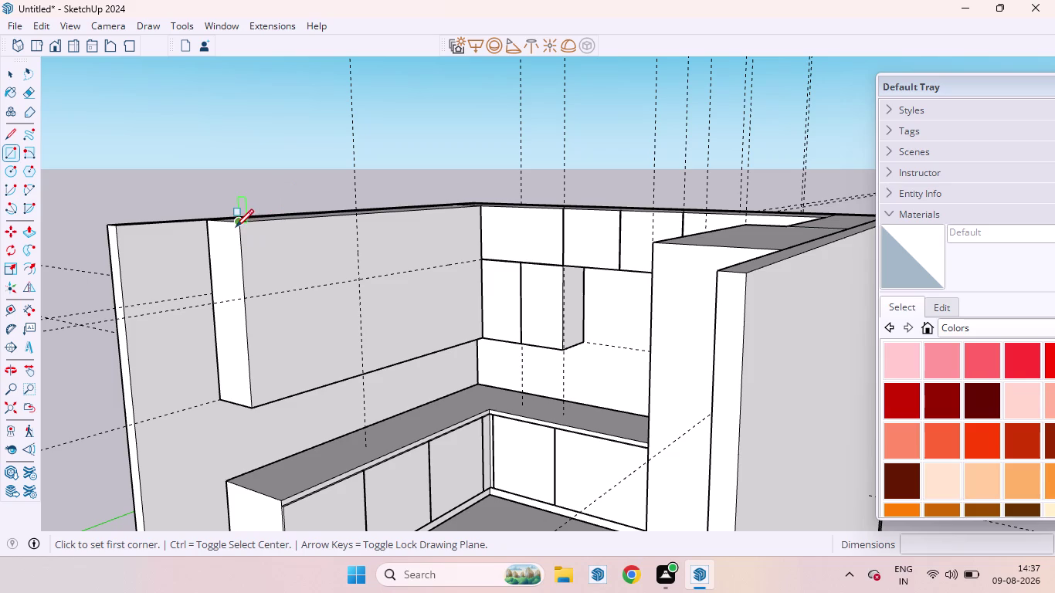
click(235, 227)
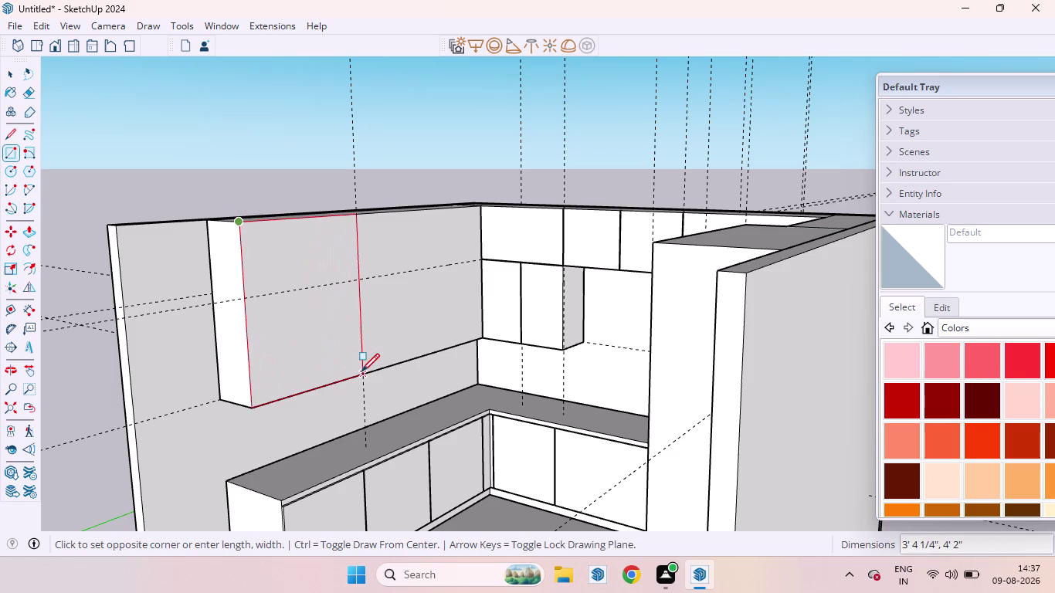
click(362, 372)
key(space)
click(333, 255)
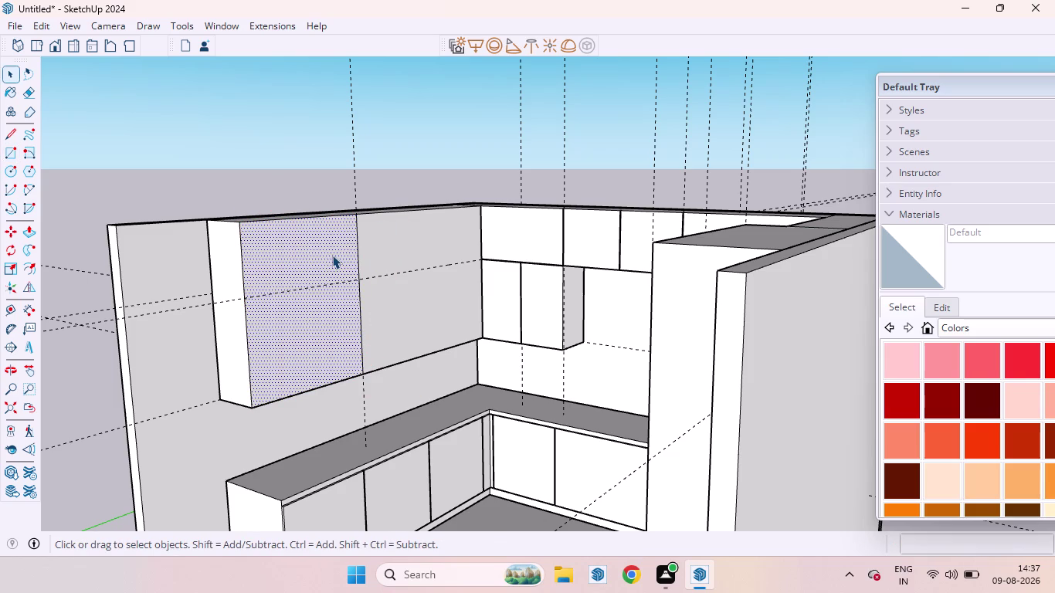
key(p)
drag(332, 254, 317, 251)
key(ctrl+z)
key(space)
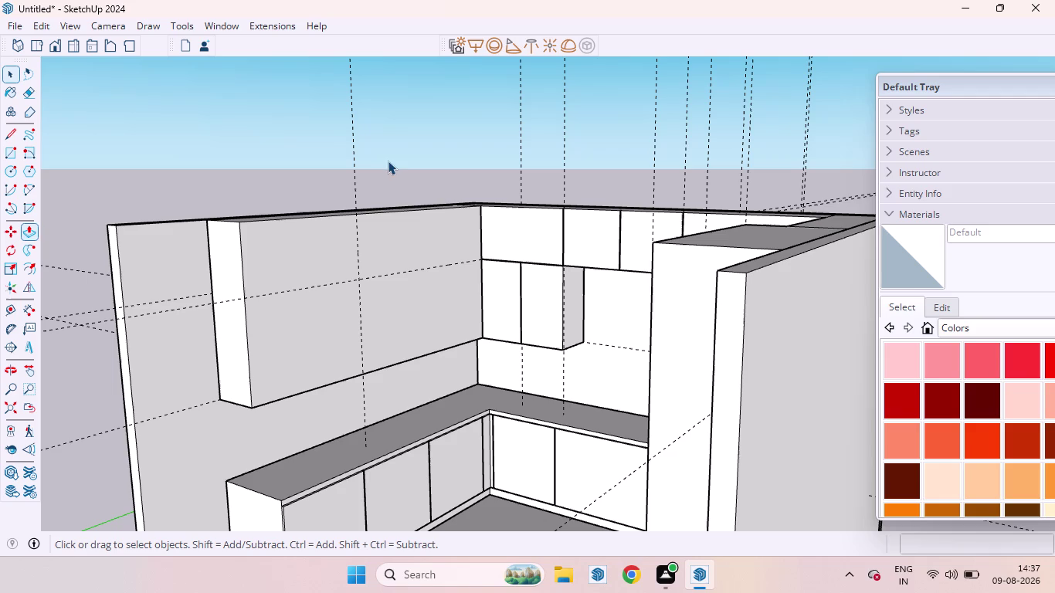
Select the back wall panel, orbit around the kitchen to check it, then clear the selection.
click(322, 233)
scroll(down, 3)
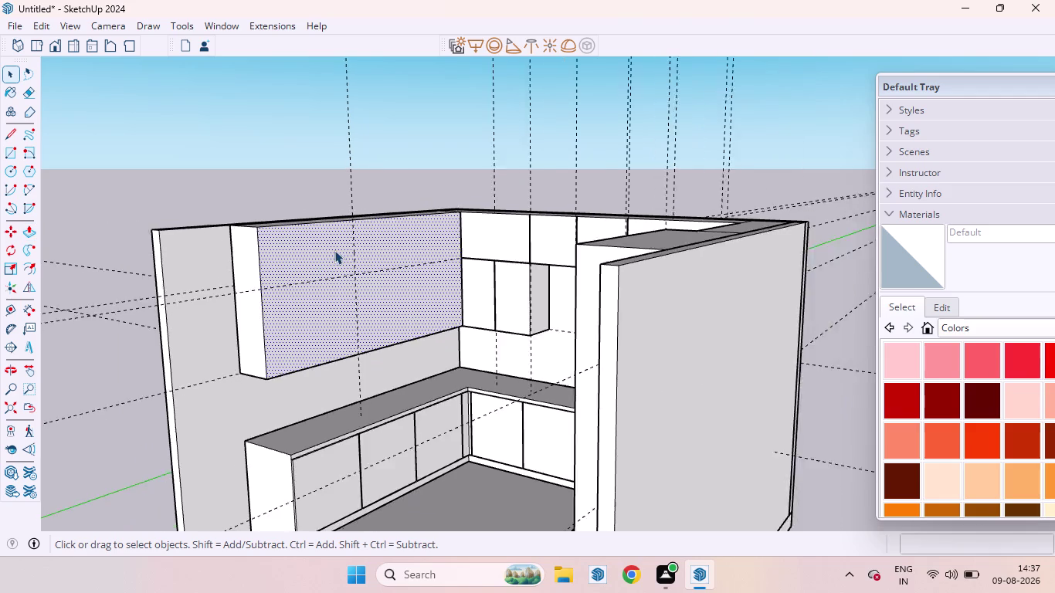
middle_drag(331, 264, 249, 300)
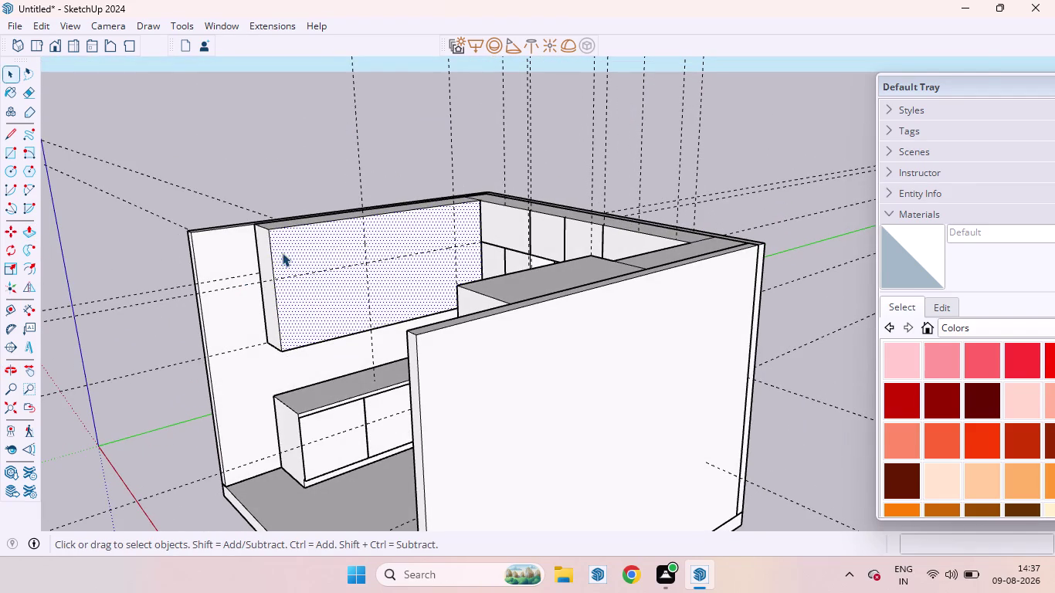
scroll(down, 3)
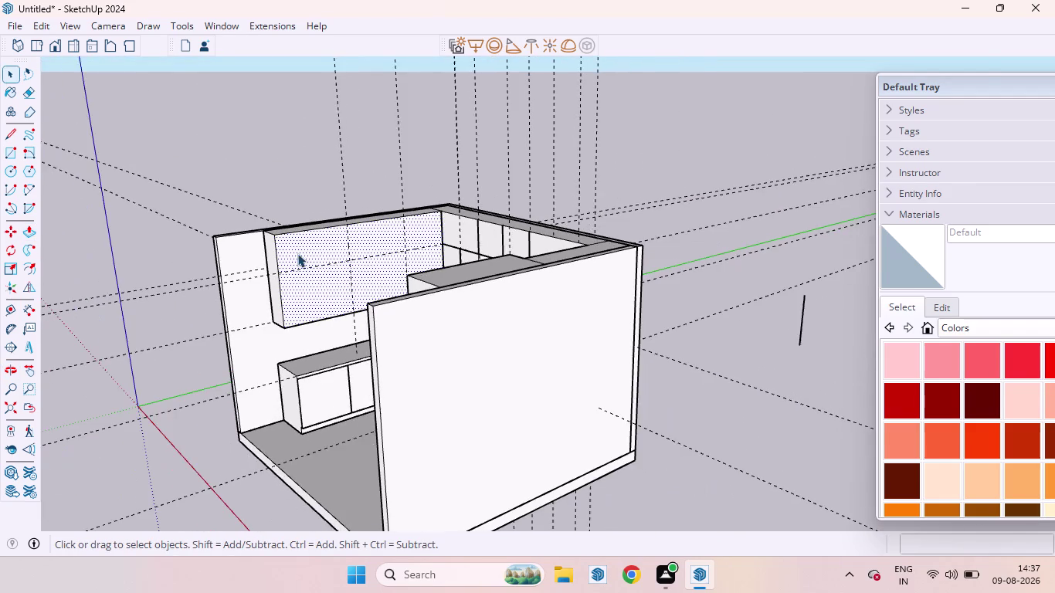
middle_drag(309, 258, 386, 280)
scroll(up, 3)
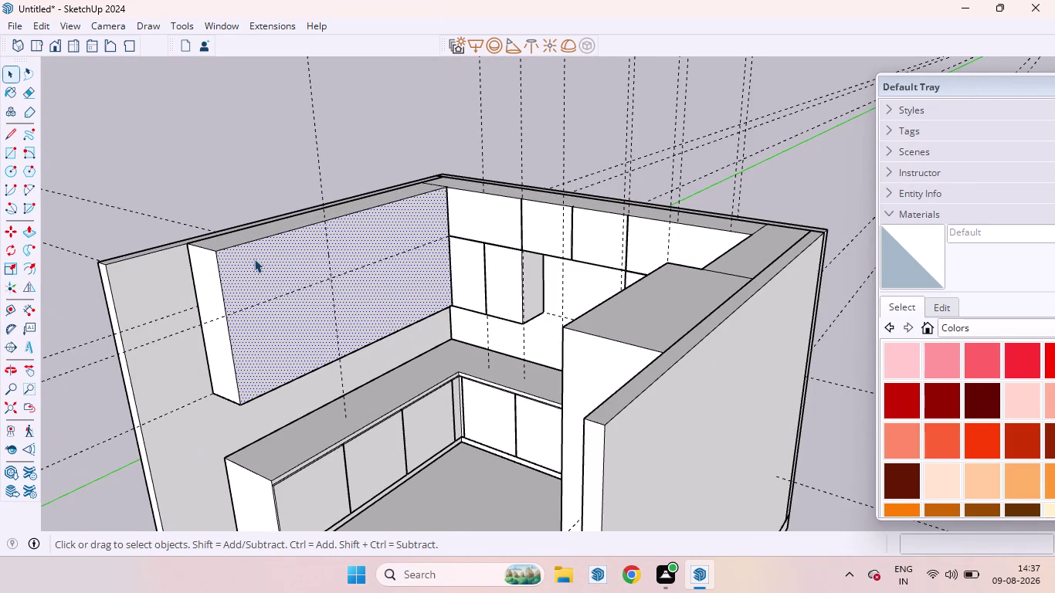
scroll(down, 3)
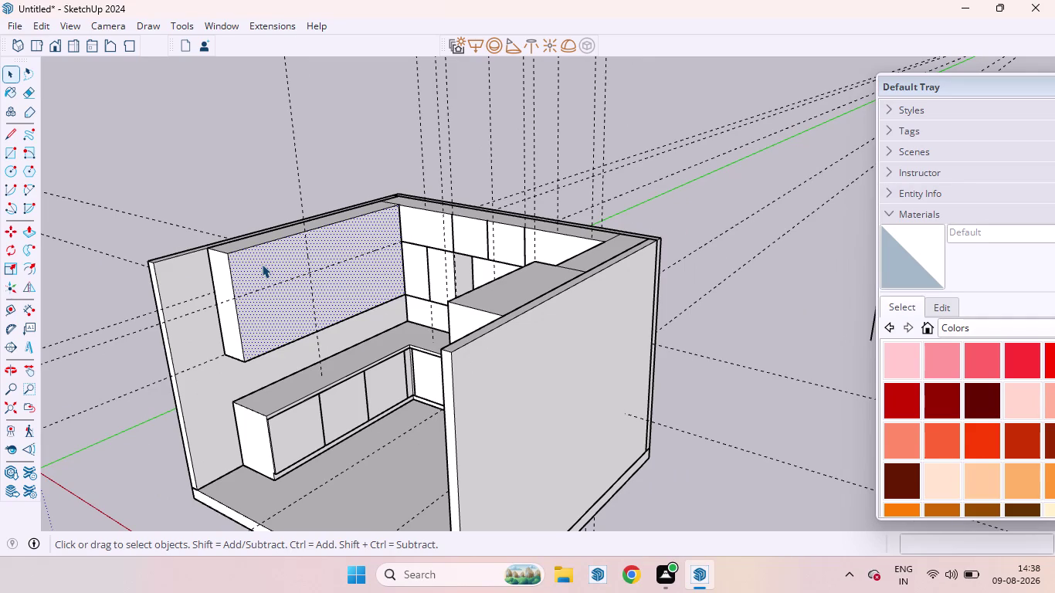
click(763, 310)
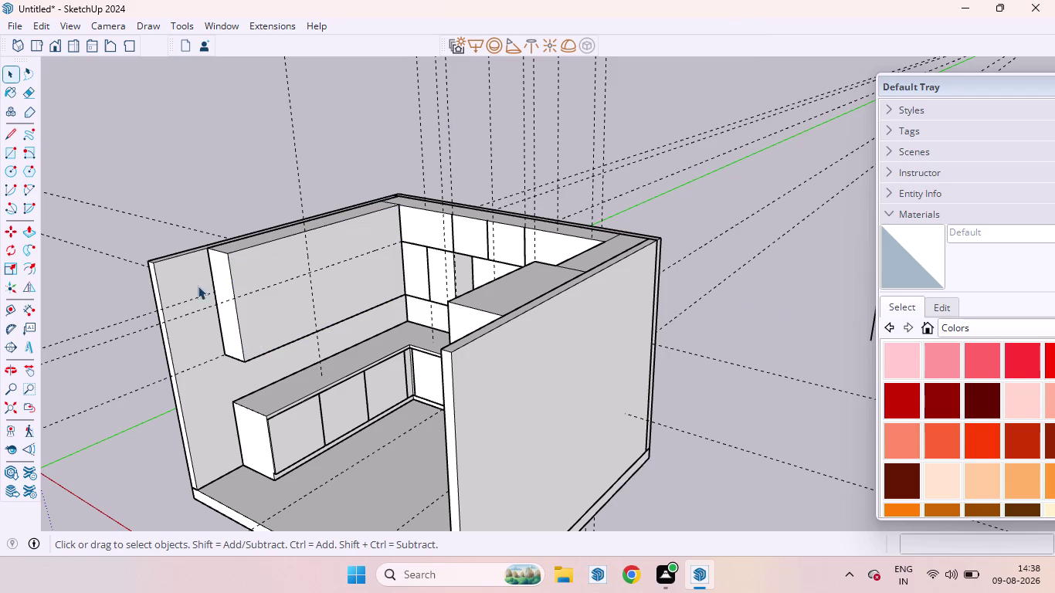
Draw a 4' 3" by 4' 2" rectangle from the wall's top corner and select it.
key(r)
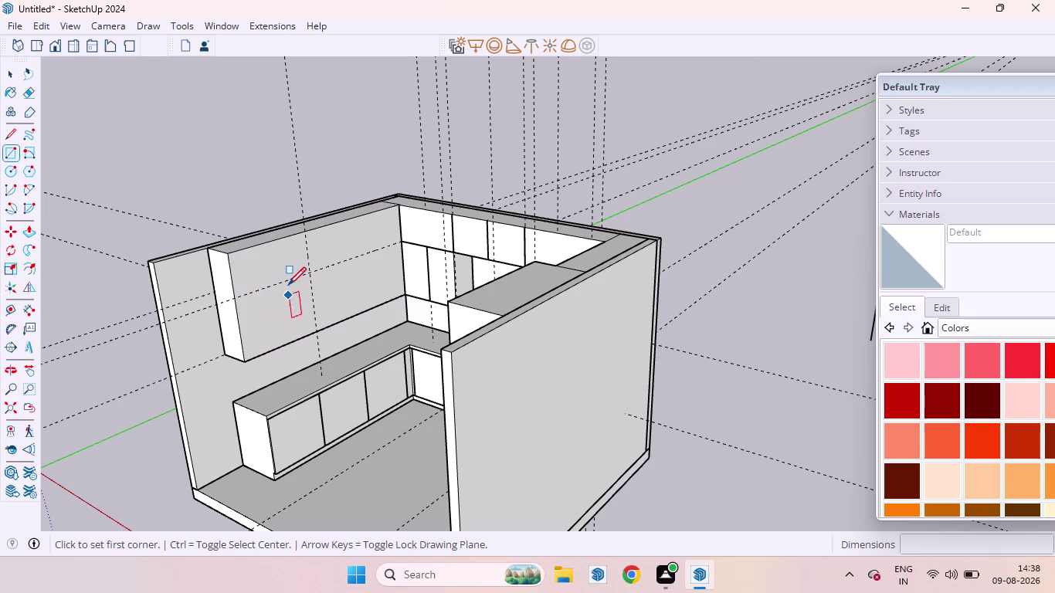
click(229, 254)
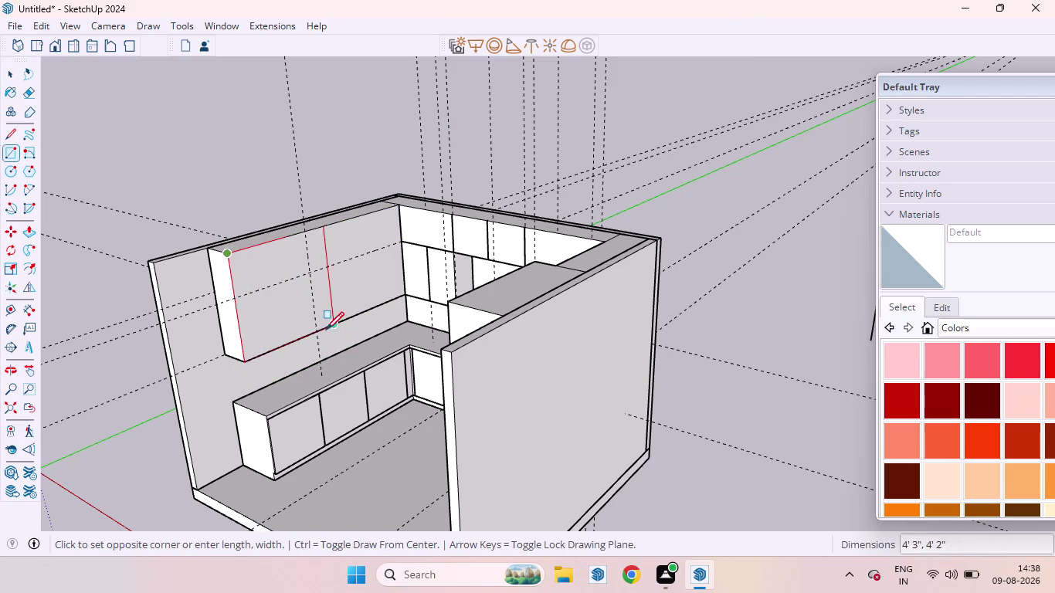
click(319, 330)
key(space)
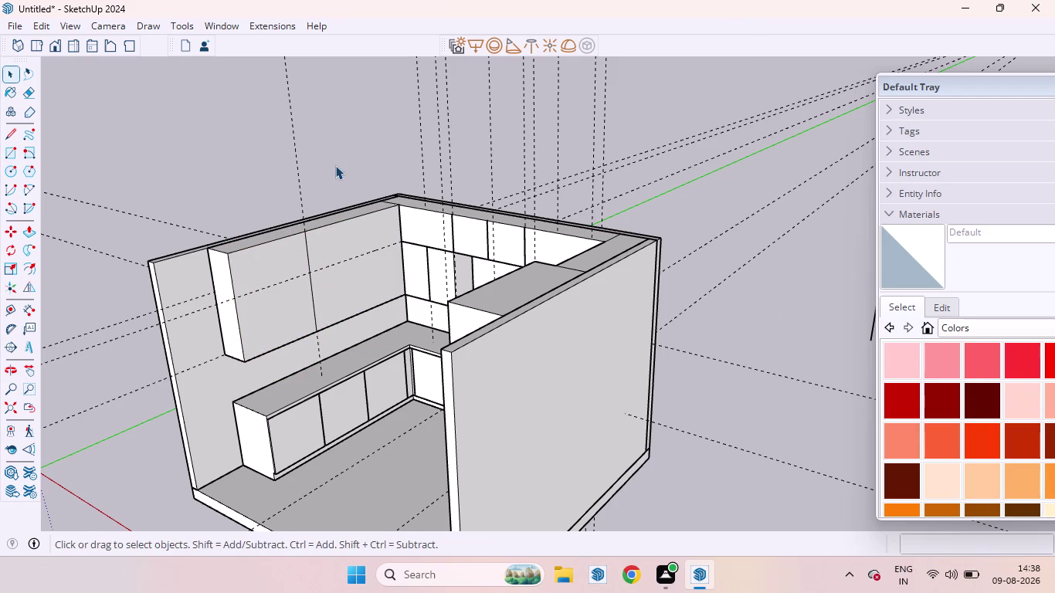
click(274, 260)
click(361, 124)
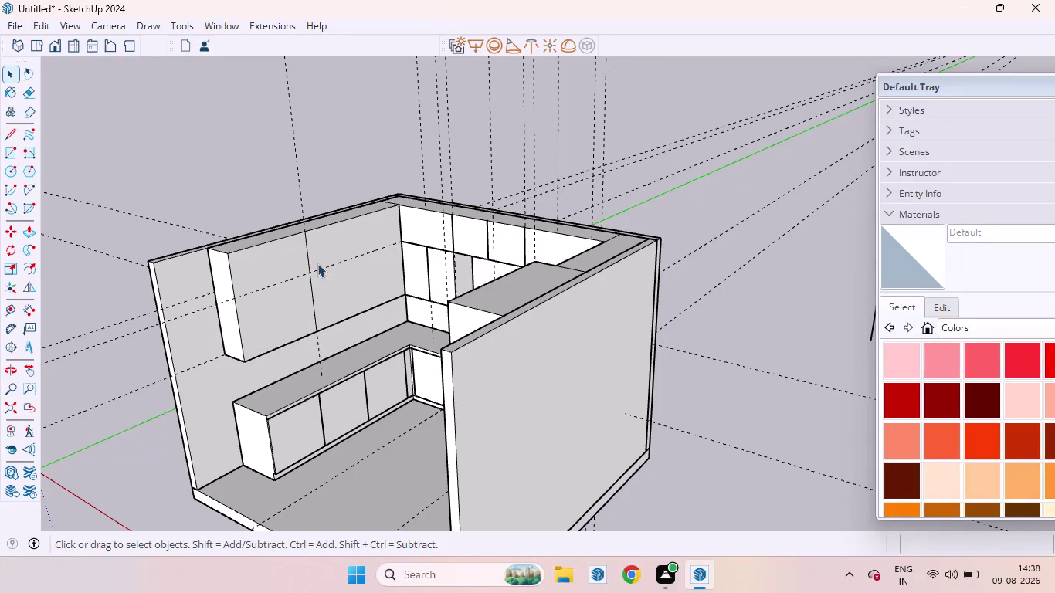
Offset the tall unit's front outline 18 mm inward.
key(f)
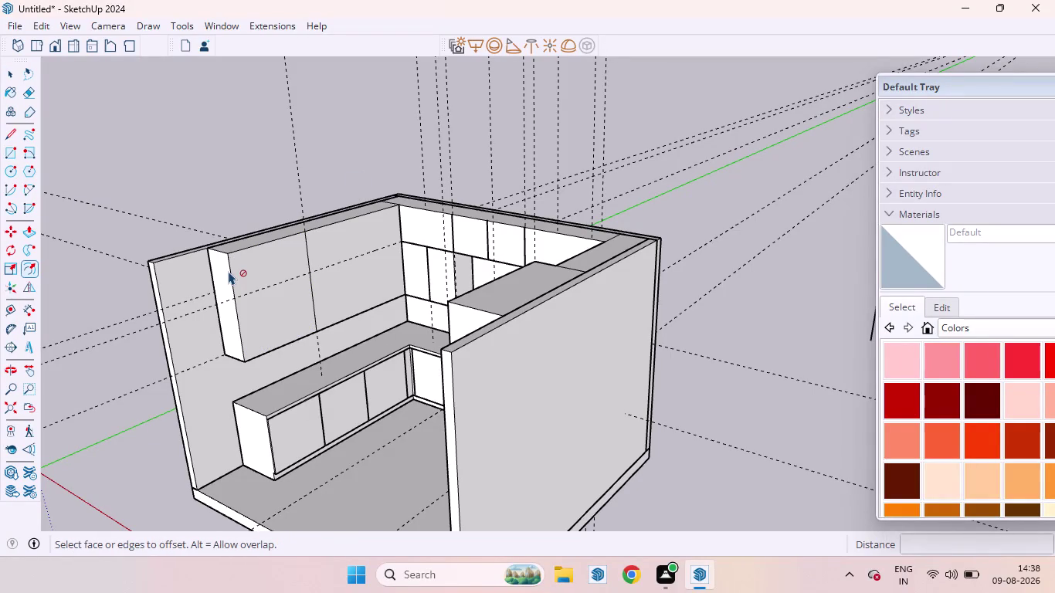
click(238, 279)
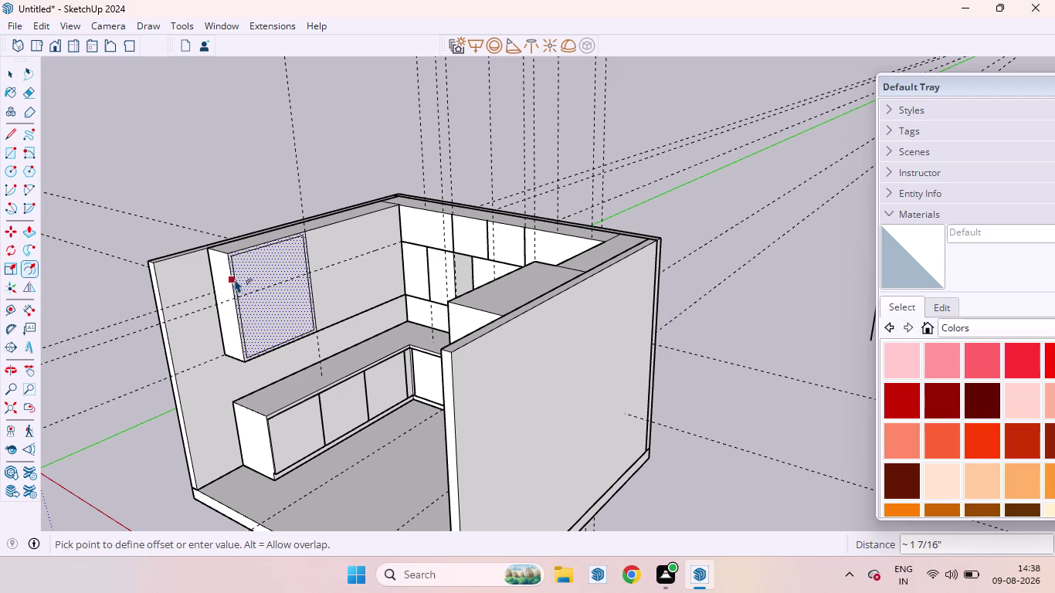
text(18)
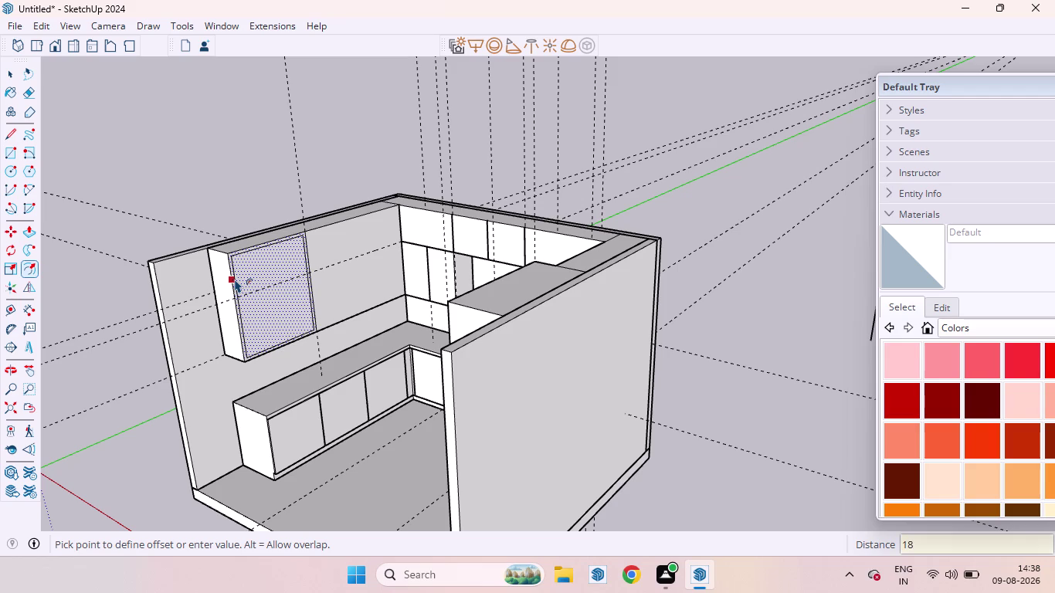
text(MM)
key(Return)
key(space)
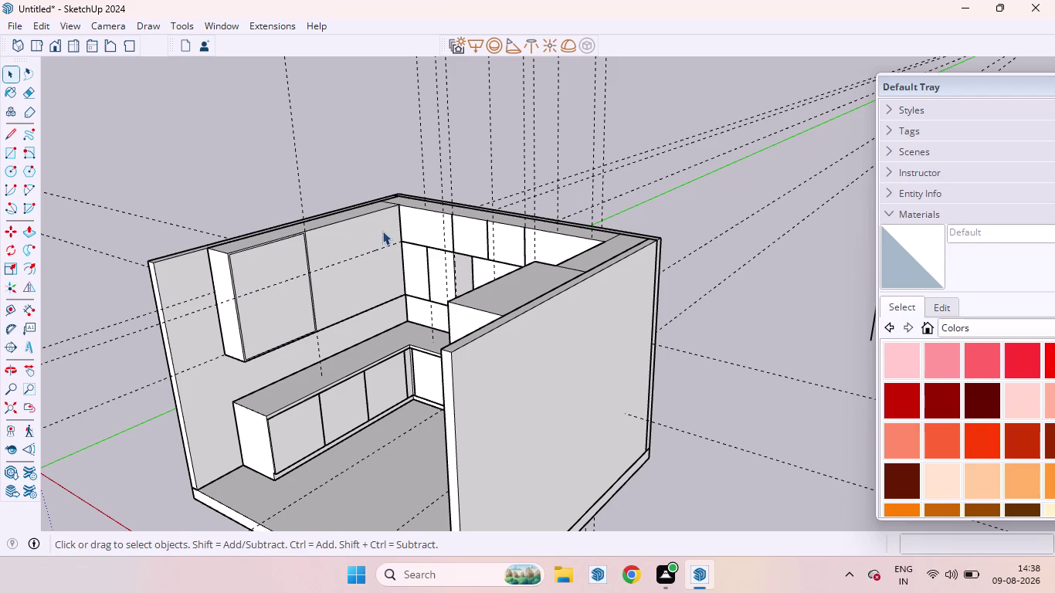
Push the inset face back 13 into the unit to form the niche.
click(253, 274)
key(p)
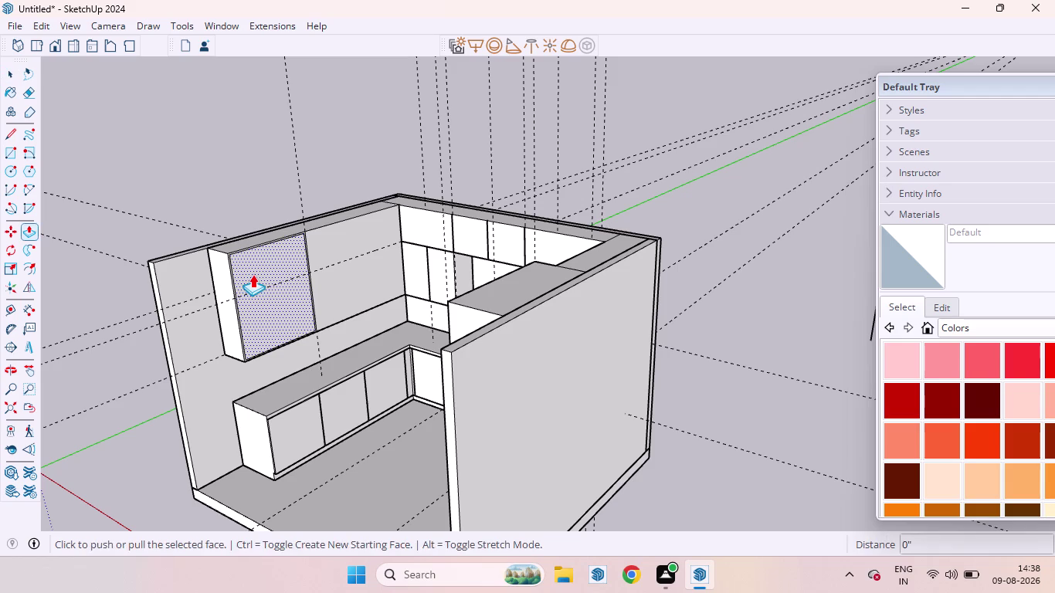
drag(253, 275, 240, 274)
text(13)
key(Return)
key(space)
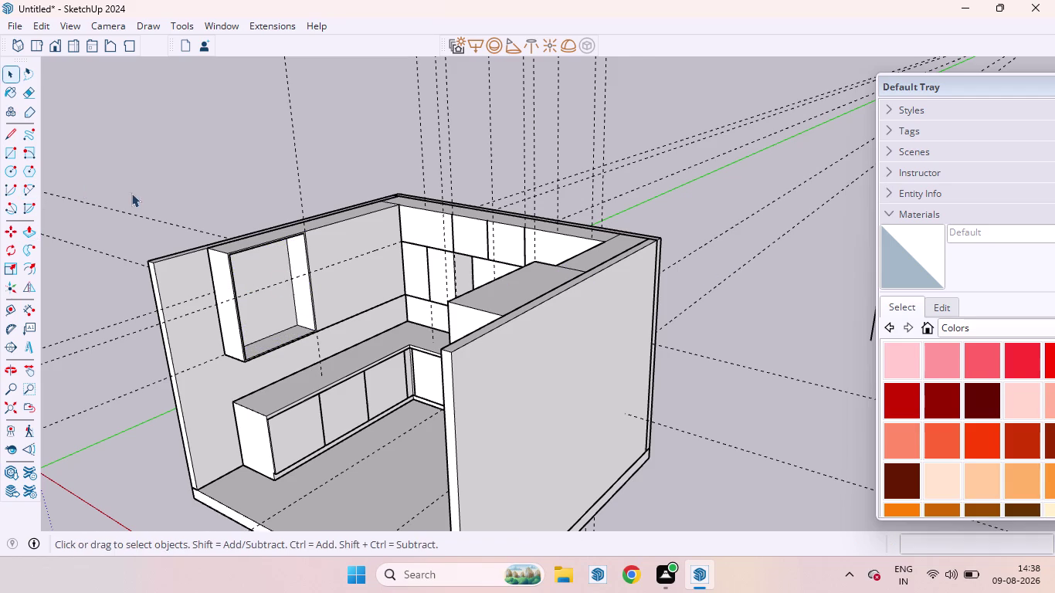
Orbit and zoom around the niche to inspect its edges.
scroll(down, 3)
scroll(up, 3)
scroll(down, 3)
scroll(up, 3)
scroll(down, 3)
middle_drag(322, 262, 316, 318)
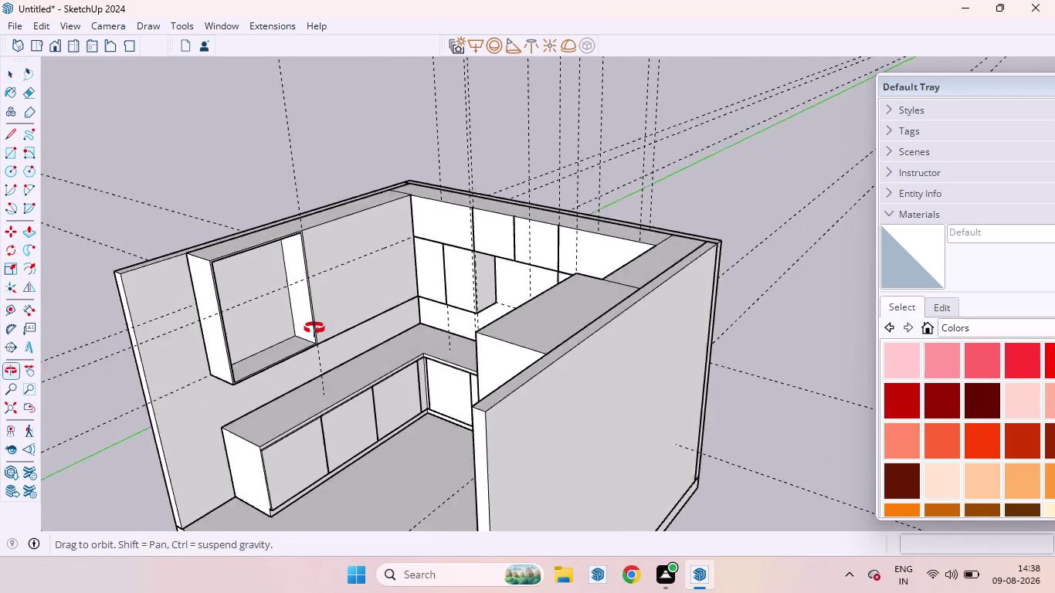
middle_drag(315, 318, 231, 315)
scroll(down, 3)
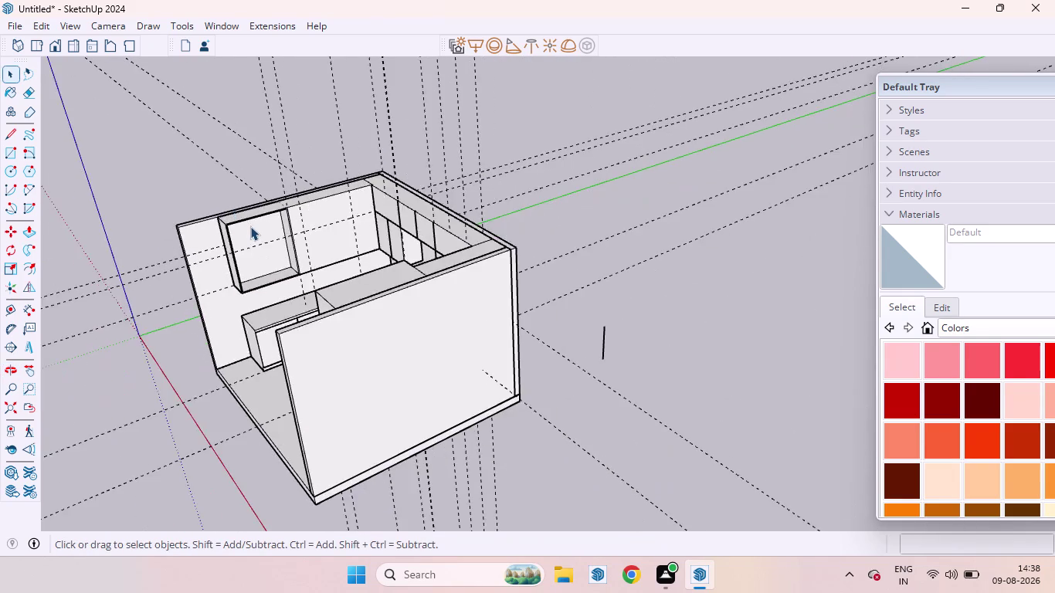
scroll(up, 3)
middle_drag(248, 228, 396, 153)
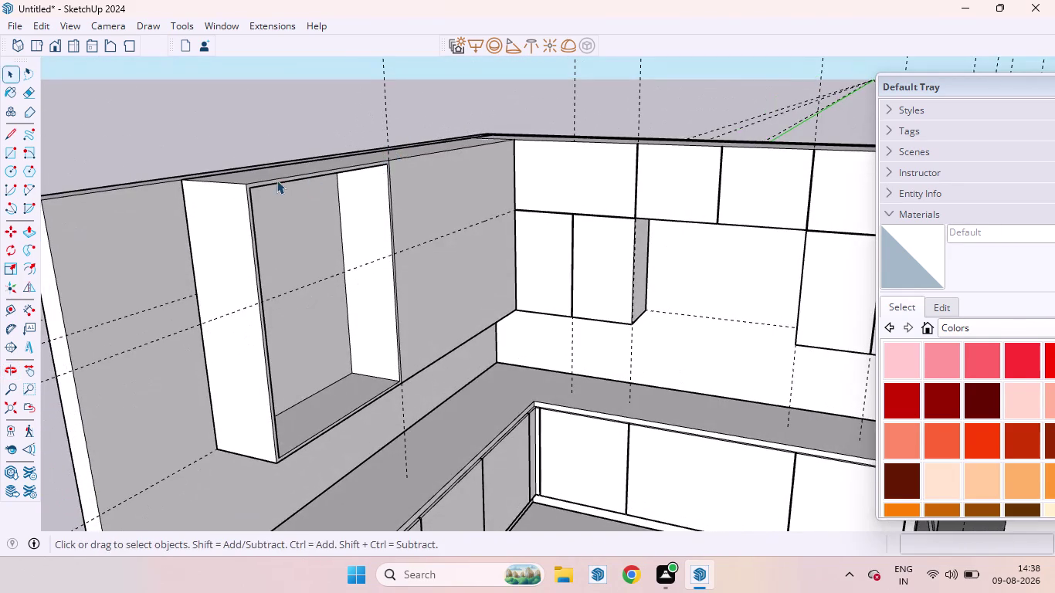
scroll(down, 3)
middle_drag(281, 192, 248, 247)
scroll(up, 3)
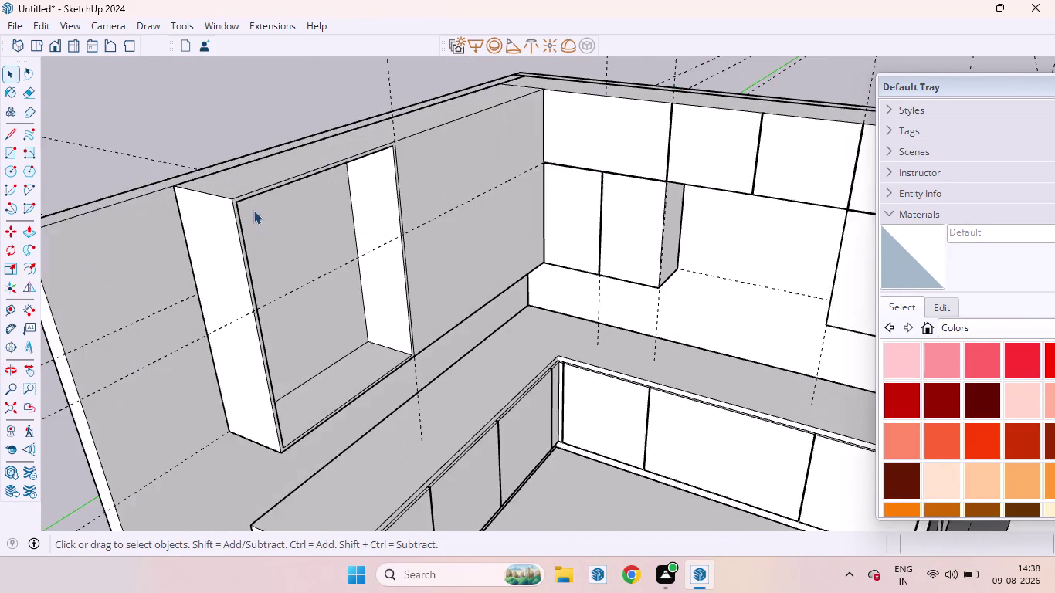
scroll(up, 3)
scroll(down, 3)
scroll(down, 3)
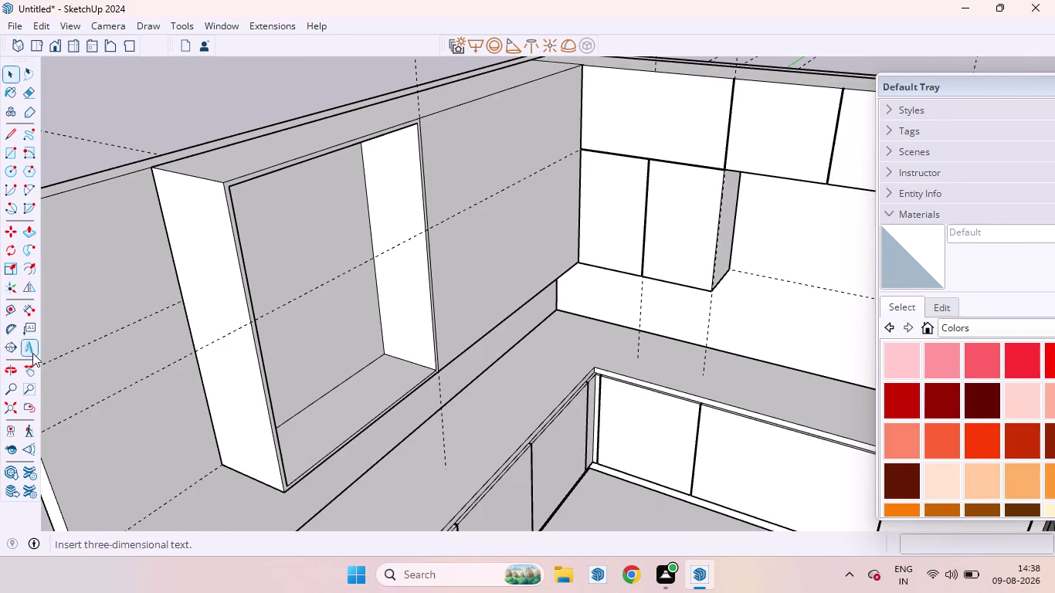
scroll(down, 3)
scroll(up, 3)
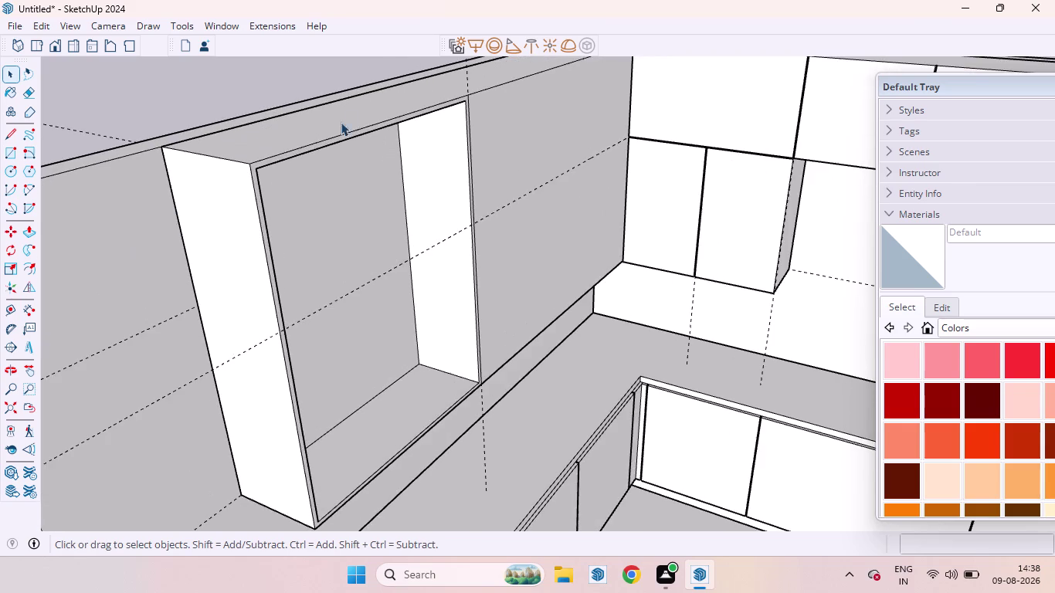
scroll(down, 3)
middle_drag(410, 132, 329, 170)
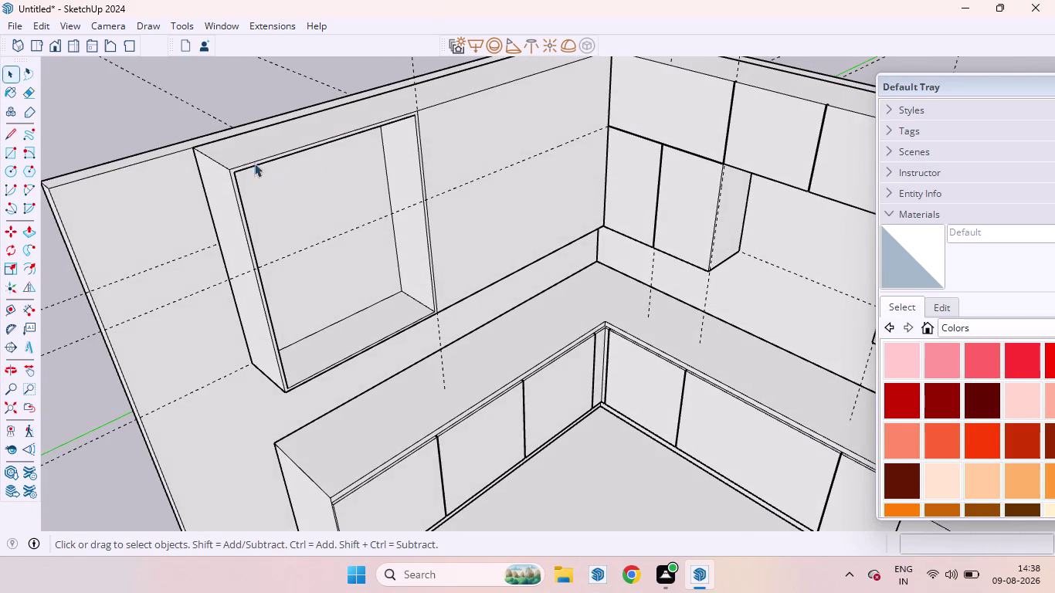
scroll(up, 3)
middle_drag(278, 171, 362, 94)
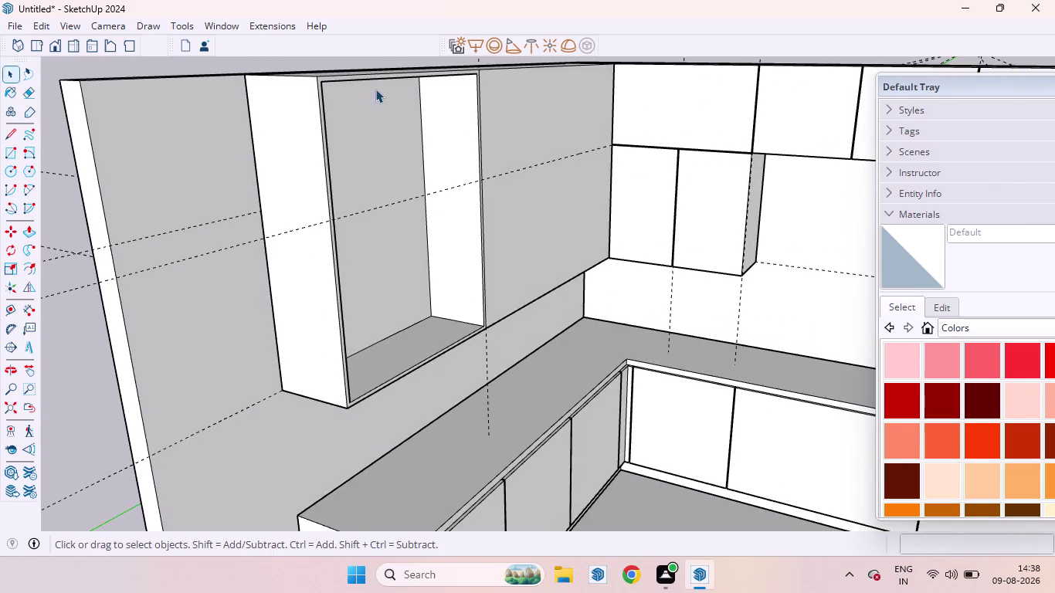
scroll(up, 3)
scroll(up, 3)
Push the thin border face around the niche 18 mm.
click(276, 84)
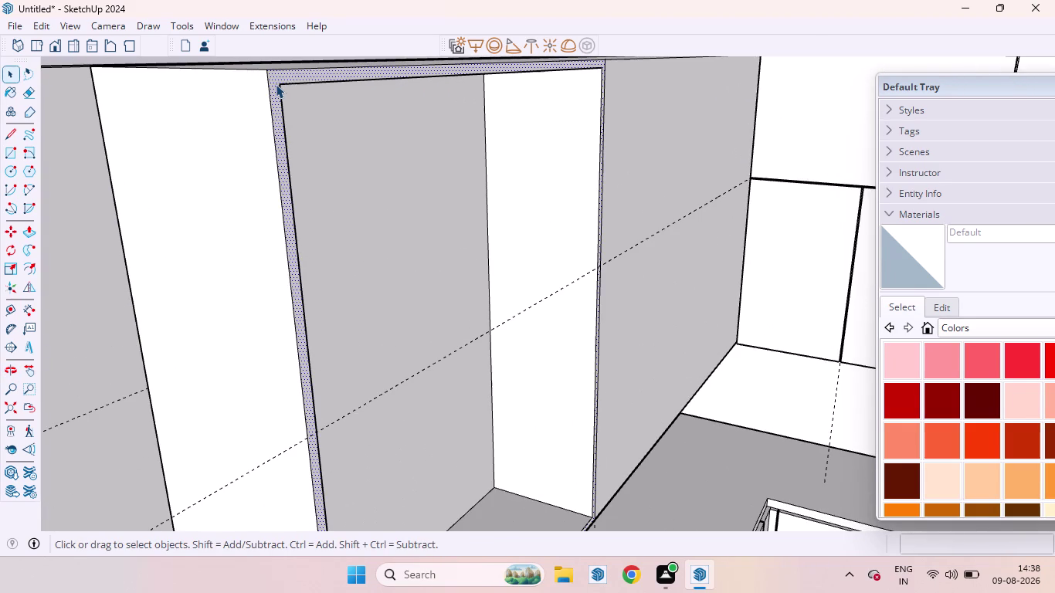
key(p)
drag(276, 84, 304, 98)
text(18MM)
key(Return)
key(space)
scroll(down, 3)
scroll(down, 3)
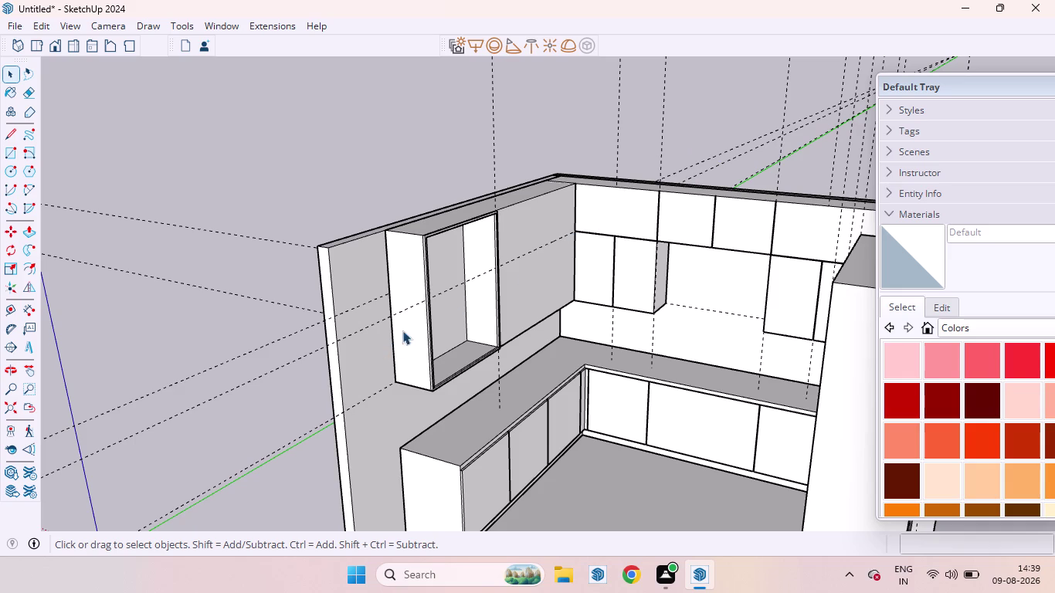
Orbit toward the wall beside the unit to bring the niche's top corner into view.
middle_drag(526, 224, 376, 240)
scroll(up, 3)
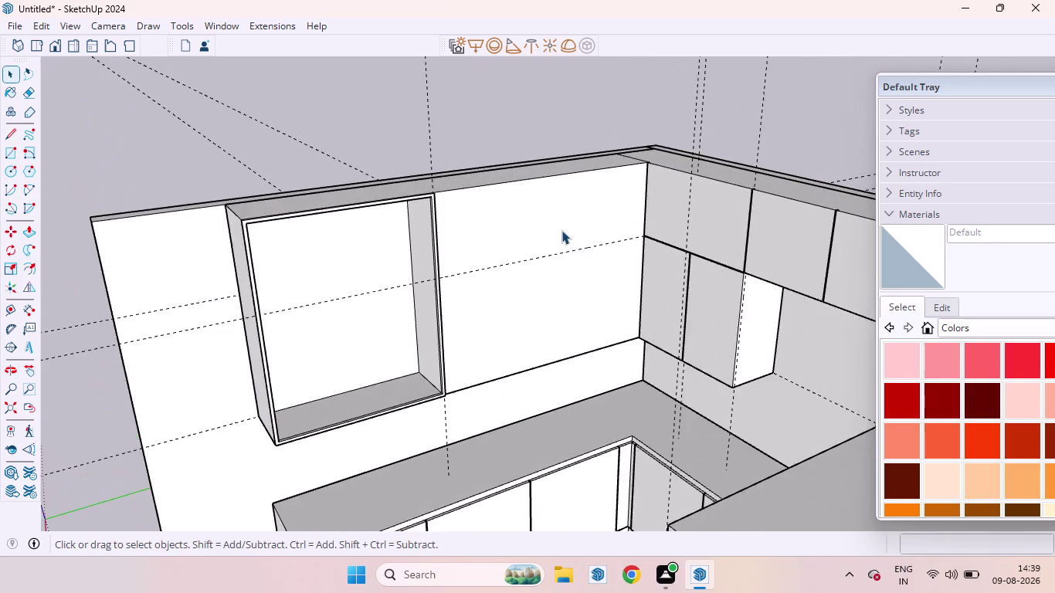
scroll(up, 3)
middle_drag(573, 253, 470, 217)
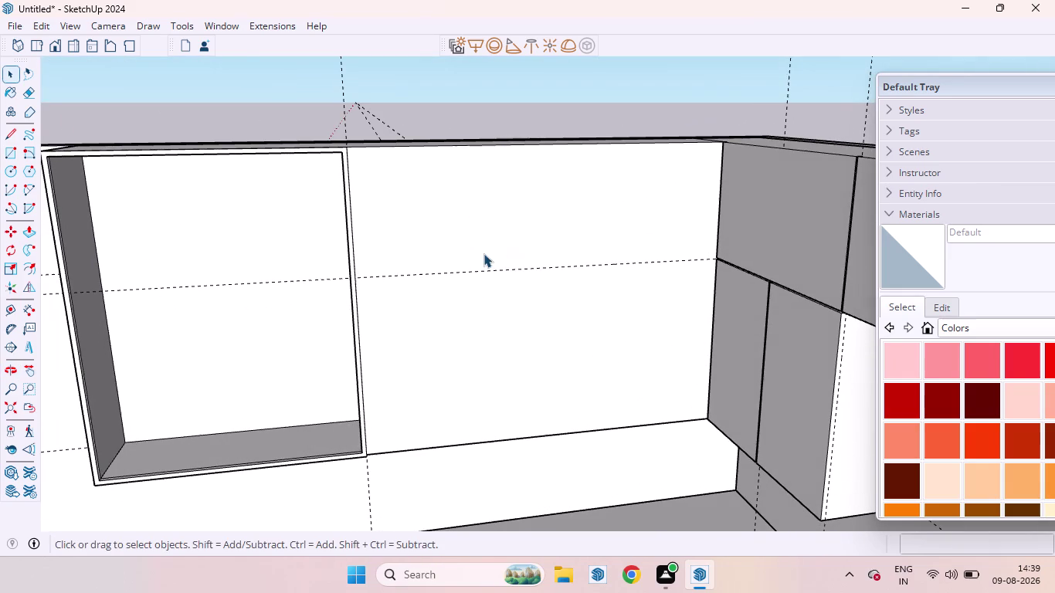
key(r)
scroll(up, 3)
middle_drag(408, 172, 401, 193)
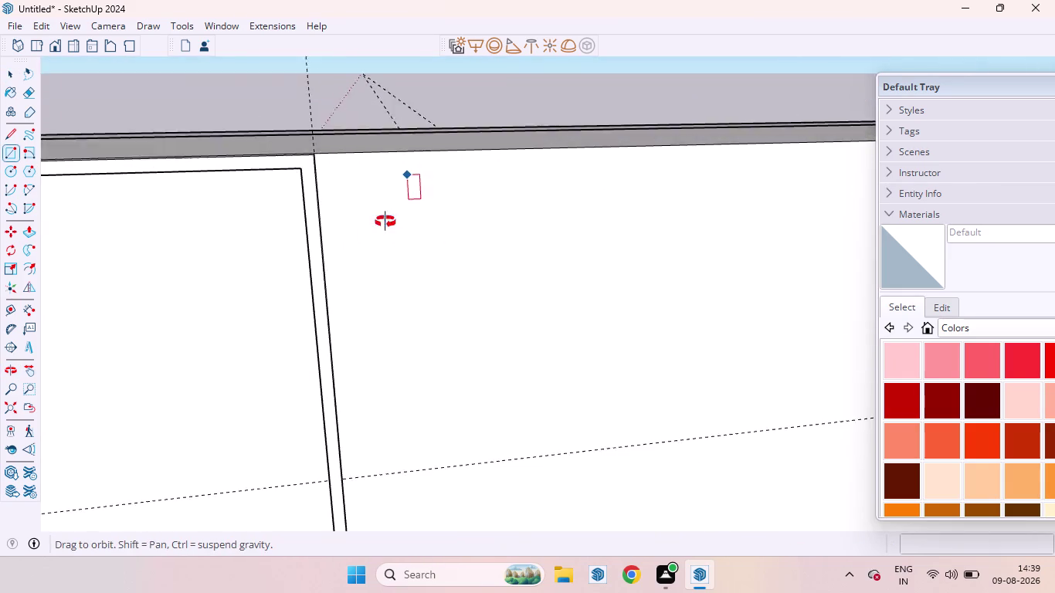
middle_drag(401, 193, 263, 298)
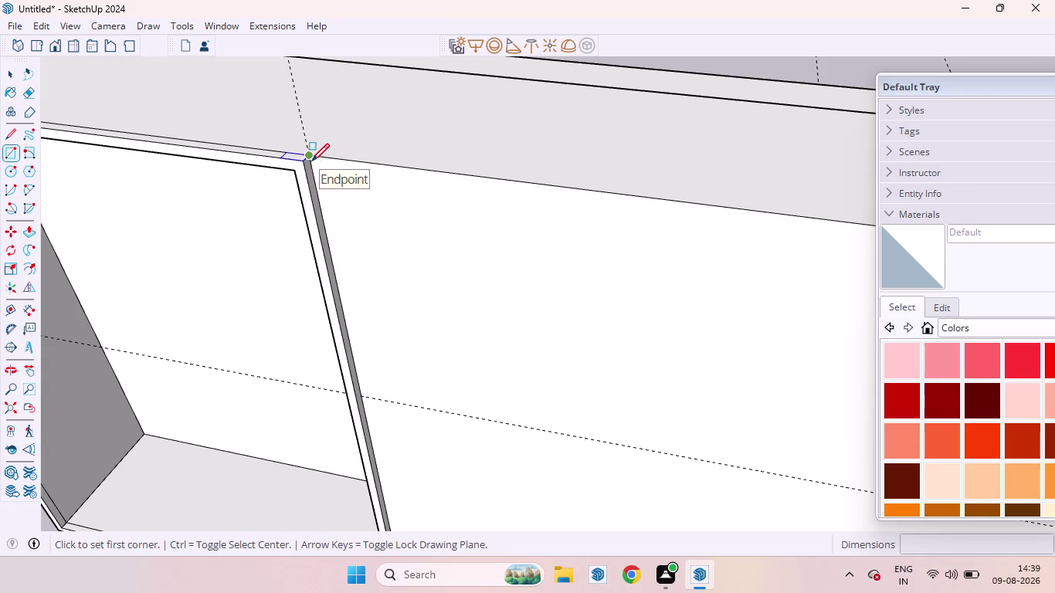
Draw a panel rectangle from the niche's top corner to the wall edge.
click(309, 161)
key(ctrl+z)
click(310, 152)
scroll(down, 3)
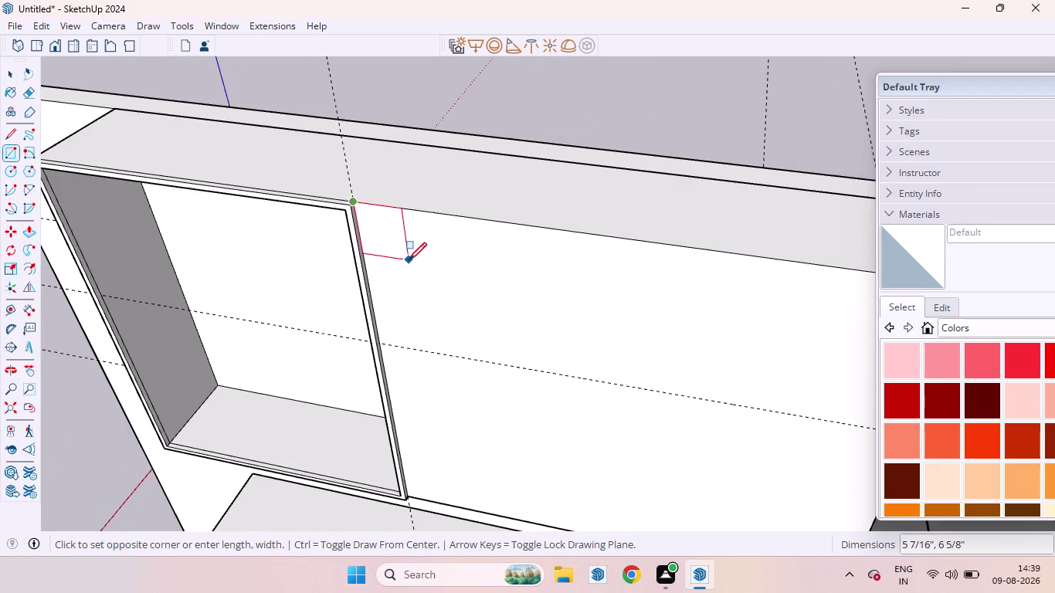
scroll(down, 3)
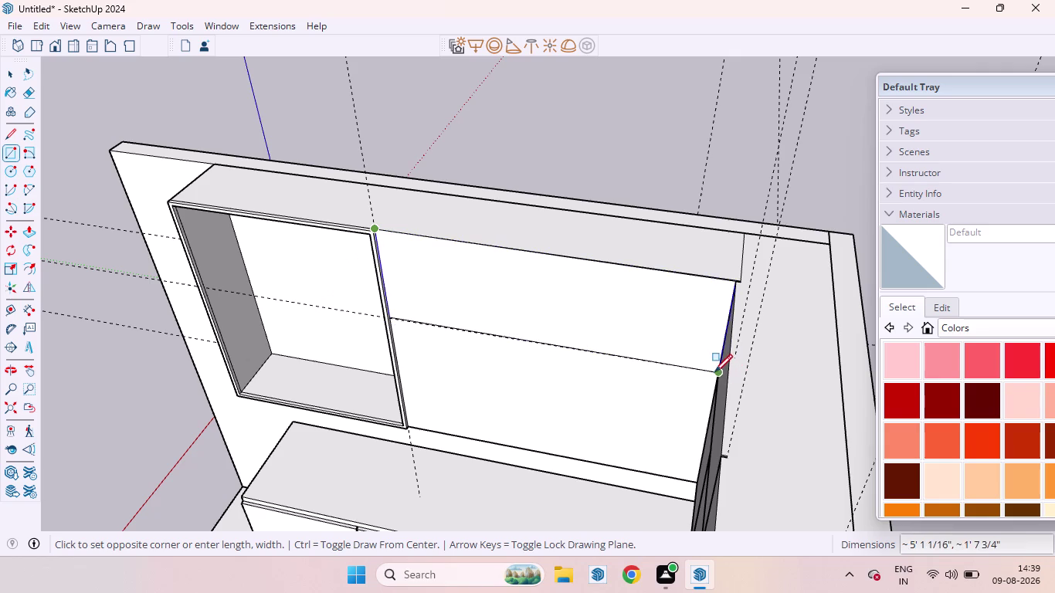
scroll(up, 3)
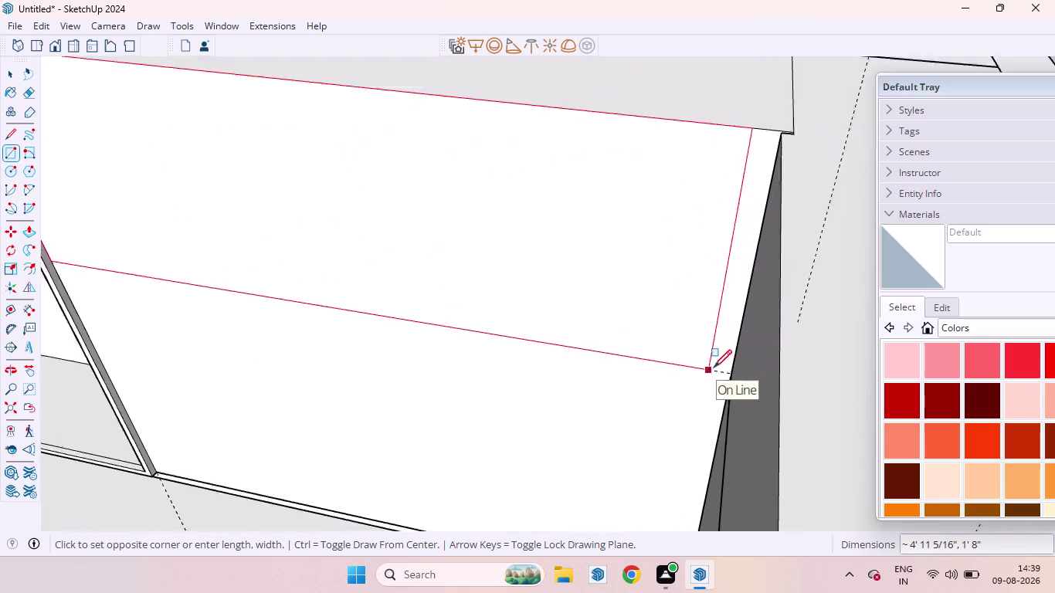
scroll(up, 3)
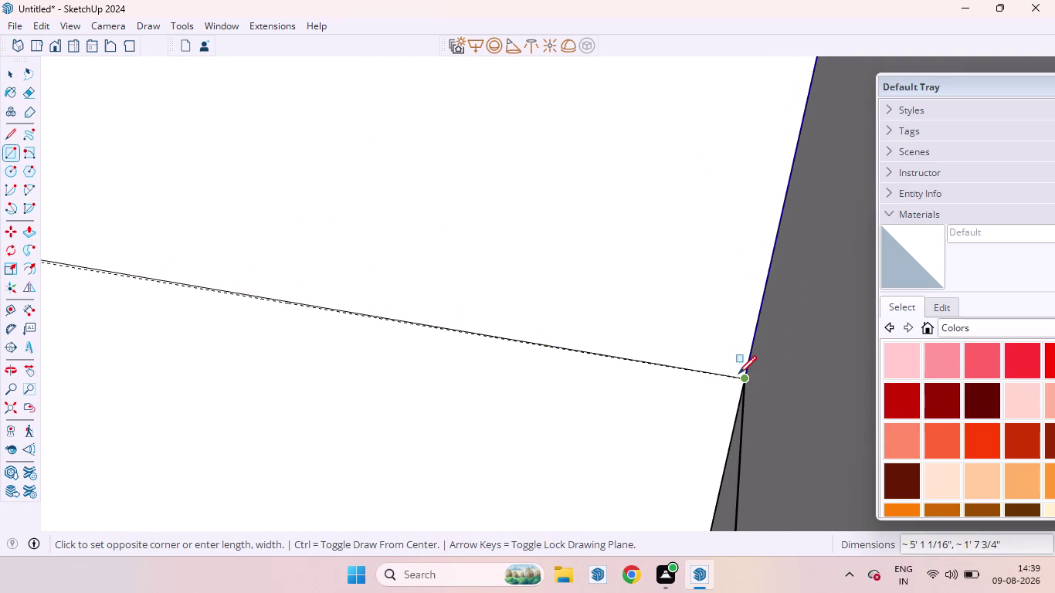
scroll(up, 3)
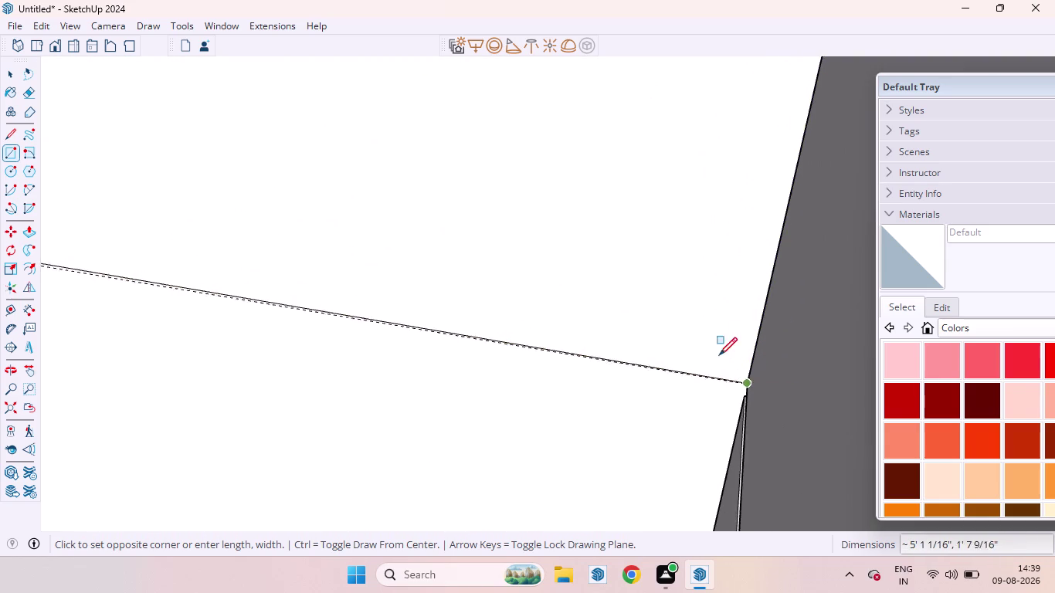
scroll(up, 3)
scroll(up, 3)
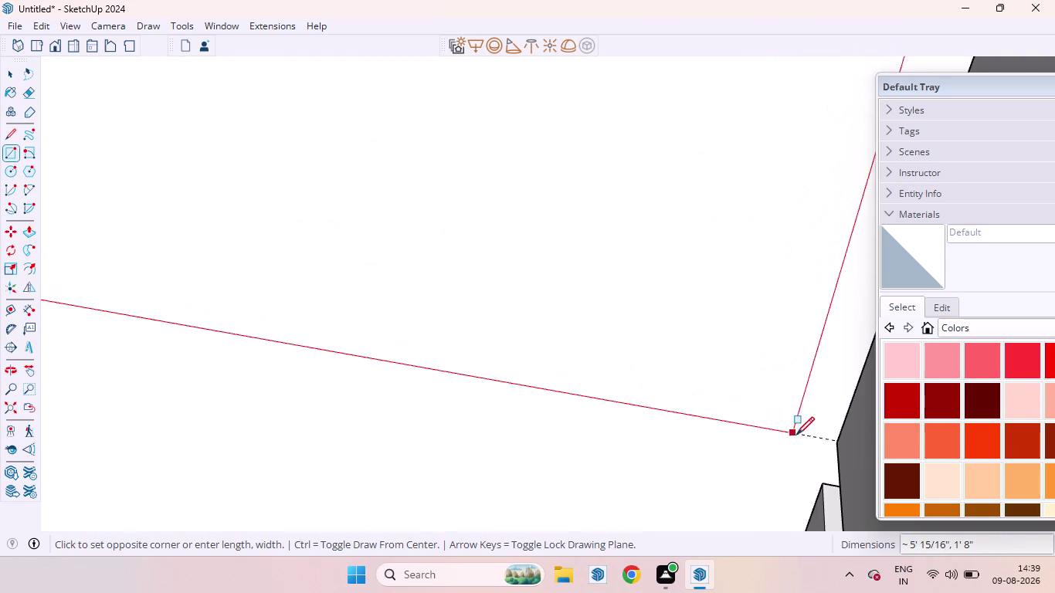
click(815, 438)
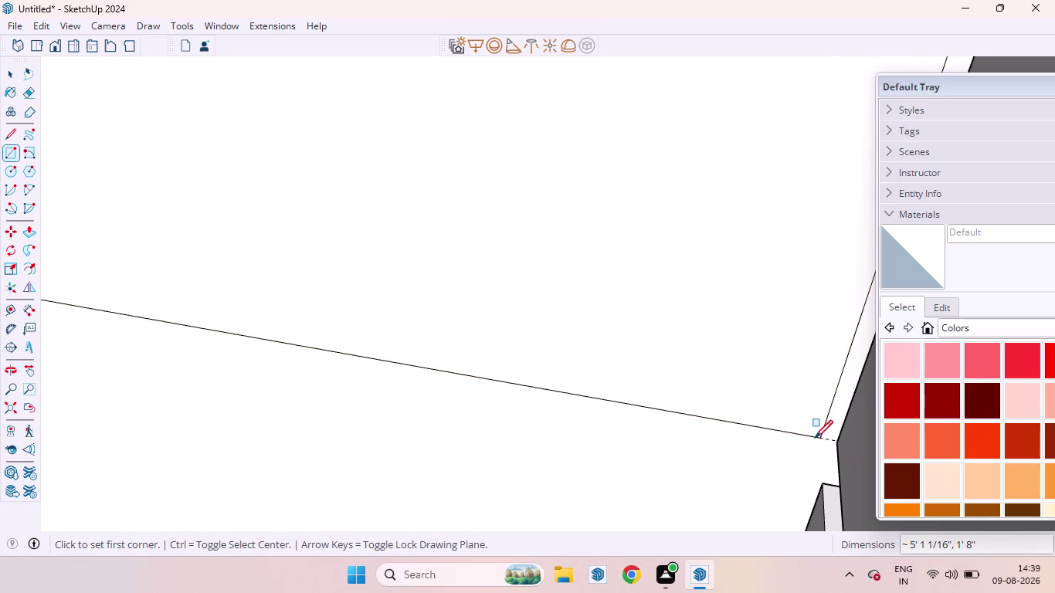
scroll(down, 3)
scroll(up, 3)
scroll(down, 3)
scroll(down, 3)
key(space)
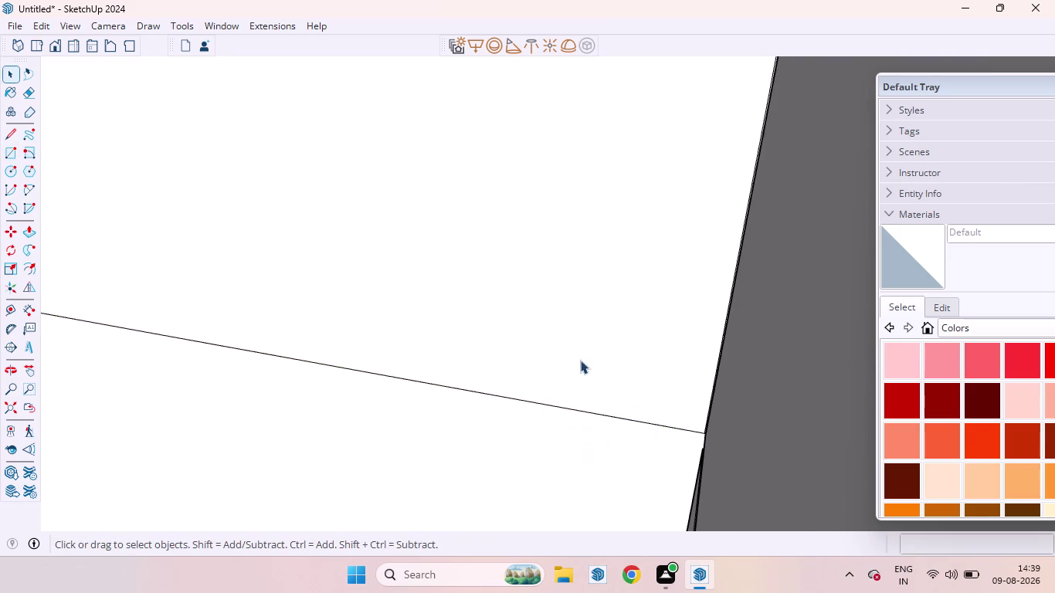
Pull the new panel face out to an 8 mm depth.
click(599, 287)
scroll(down, 3)
scroll(down, 3)
scroll(down, 3)
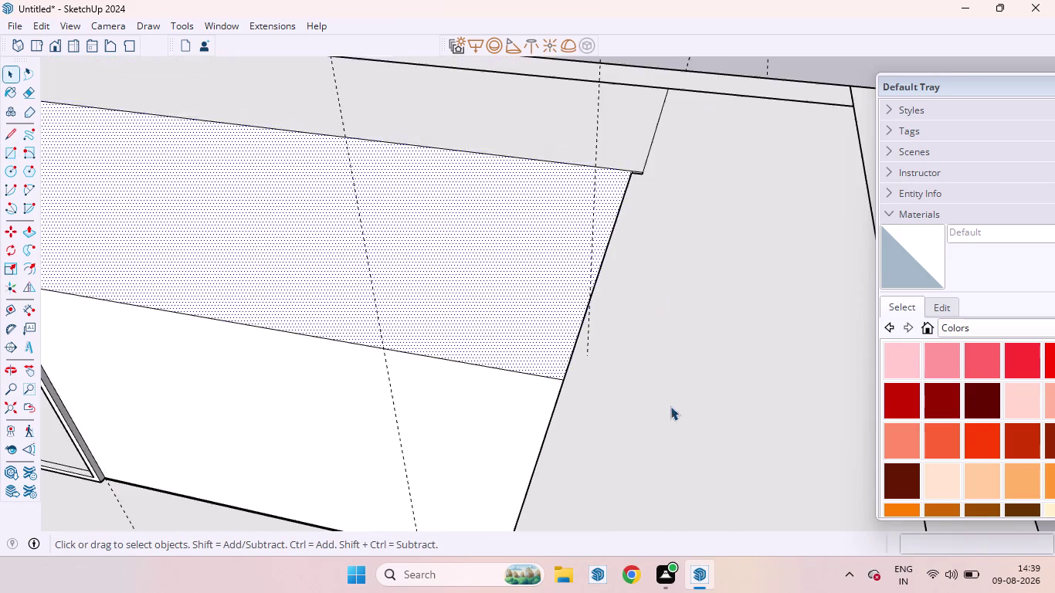
scroll(down, 3)
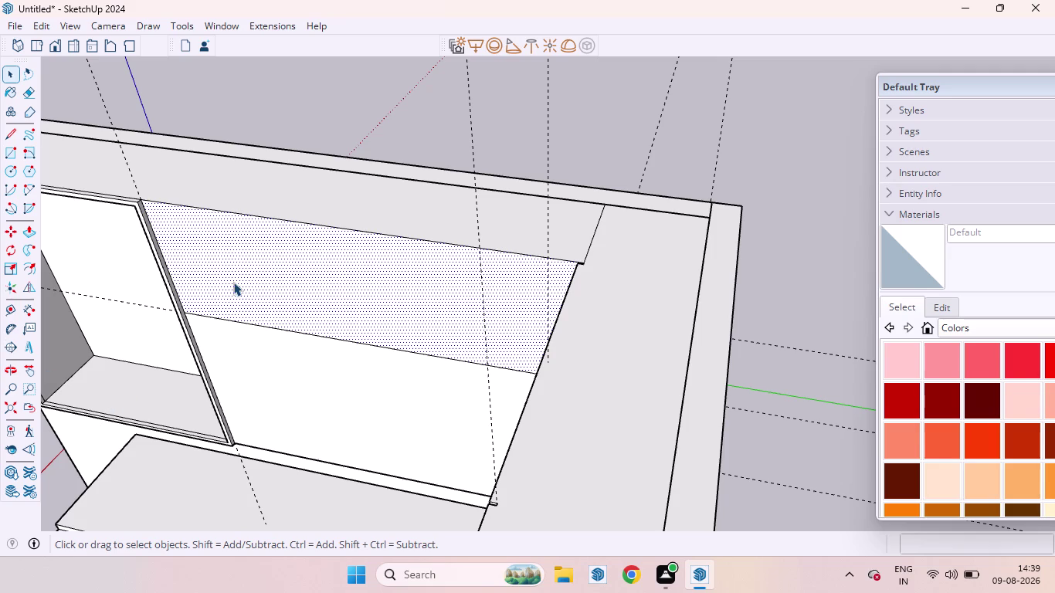
key(p)
drag(237, 268, 236, 285)
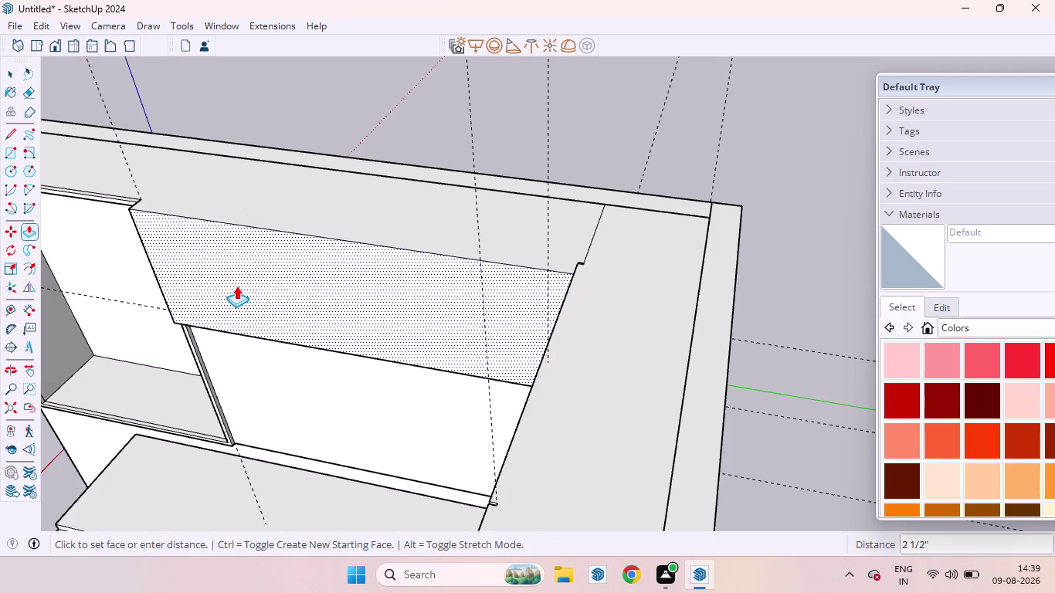
drag(236, 286, 237, 288)
key(1)
text(8MM)
key(Return)
key(space)
scroll(up, 3)
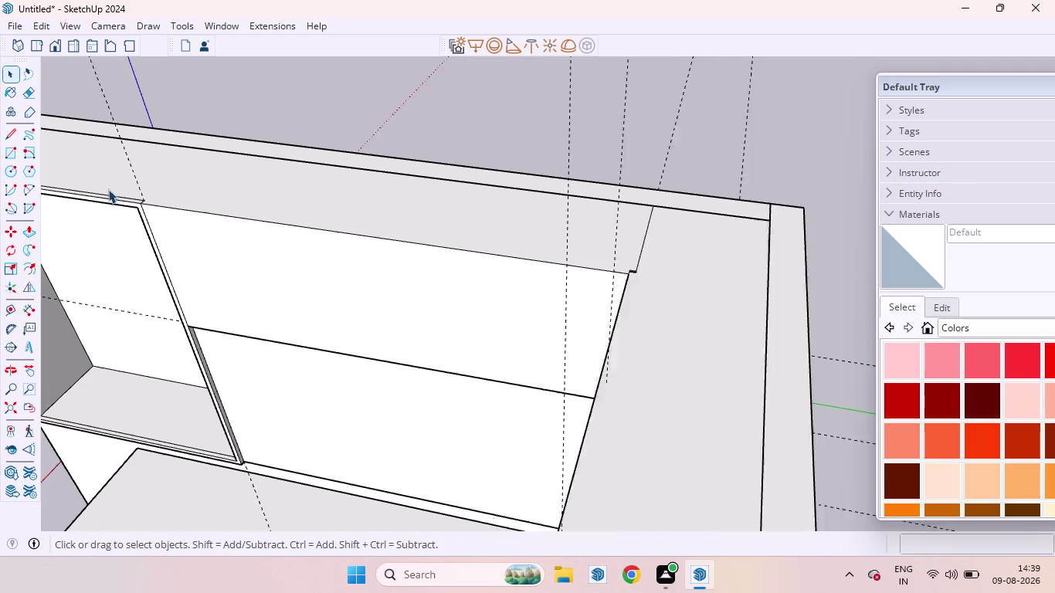
Orbit along the back wall to face the upper panel beside the niche.
scroll(up, 3)
scroll(down, 3)
scroll(down, 3)
scroll(up, 3)
scroll(down, 3)
middle_drag(192, 264, 275, 251)
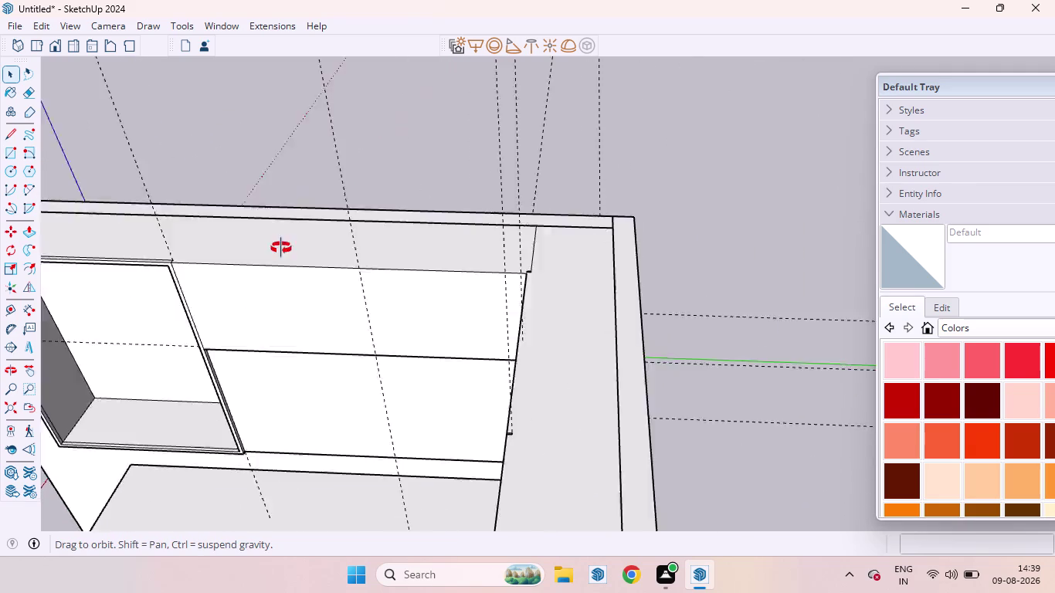
middle_drag(274, 251, 561, 93)
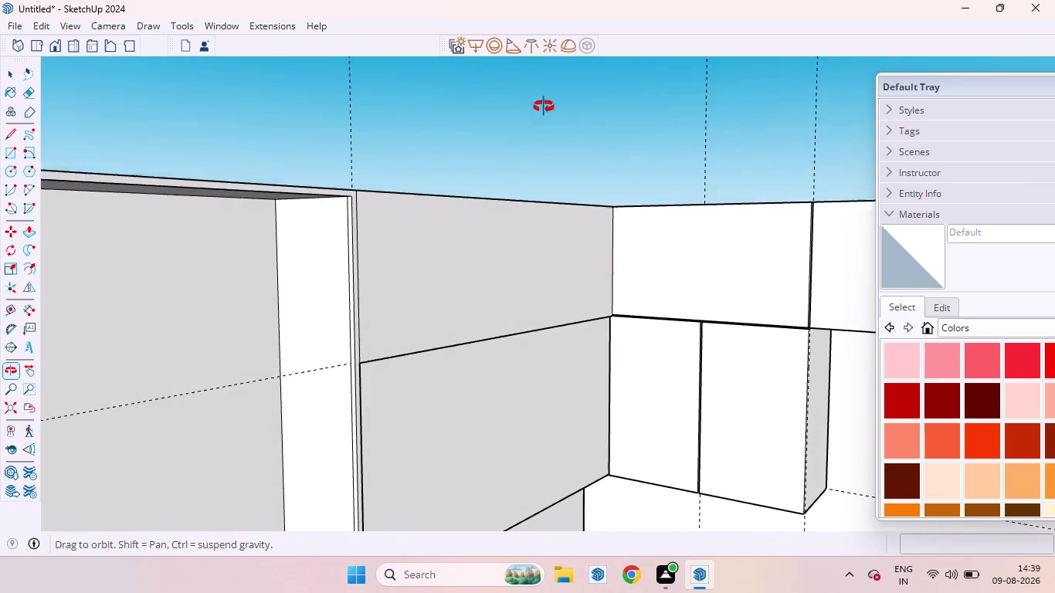
middle_drag(562, 94, 479, 175)
scroll(down, 3)
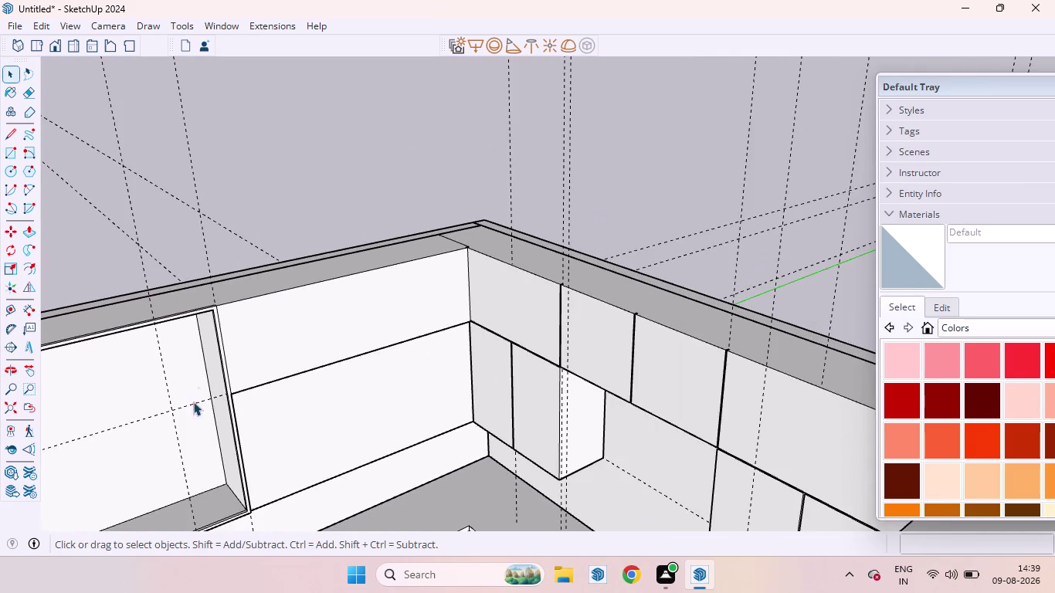
scroll(down, 3)
scroll(down, 3)
scroll(up, 3)
scroll(up, 3)
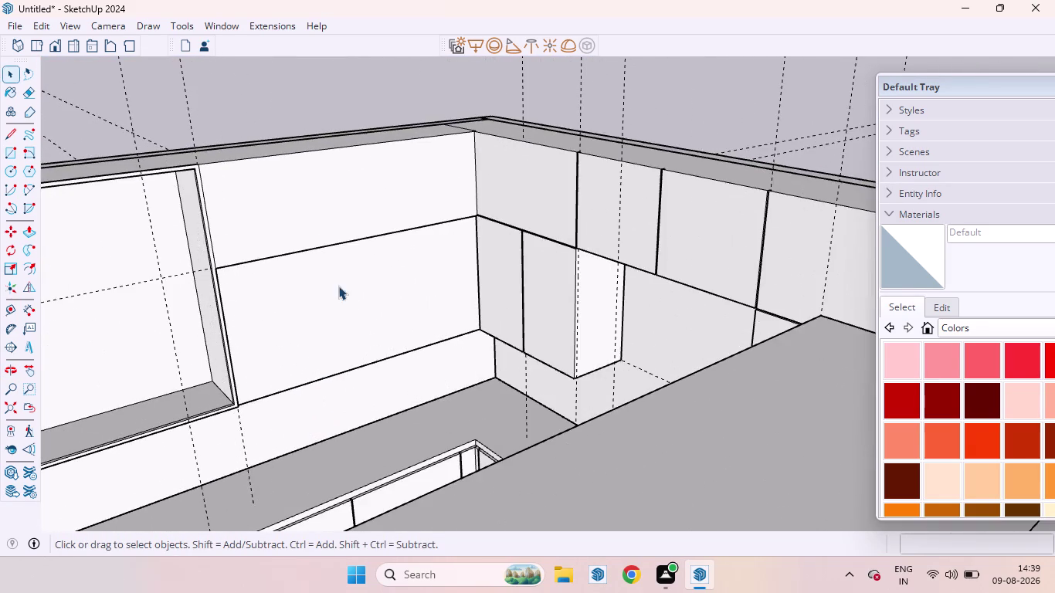
scroll(down, 3)
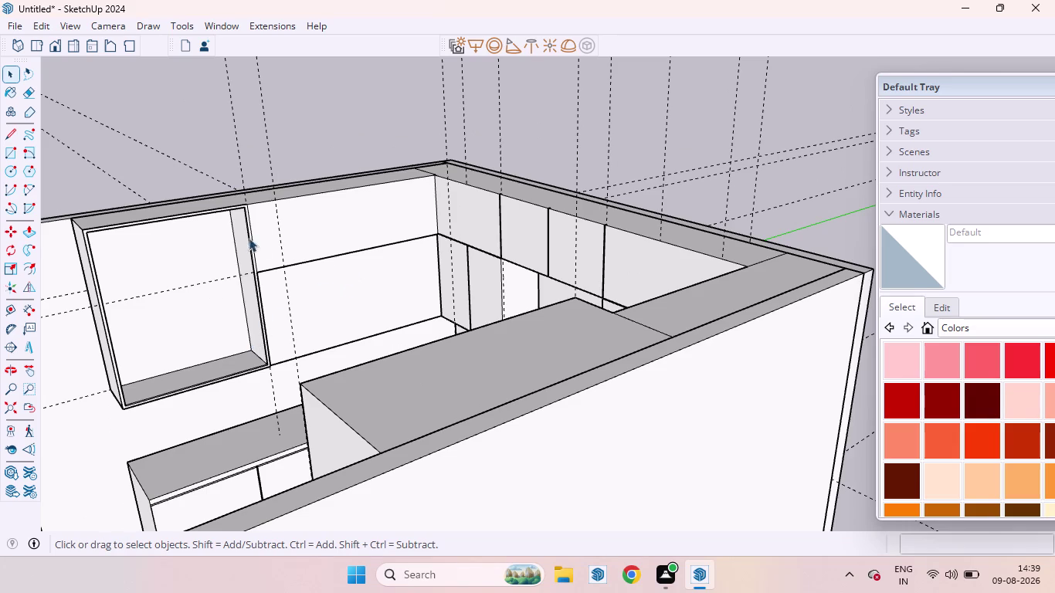
scroll(up, 3)
middle_drag(318, 198, 343, 181)
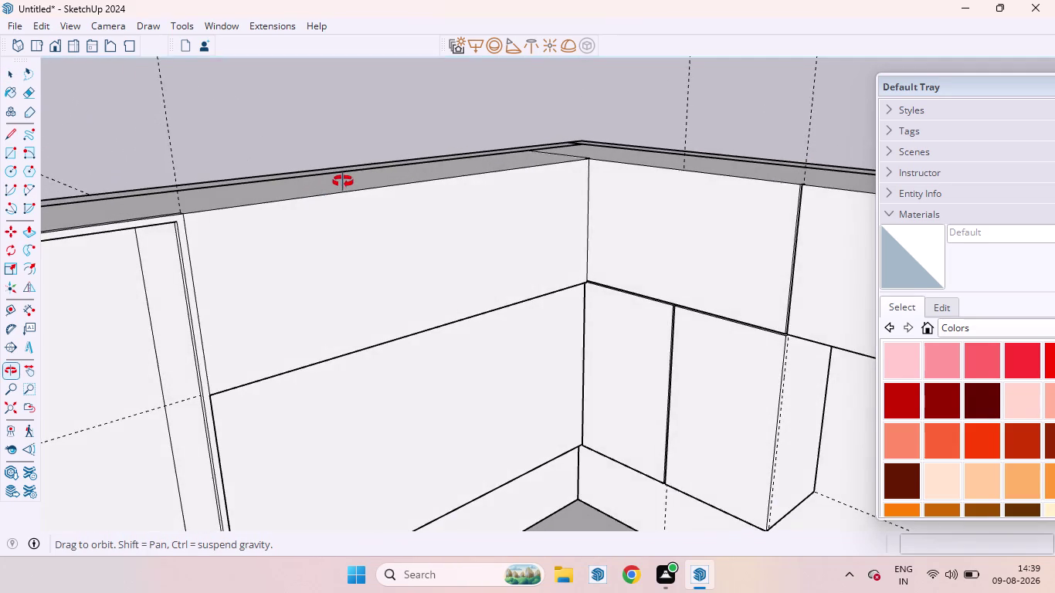
middle_drag(343, 181, 349, 194)
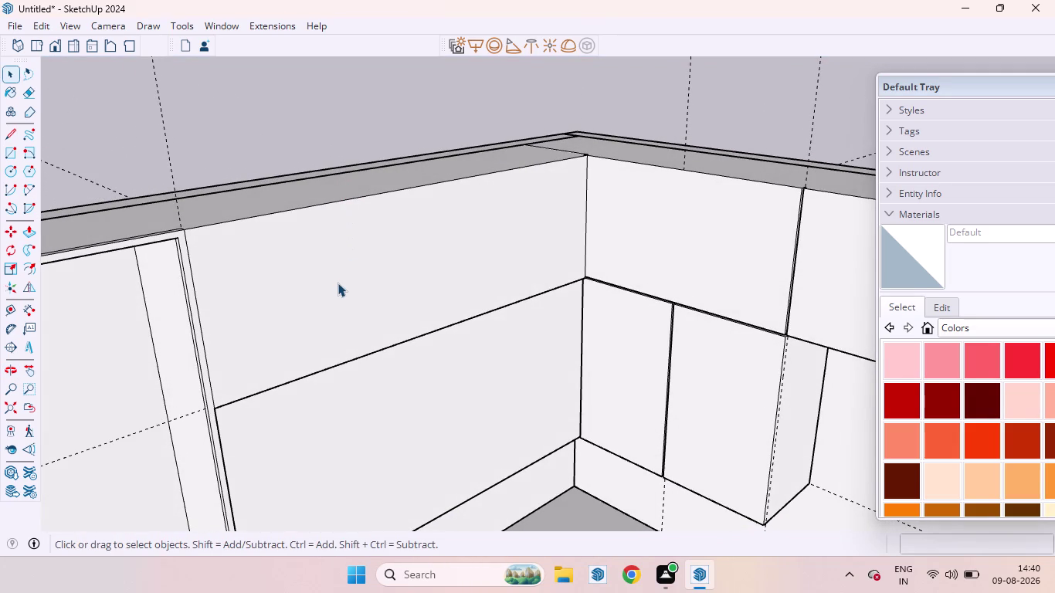
scroll(down, 3)
middle_drag(230, 231, 177, 421)
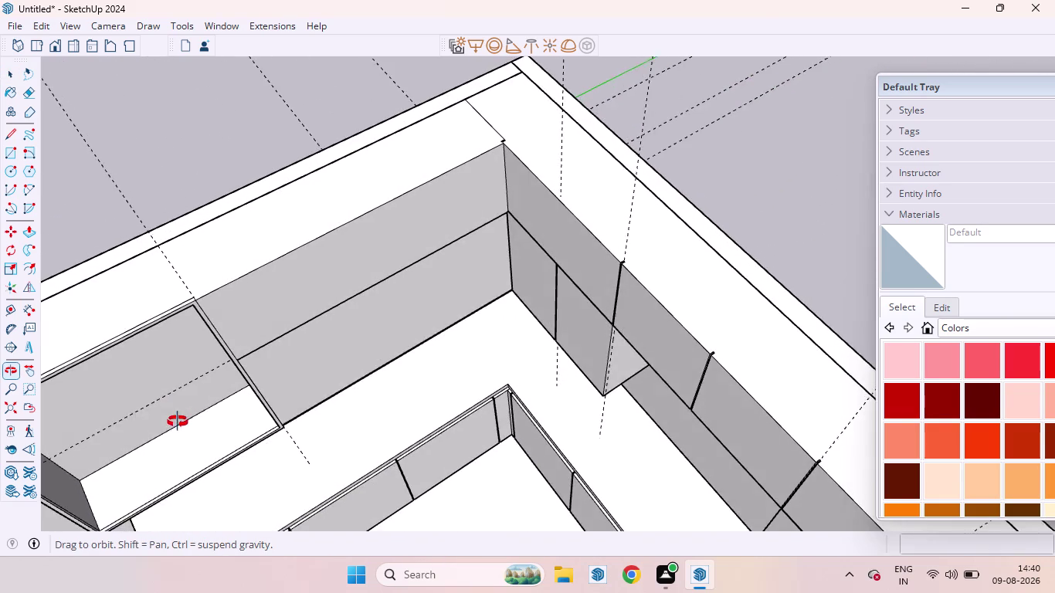
middle_drag(178, 422, 179, 410)
scroll(up, 3)
scroll(up, 3)
scroll(down, 3)
scroll(down, 3)
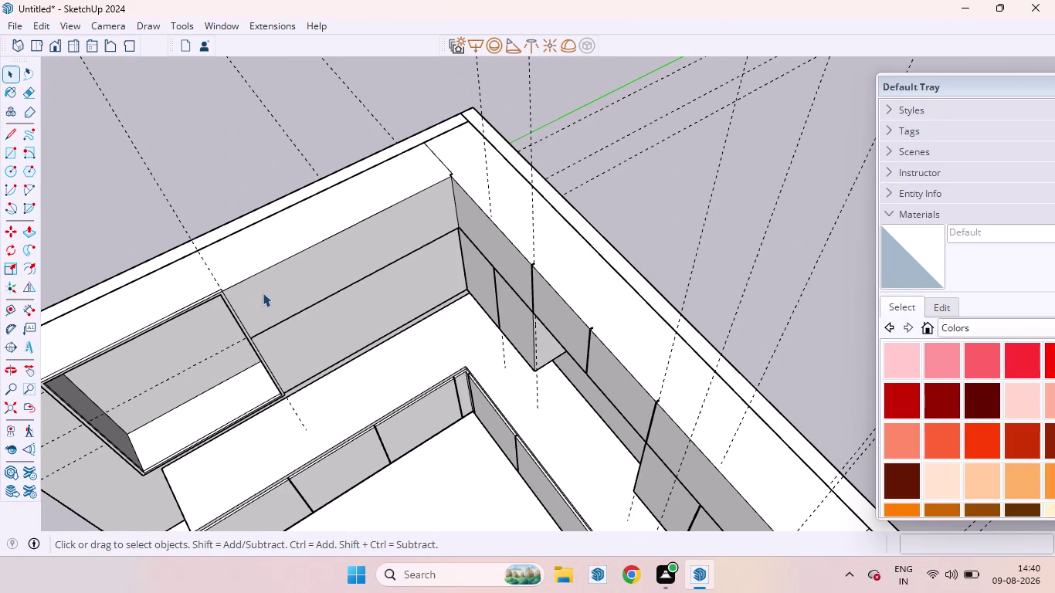
Pull the upper panel beside the niche out by 18 mm.
key(p)
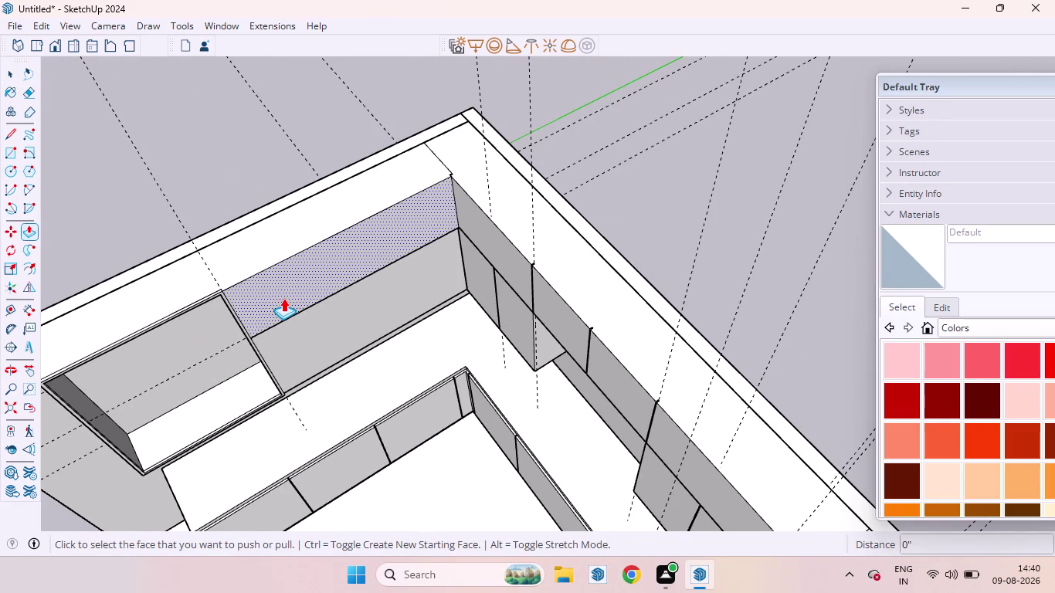
drag(319, 284, 313, 275)
text(18)
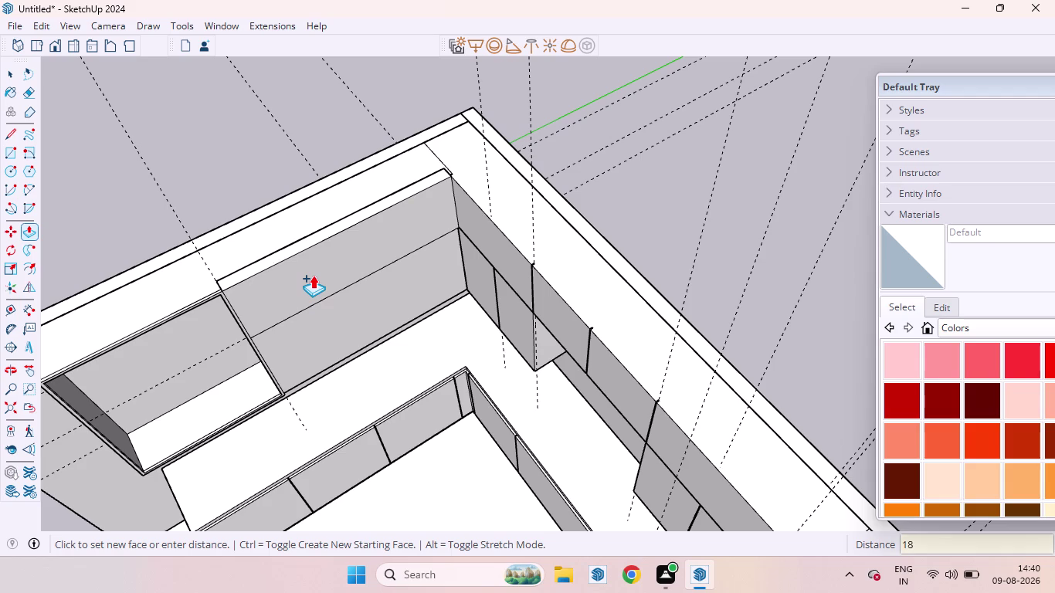
drag(313, 275, 312, 275)
text(MM)
key(shift+Return)
key(space)
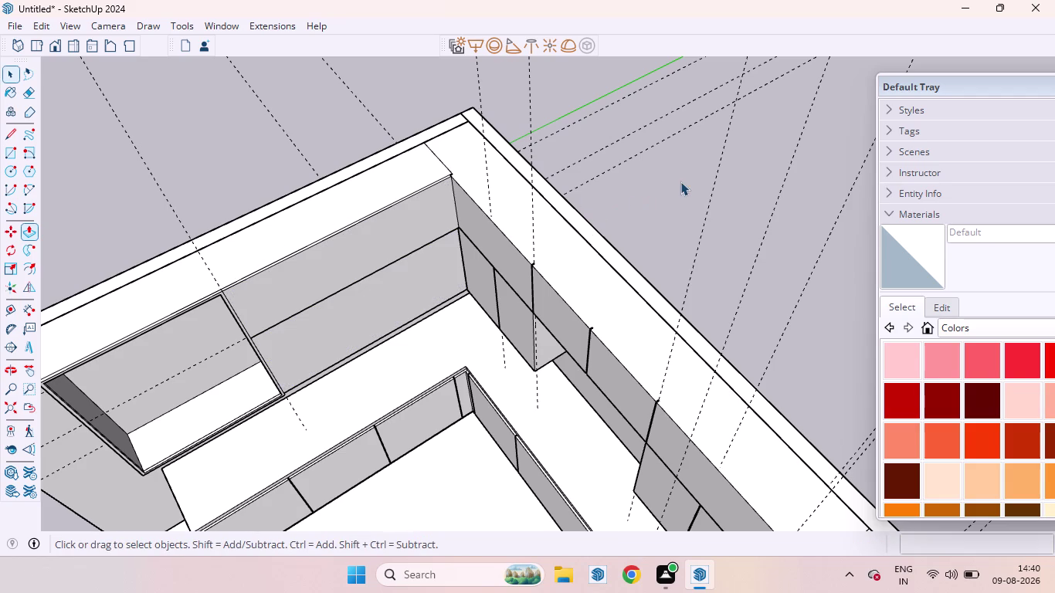
Orbit and zoom from inside the room to face the lower wall panel beside the niche.
scroll(up, 3)
scroll(down, 3)
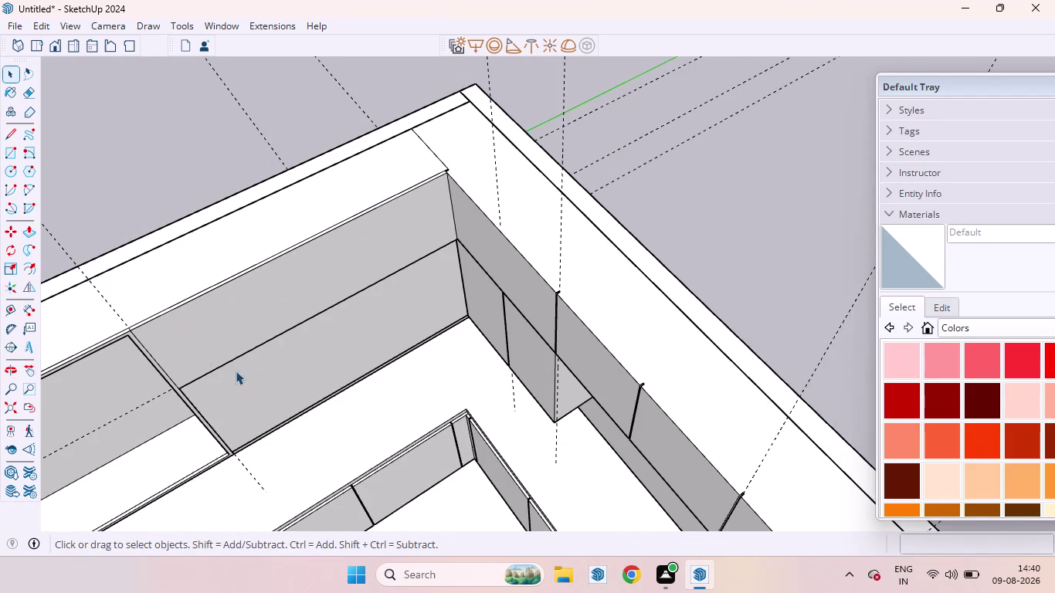
middle_drag(243, 371, 420, 79)
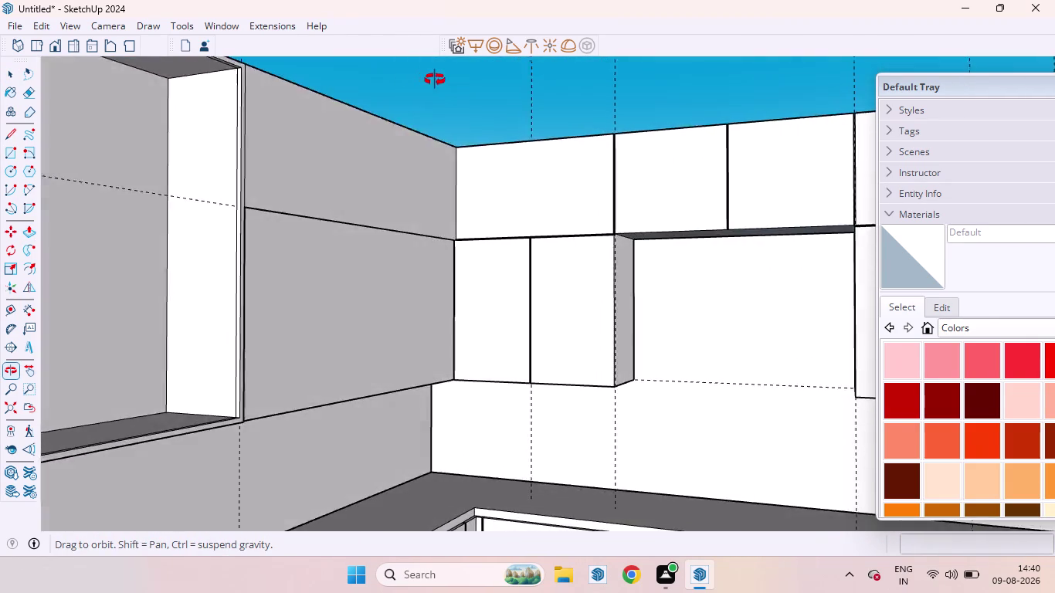
middle_drag(420, 80, 448, 104)
scroll(down, 3)
scroll(up, 3)
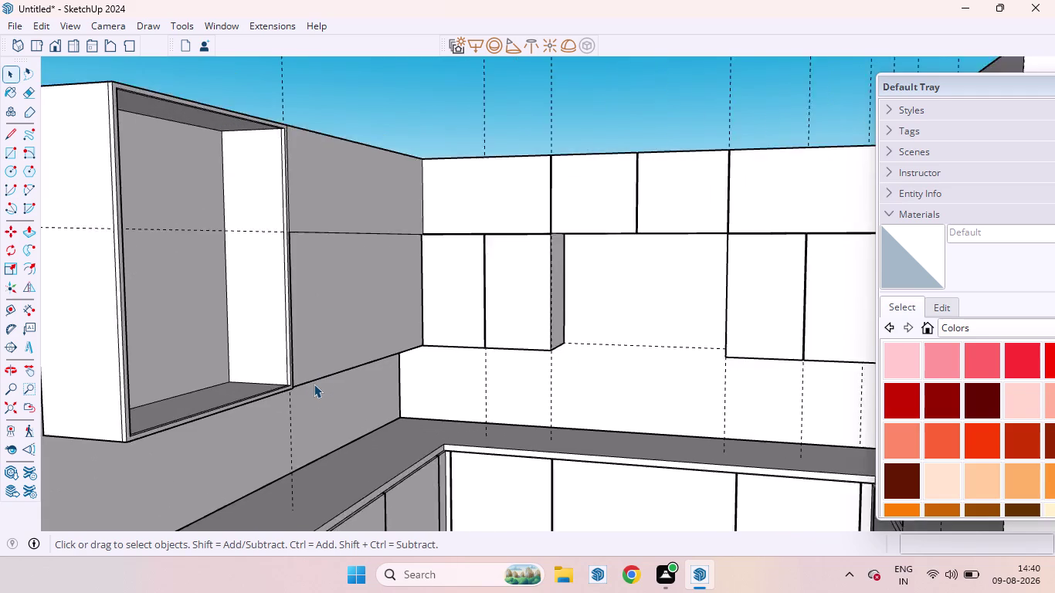
scroll(up, 3)
scroll(up, 3)
scroll(down, 3)
middle_drag(327, 198, 297, 261)
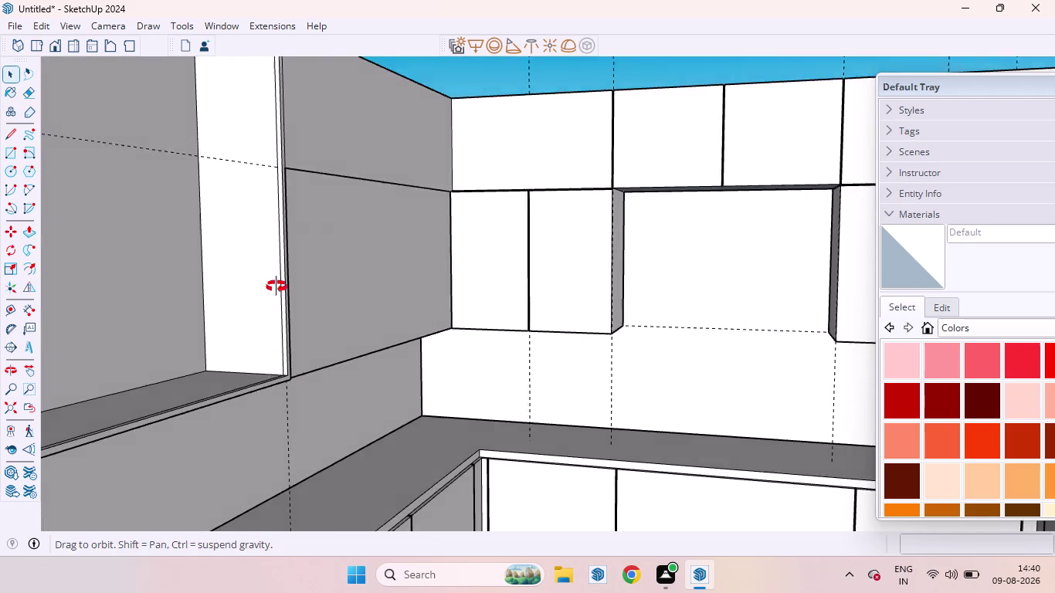
middle_drag(297, 262, 251, 296)
scroll(up, 3)
middle_drag(291, 243, 254, 153)
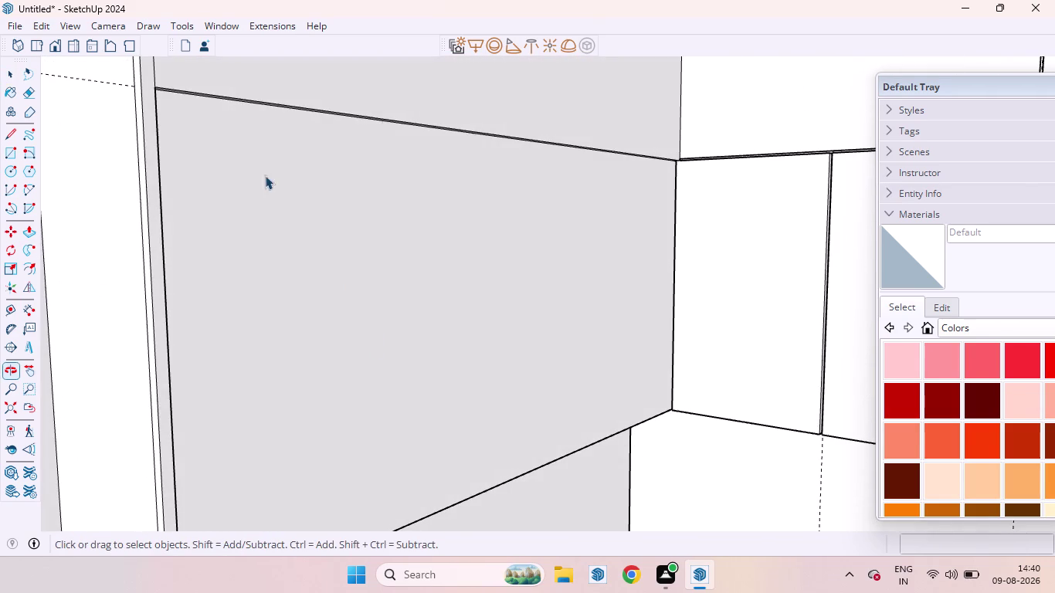
Push the panel beside the niche to the previous push depth, undoing and cancelling extra attempts.
click(384, 389)
key(p)
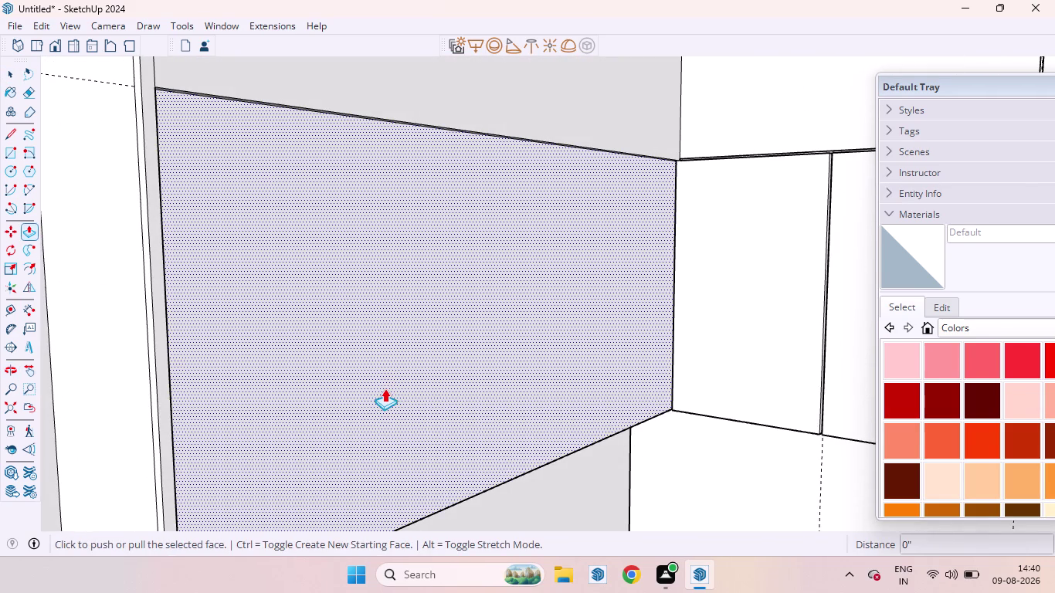
double_click(384, 388)
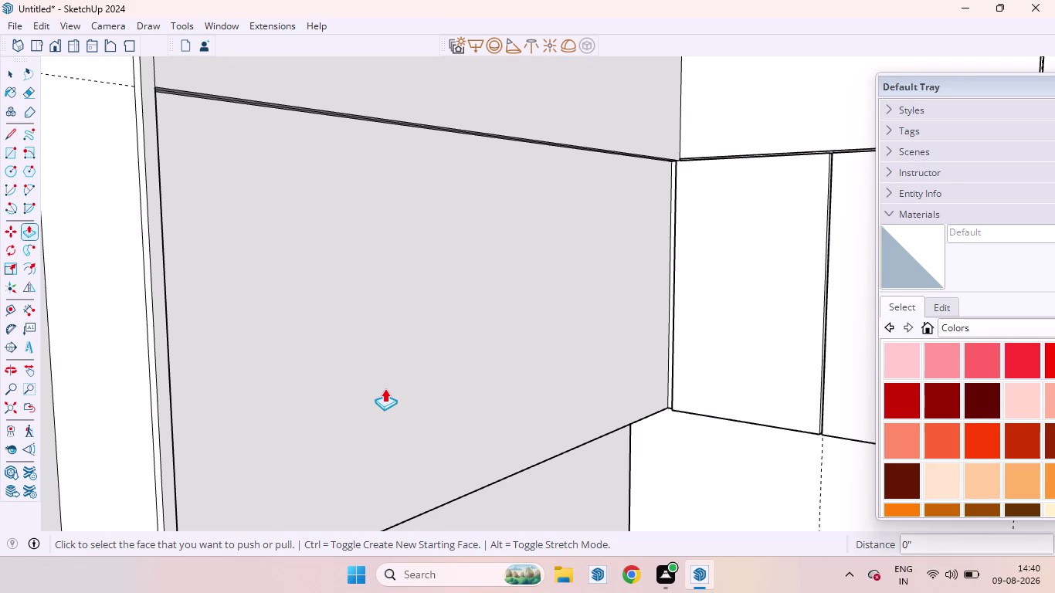
key(ctrl+z)
drag(385, 388, 474, 396)
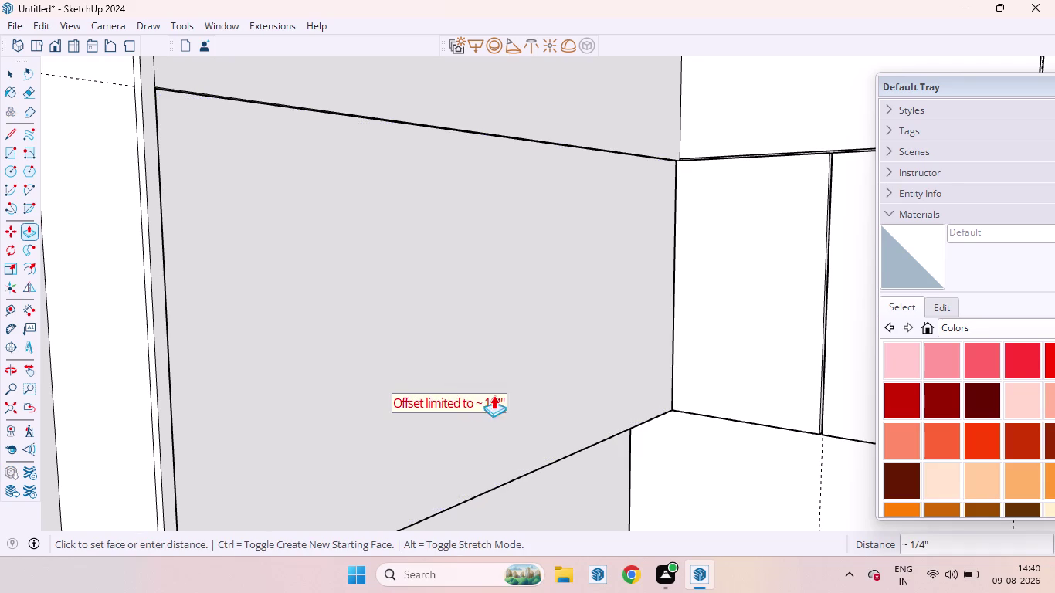
drag(475, 396, 692, 363)
drag(559, 418, 503, 373)
key(space)
Orbit around to check the pushed panel and the tall unit's niche.
scroll(down, 3)
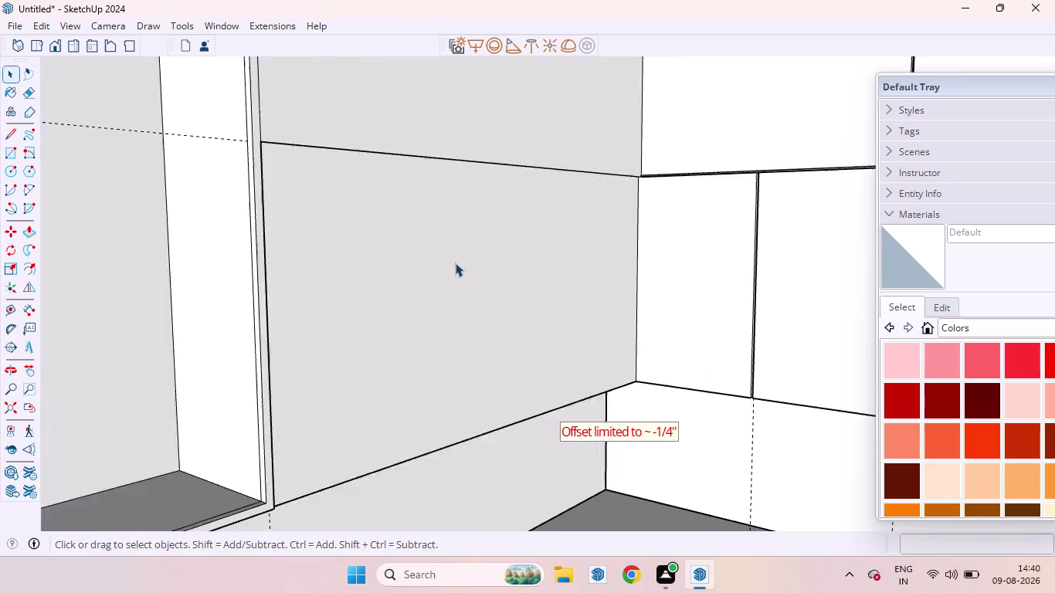
scroll(down, 3)
middle_drag(479, 284, 13, 350)
scroll(up, 3)
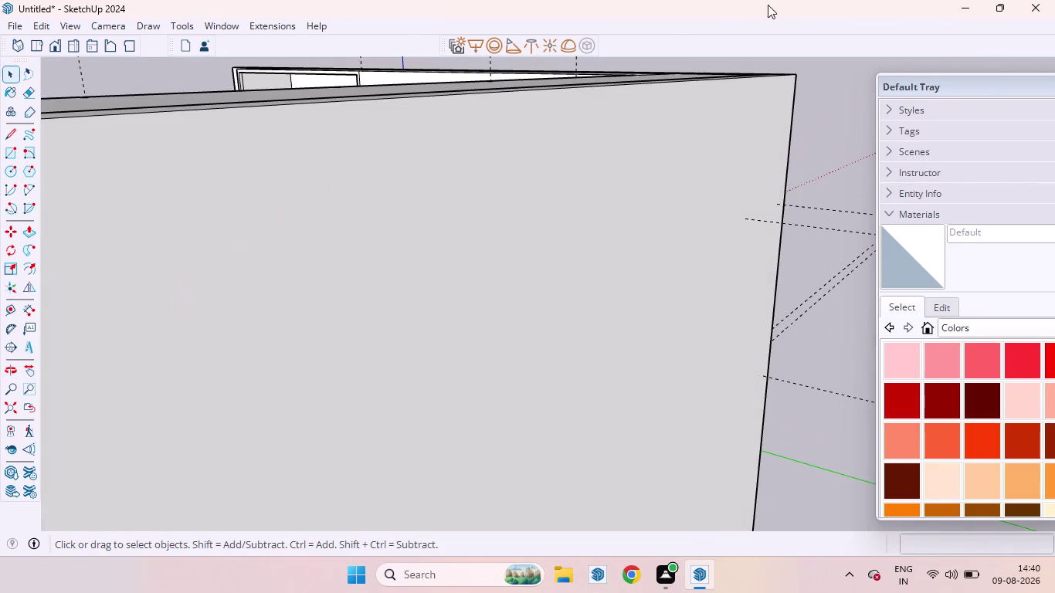
scroll(up, 3)
scroll(down, 3)
scroll(up, 3)
middle_drag(369, 114, 352, 55)
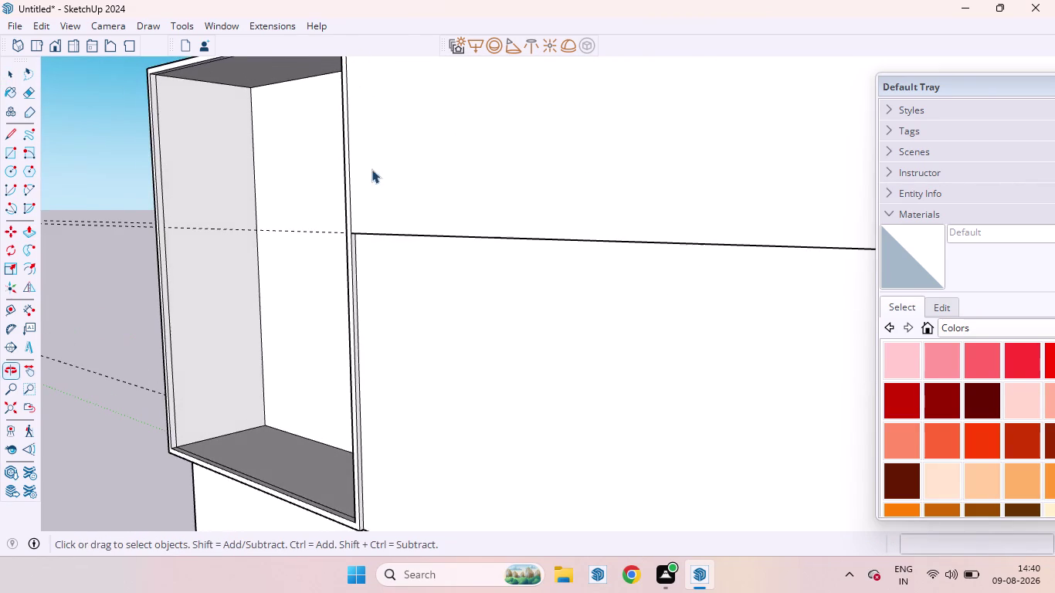
click(408, 321)
scroll(down, 3)
scroll(up, 3)
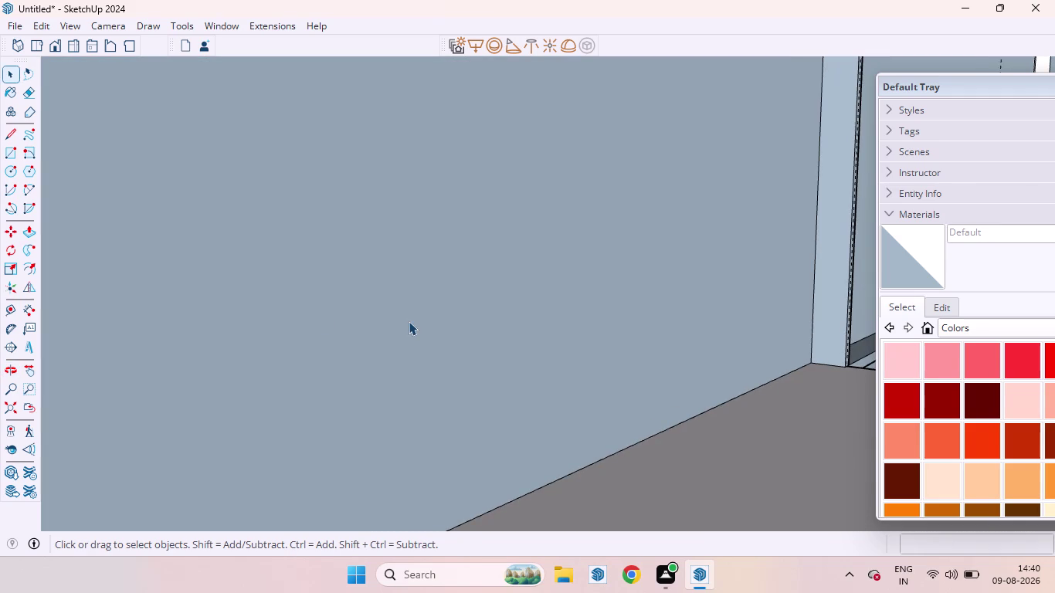
click(8, 408)
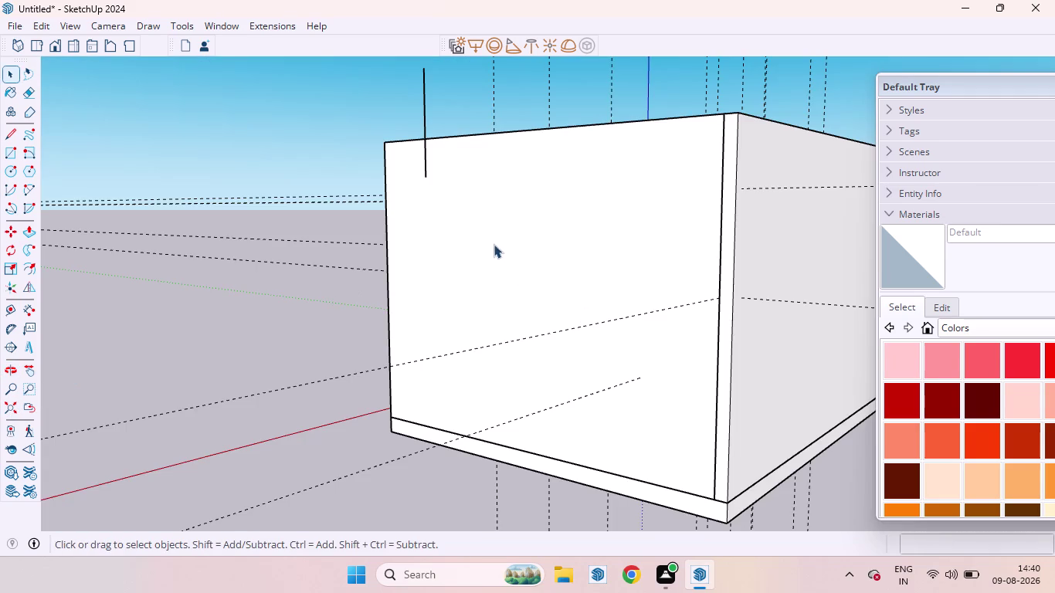
Orbit out over the whole kitchen, then back in to the panel's edge beside the niche.
middle_drag(409, 98, 931, 205)
scroll(up, 3)
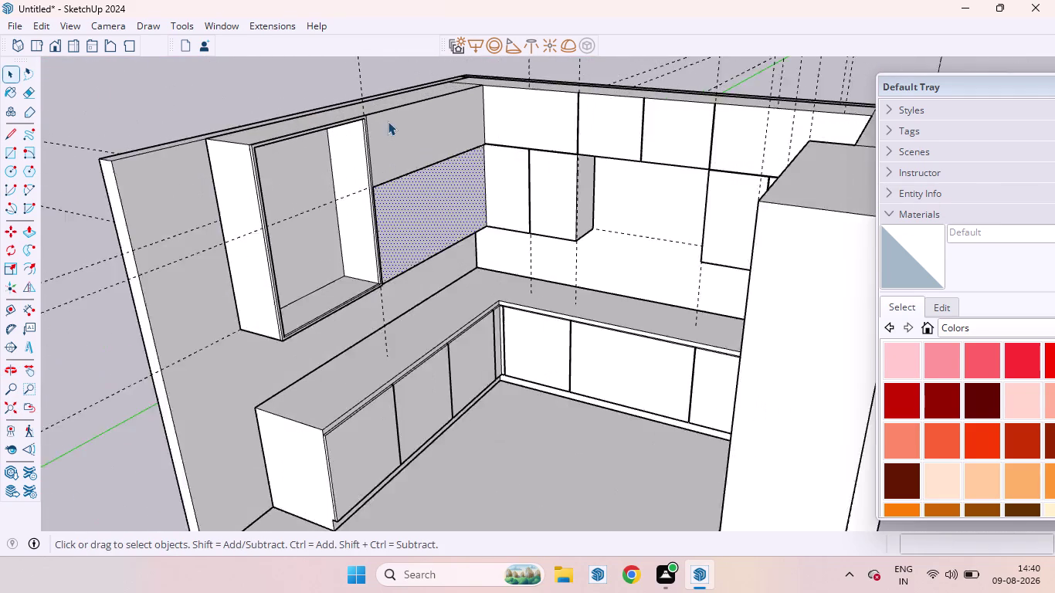
scroll(up, 3)
scroll(down, 3)
middle_drag(472, 178, 399, 165)
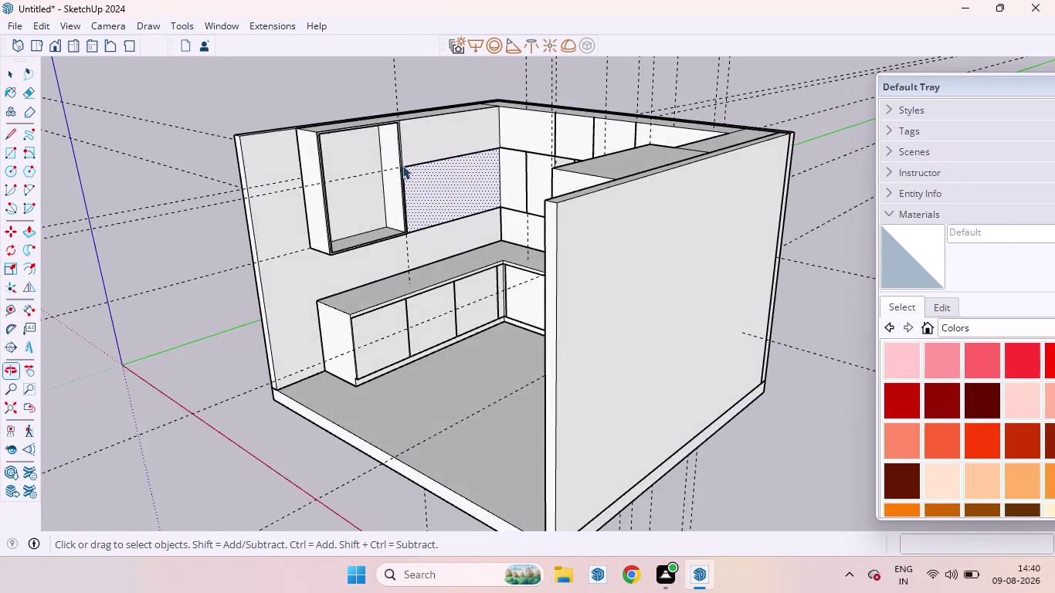
scroll(up, 3)
middle_drag(496, 235, 377, 199)
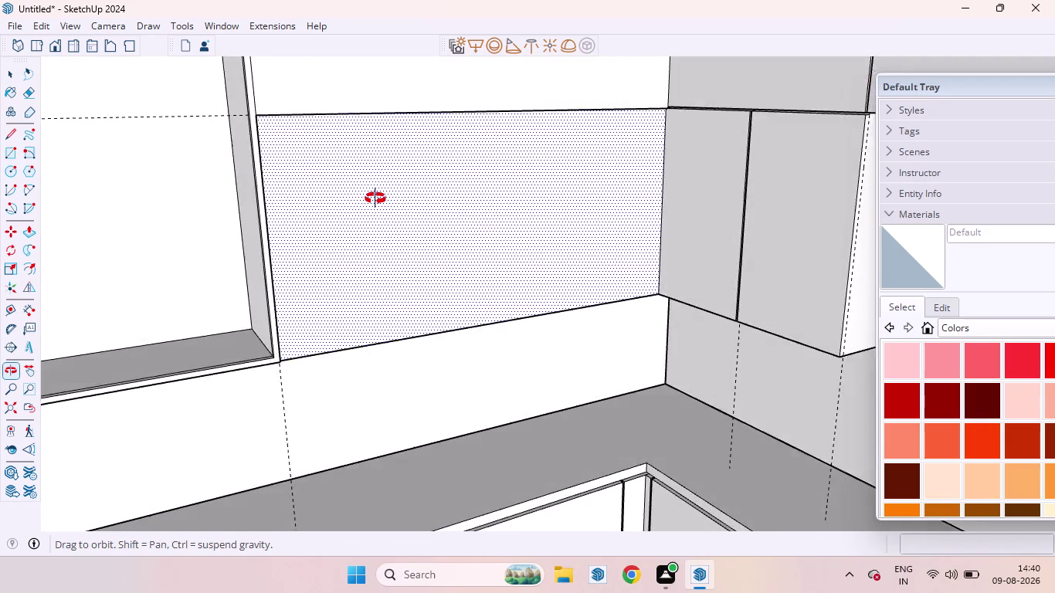
middle_drag(377, 198, 267, 203)
scroll(up, 3)
middle_drag(368, 268, 329, 282)
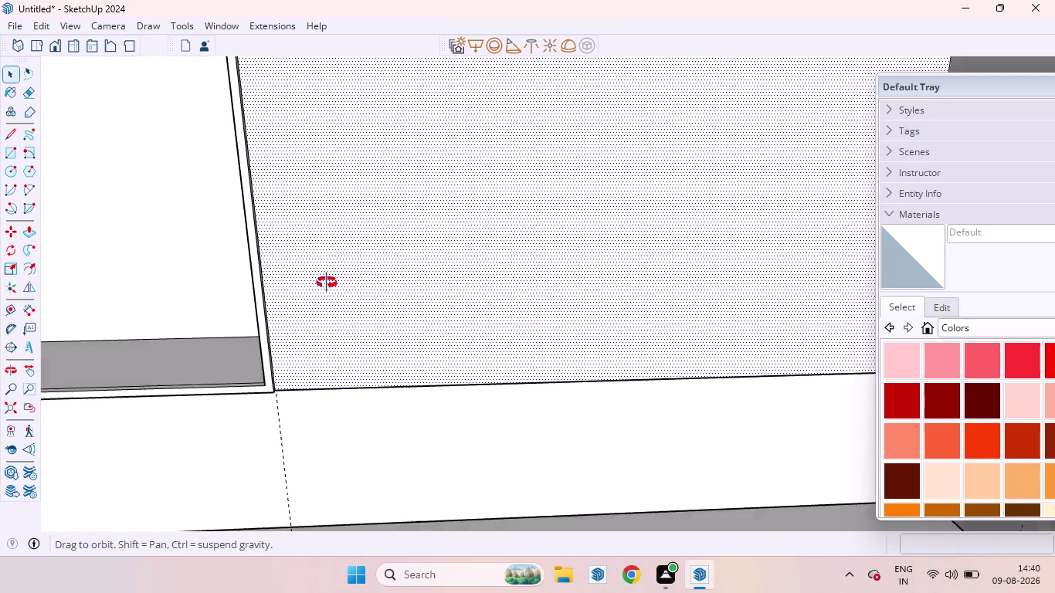
middle_drag(329, 283, 268, 250)
key(p)
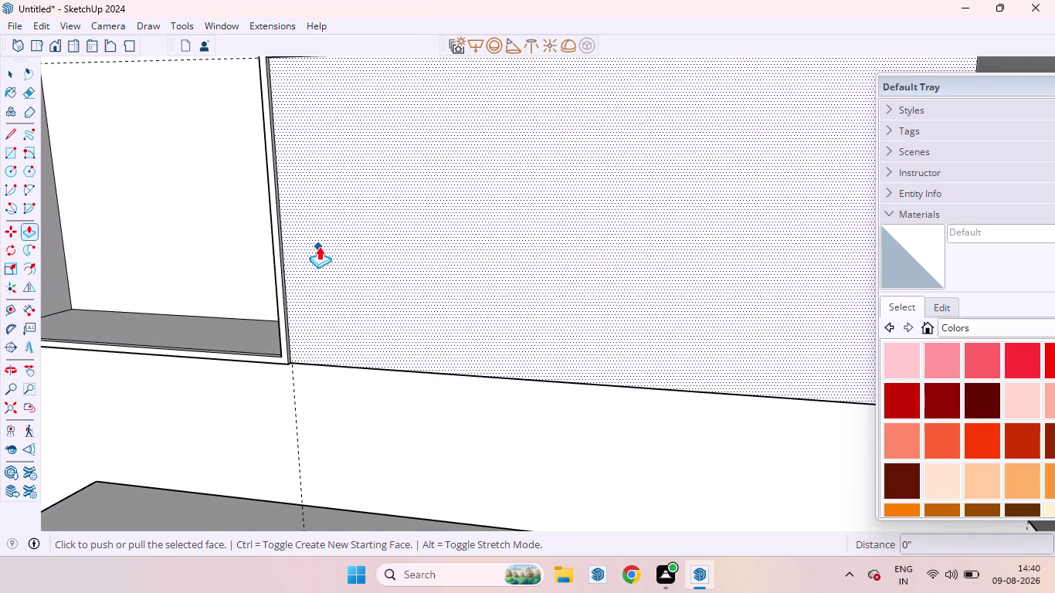
drag(319, 246, 288, 366)
scroll(down, 3)
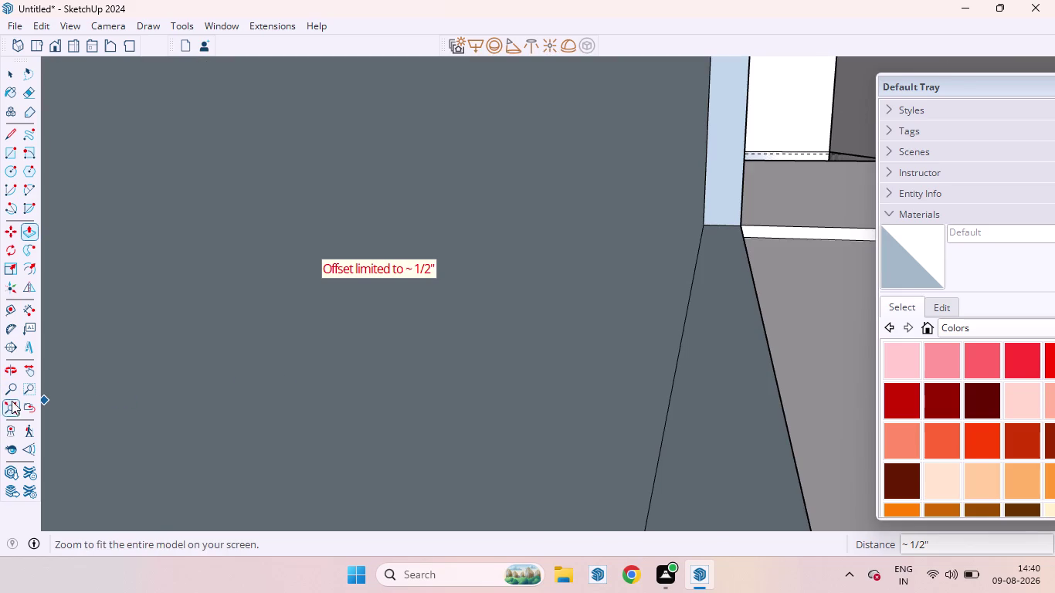
click(11, 416)
middle_drag(514, 387, 1011, 383)
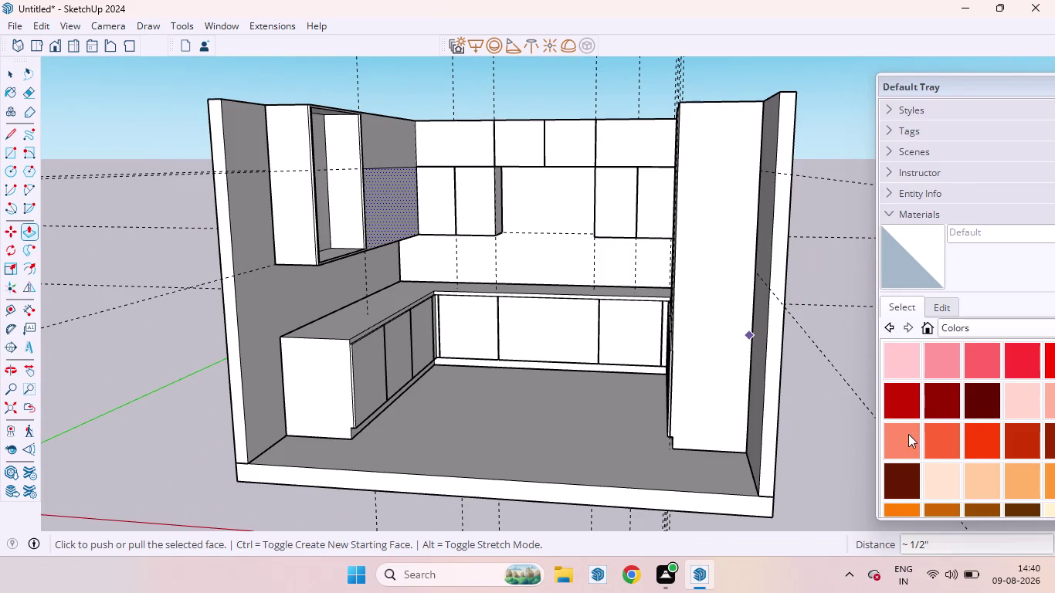
click(838, 437)
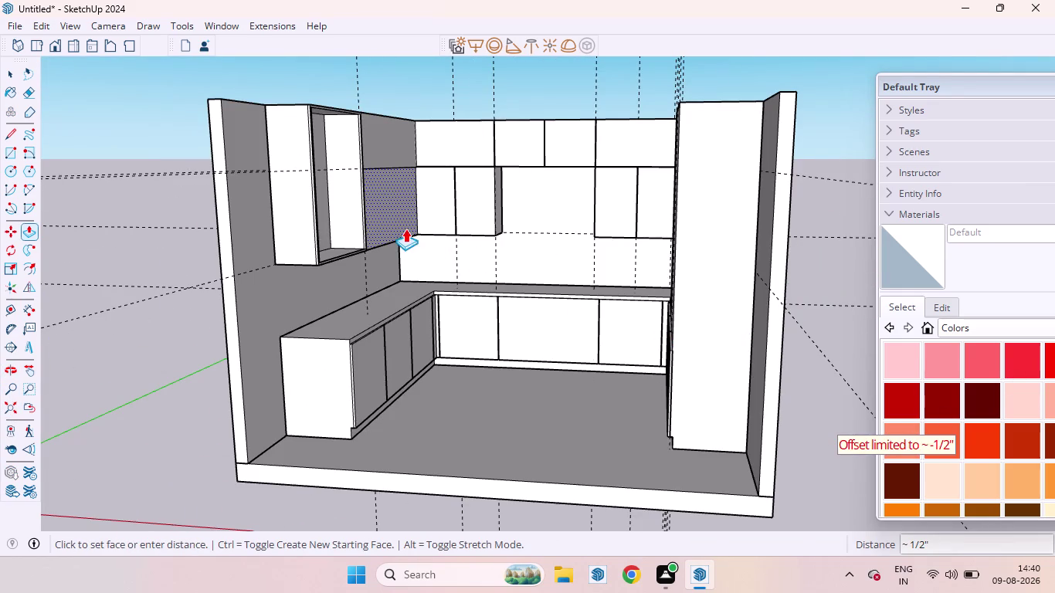
scroll(up, 3)
drag(346, 281, 305, 314)
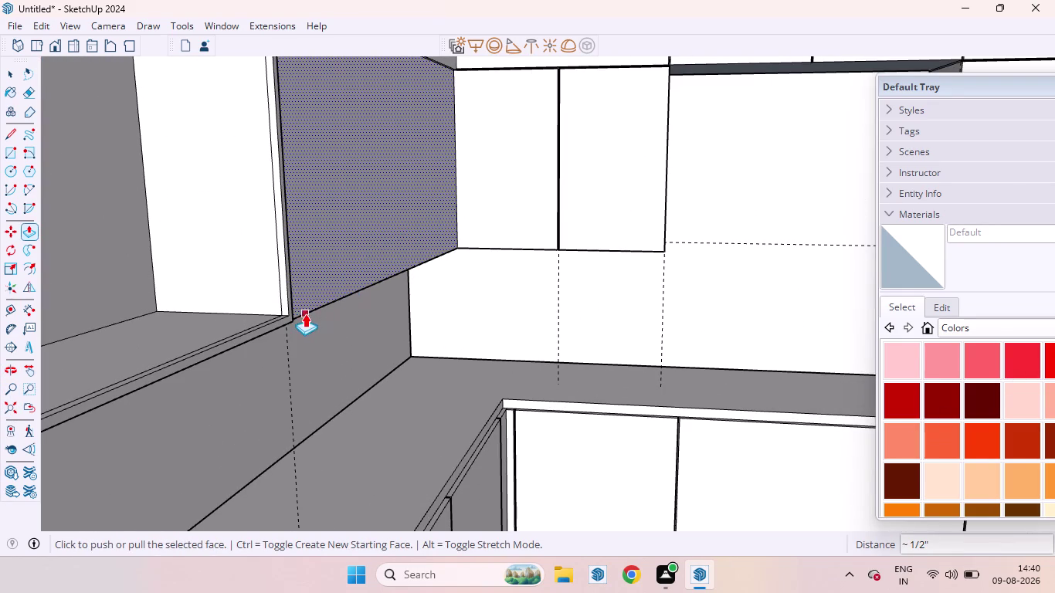
drag(305, 313, 468, 354)
key(space)
click(331, 217)
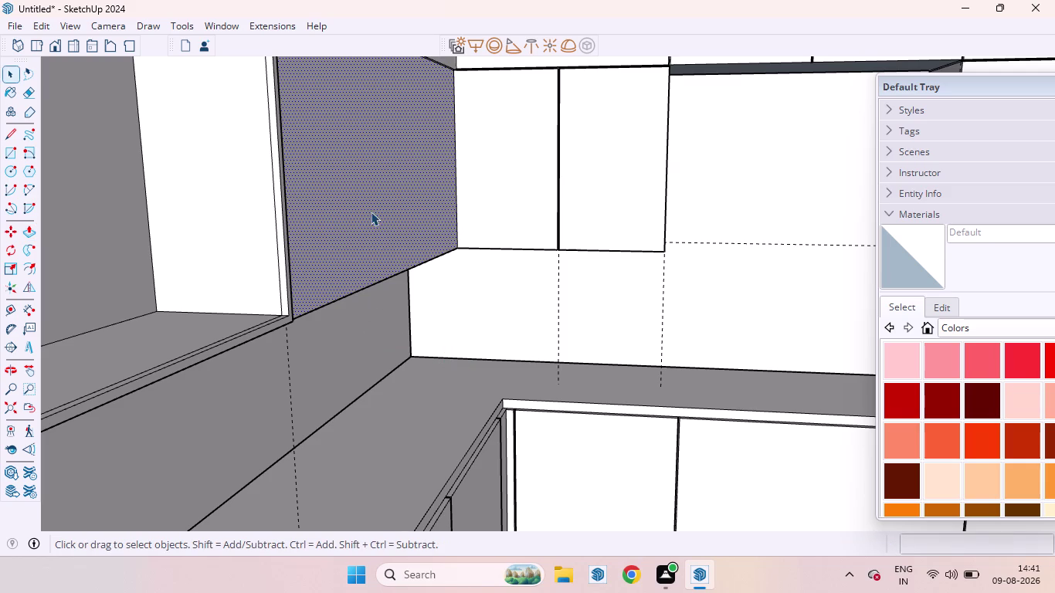
key(p)
drag(358, 198, 387, 228)
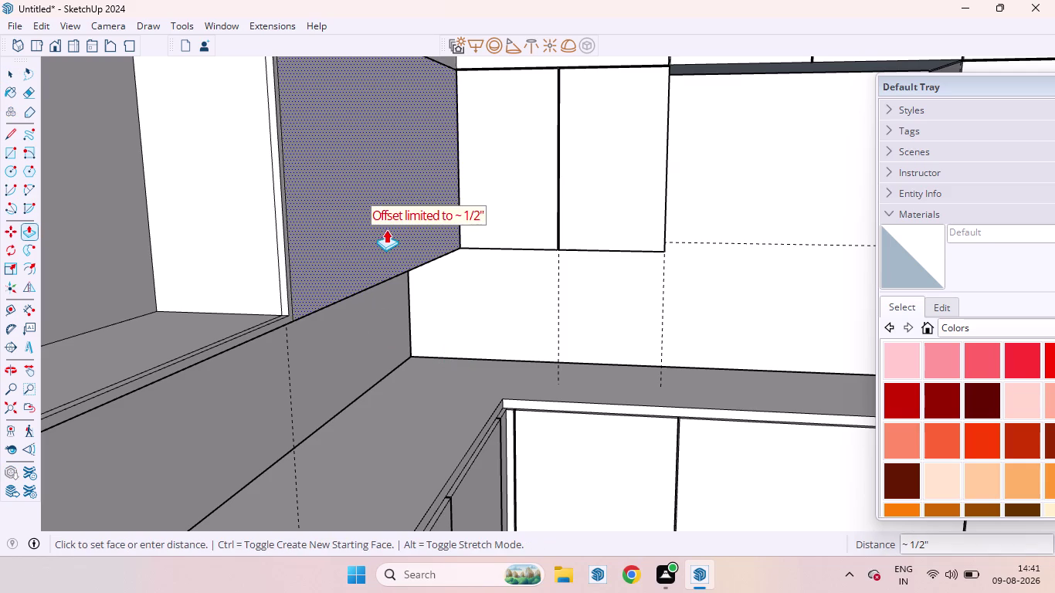
drag(387, 228, 392, 235)
key(space)
scroll(down, 3)
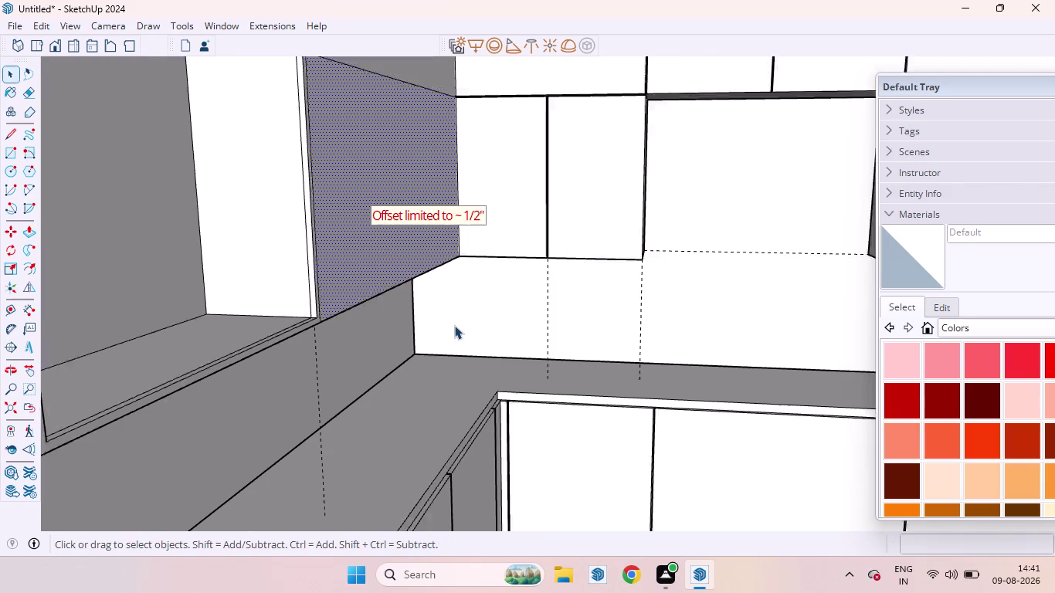
scroll(down, 3)
scroll(down, 3)
click(265, 365)
scroll(up, 3)
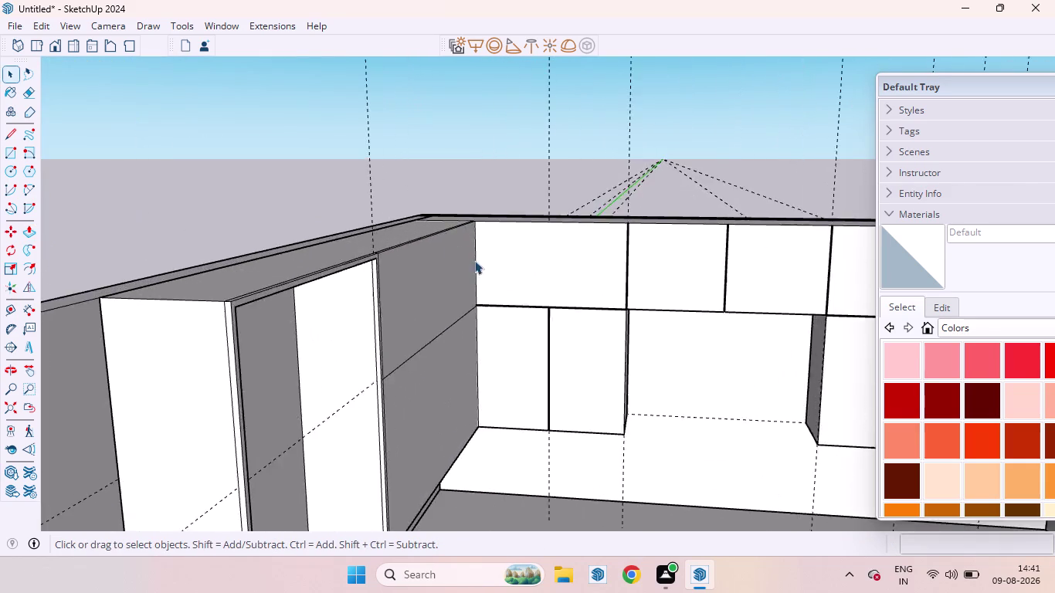
Orbit and zoom past the back wall cabinets toward the corner panel joint.
scroll(up, 3)
middle_drag(501, 311, 366, 287)
scroll(down, 3)
scroll(up, 3)
scroll(down, 3)
scroll(up, 3)
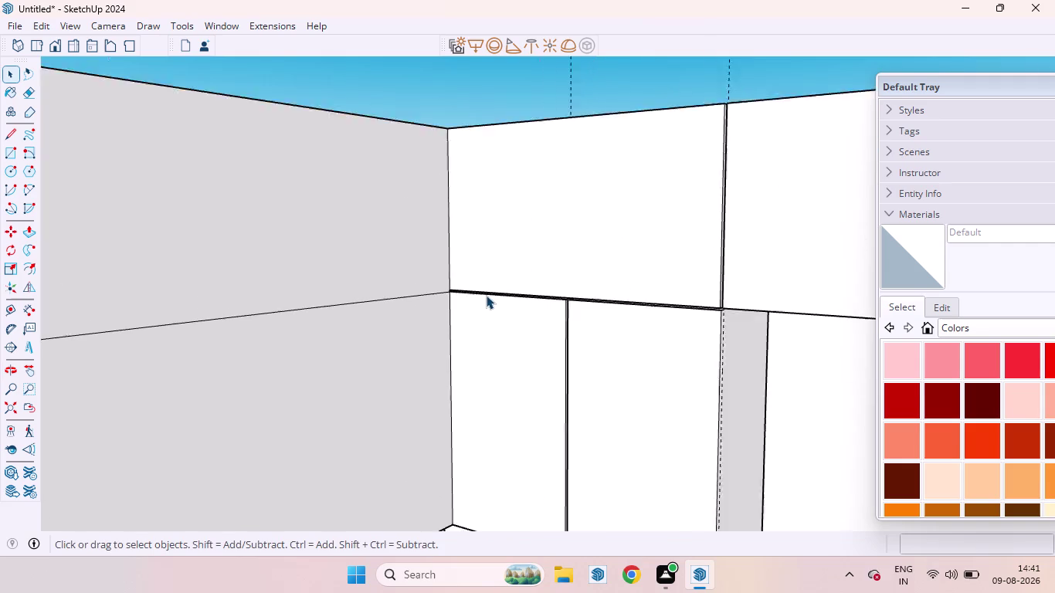
scroll(up, 3)
middle_drag(446, 302, 380, 295)
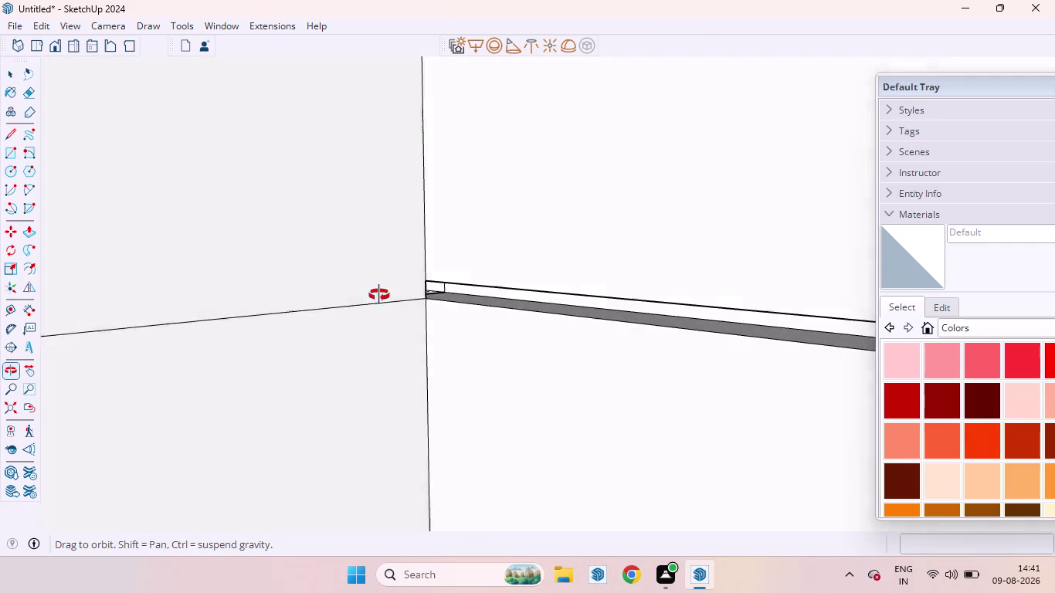
middle_drag(380, 295, 340, 269)
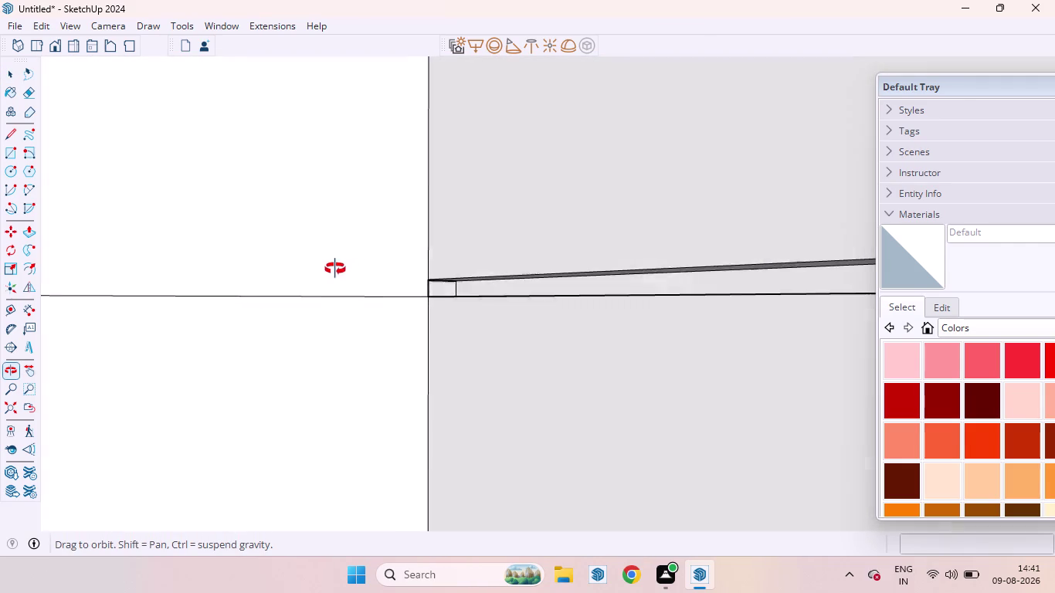
middle_drag(340, 268, 328, 269)
scroll(down, 3)
scroll(down, 3)
scroll(up, 3)
scroll(down, 3)
scroll(up, 3)
scroll(down, 3)
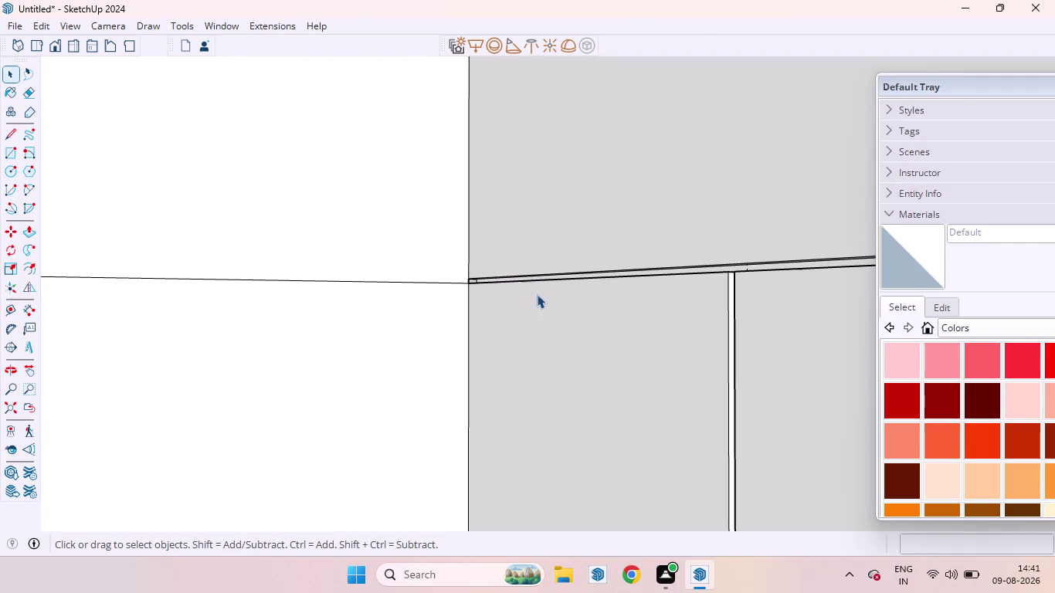
scroll(down, 3)
scroll(down, 3)
scroll(down, 3)
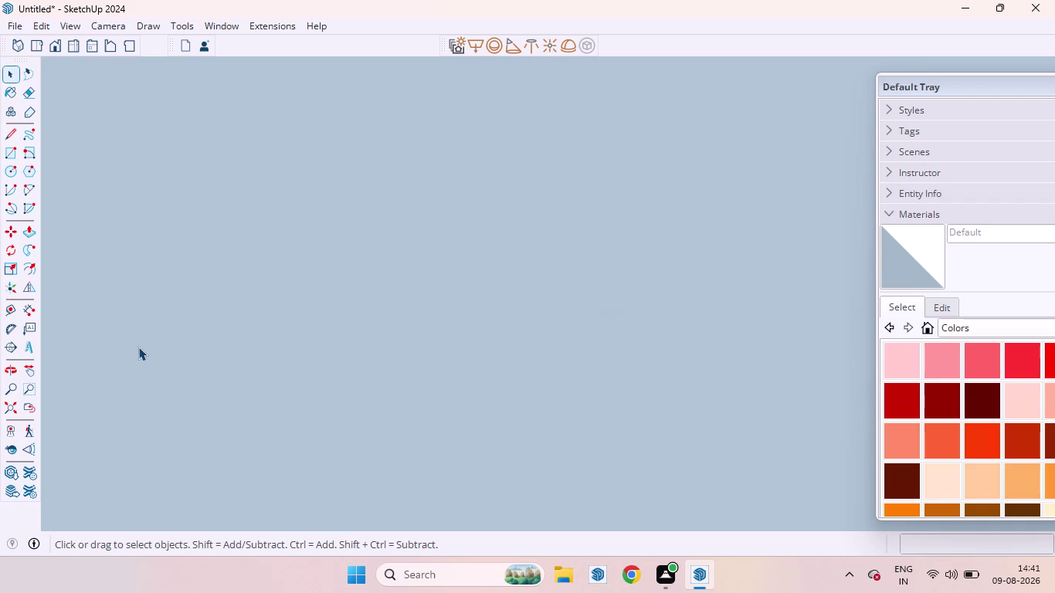
click(3, 409)
Bring the view back to face the side wall's horizontal panel joint.
scroll(up, 3)
middle_drag(173, 290, 294, 326)
scroll(up, 3)
scroll(up, 3)
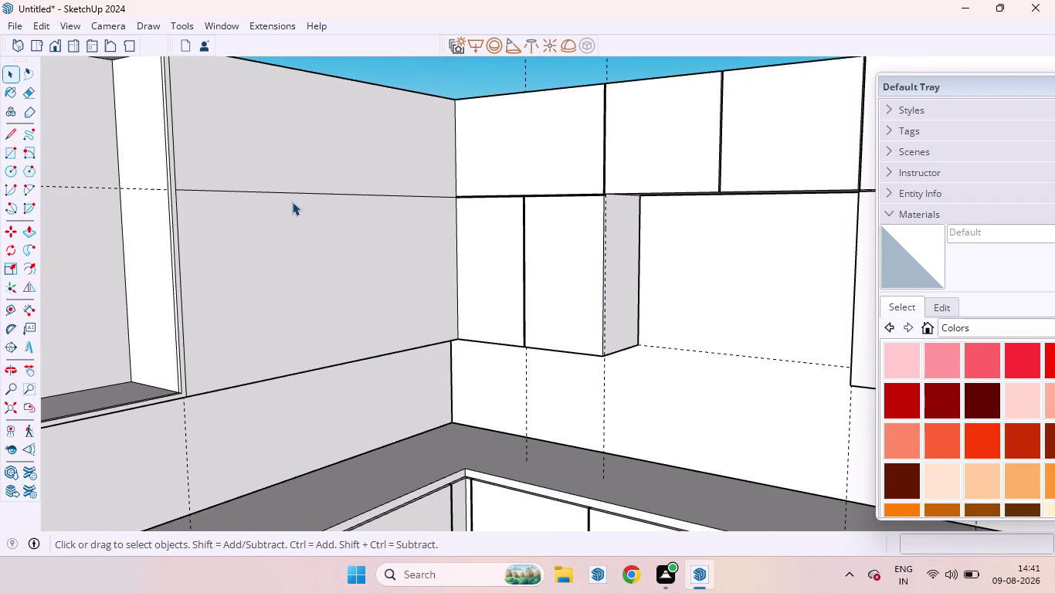
scroll(up, 3)
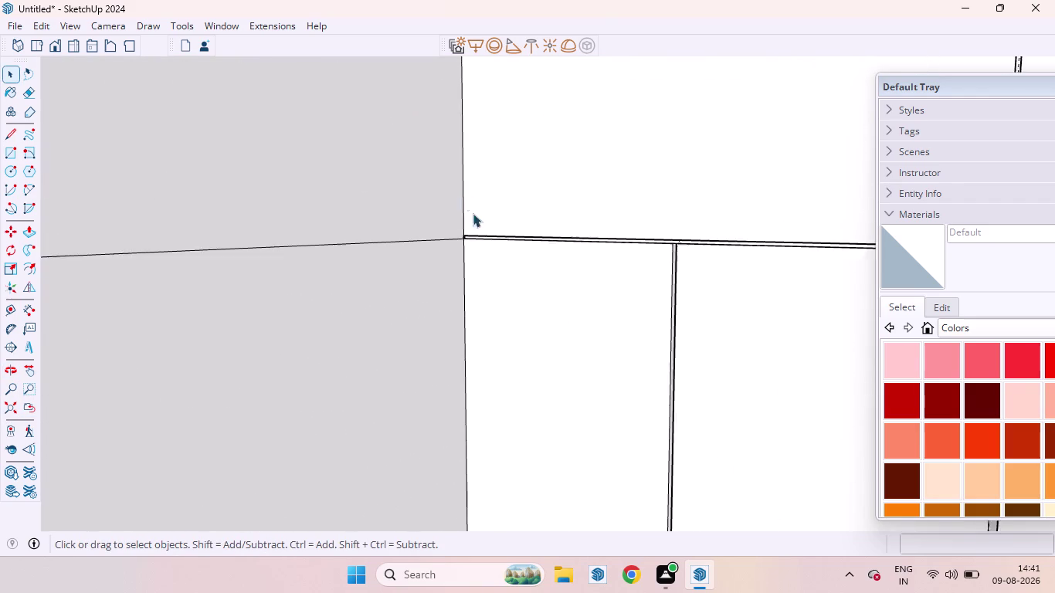
middle_drag(485, 259, 455, 251)
scroll(up, 3)
Copy the side wall's horizontal joint line 6MM upward with Move.
scroll(up, 3)
click(435, 236)
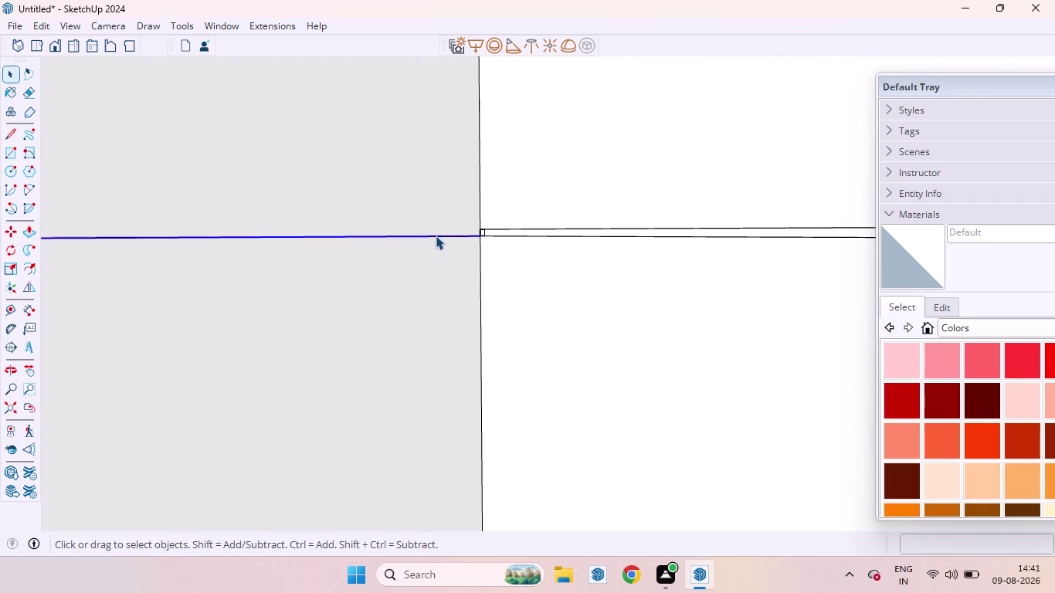
key(m)
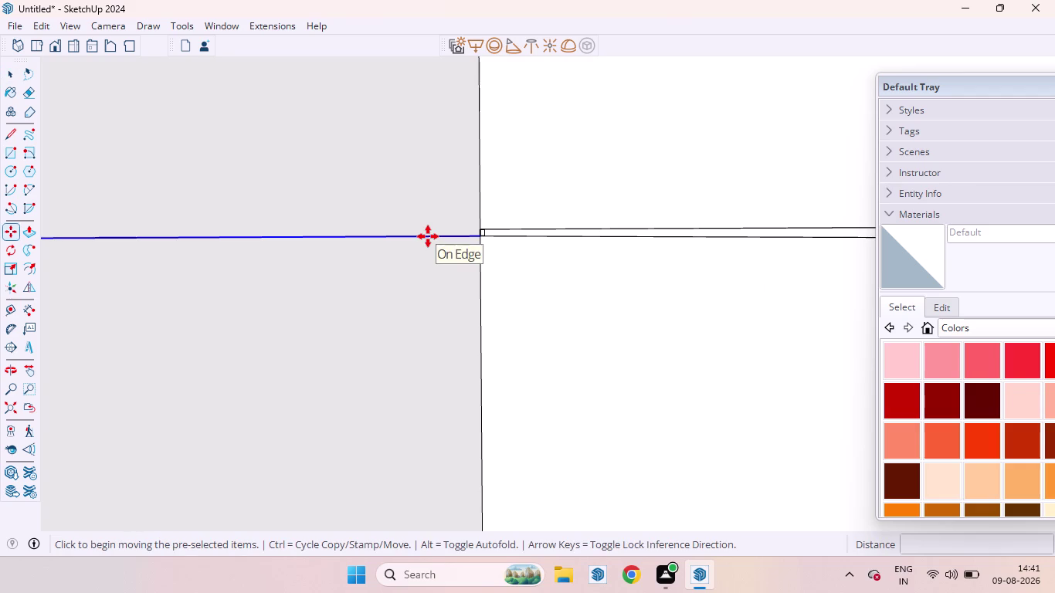
click(427, 236)
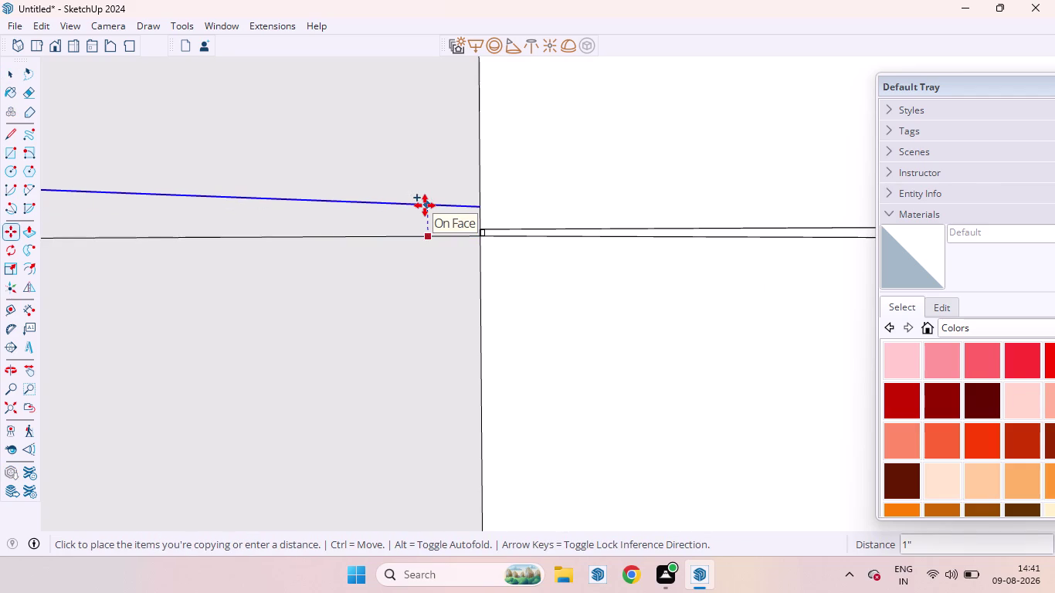
text(6MM)
key(Return)
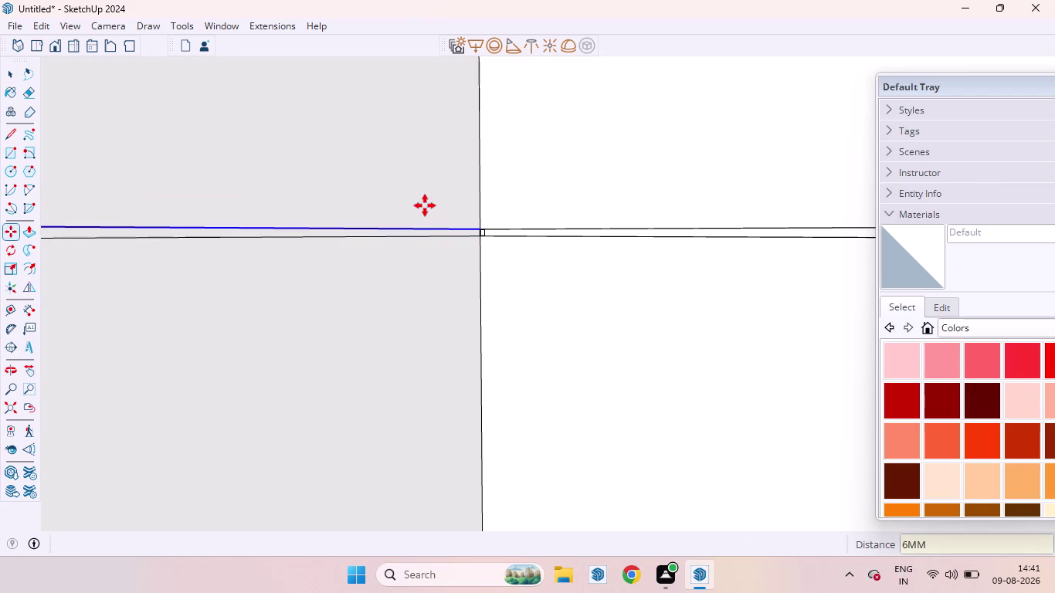
key(space)
Push the thin strip between the two lines 8MM into the wall.
scroll(down, 3)
scroll(up, 3)
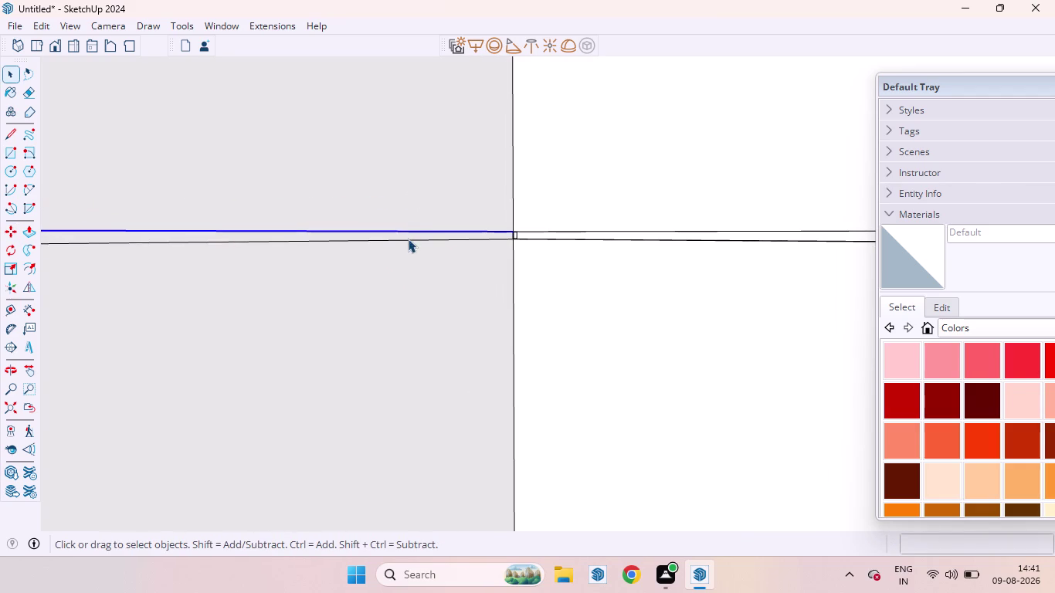
click(405, 235)
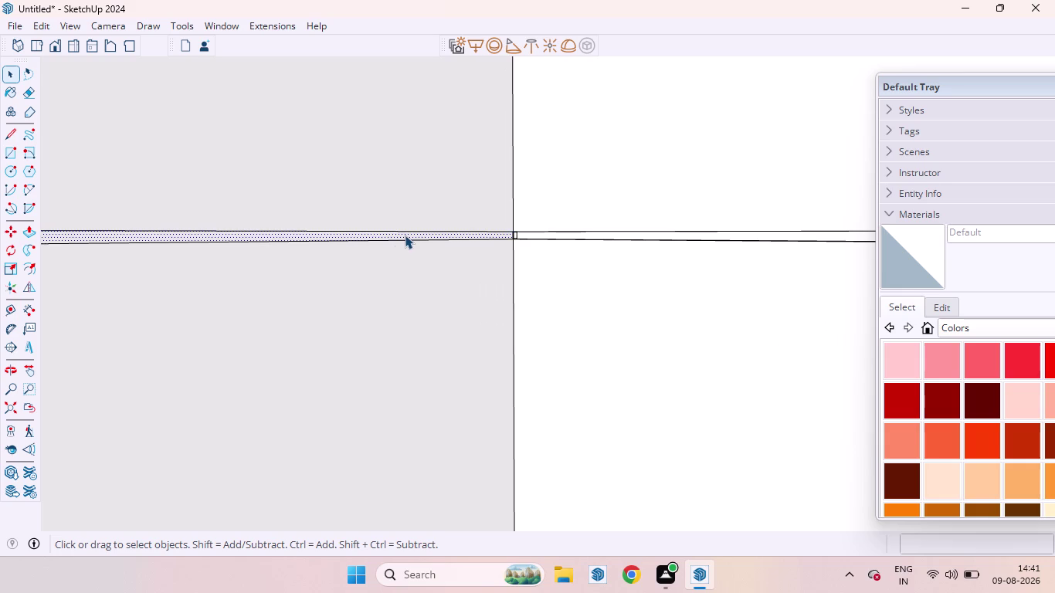
key(p)
drag(404, 235, 381, 233)
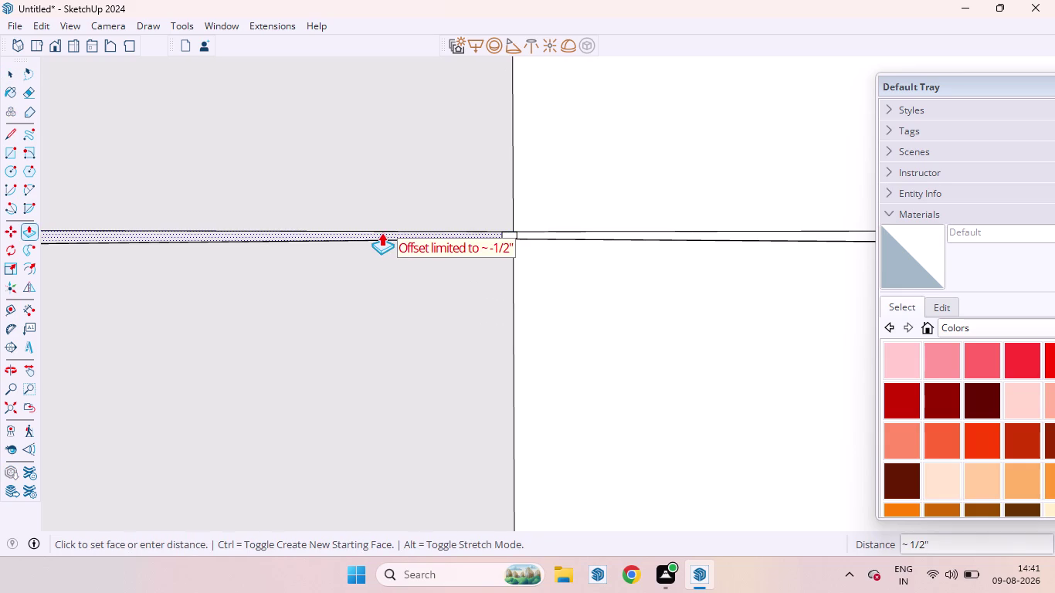
drag(381, 233, 381, 233)
key(1)
text(8MM)
key(Return)
scroll(down, 3)
scroll(down, 3)
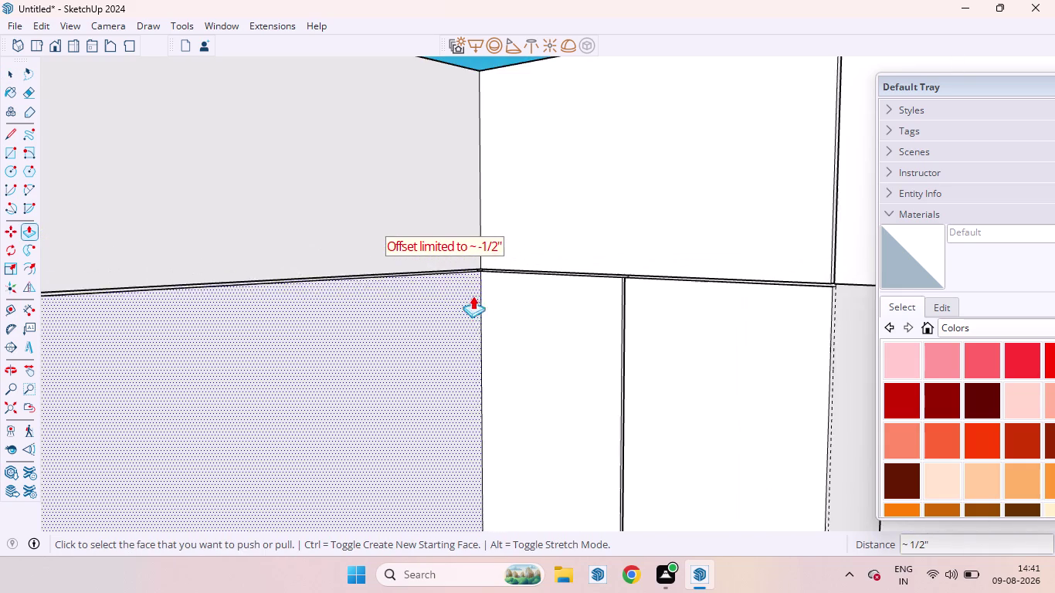
Orbit from the grooved wall up to the upper back wall panel.
middle_drag(428, 269, 518, 306)
key(space)
scroll(down, 3)
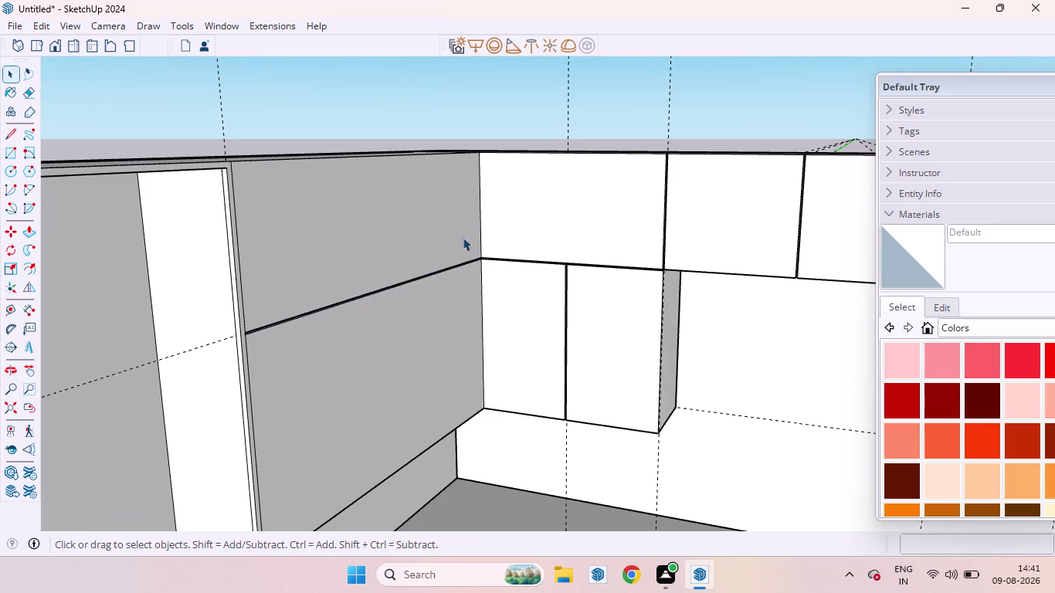
scroll(down, 3)
scroll(up, 3)
scroll(down, 3)
scroll(up, 3)
middle_drag(457, 203, 287, 200)
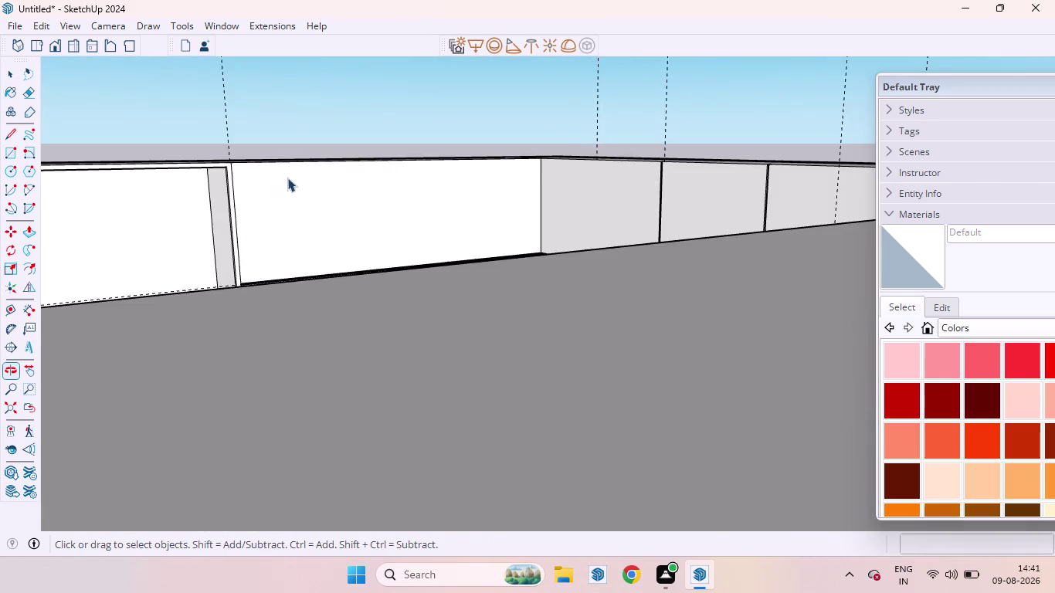
scroll(down, 3)
scroll(up, 3)
scroll(down, 3)
scroll(up, 3)
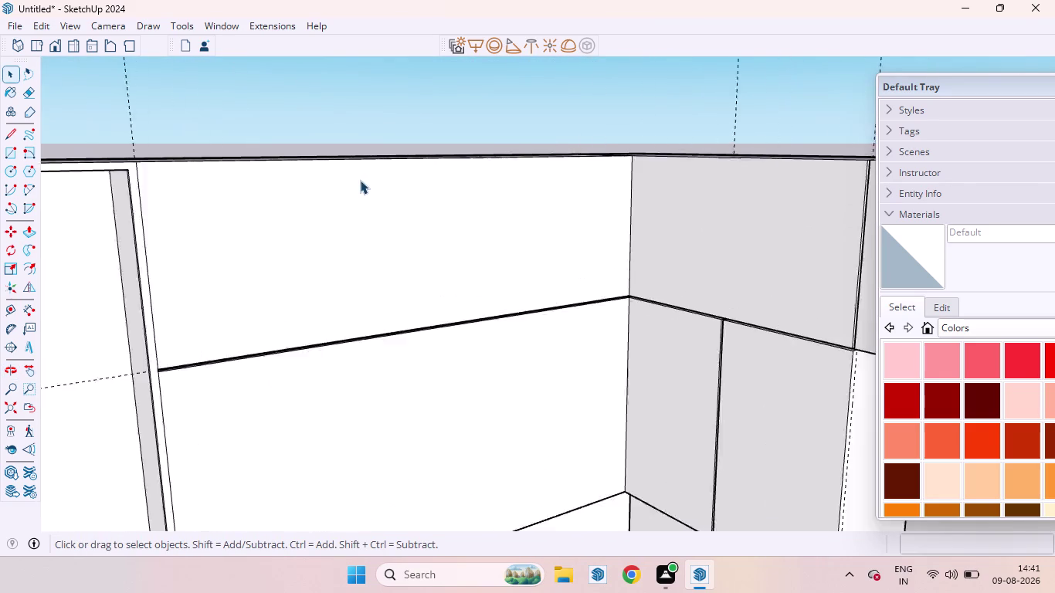
scroll(up, 3)
Divide the panel's top edge into 2 equal segments.
click(326, 154)
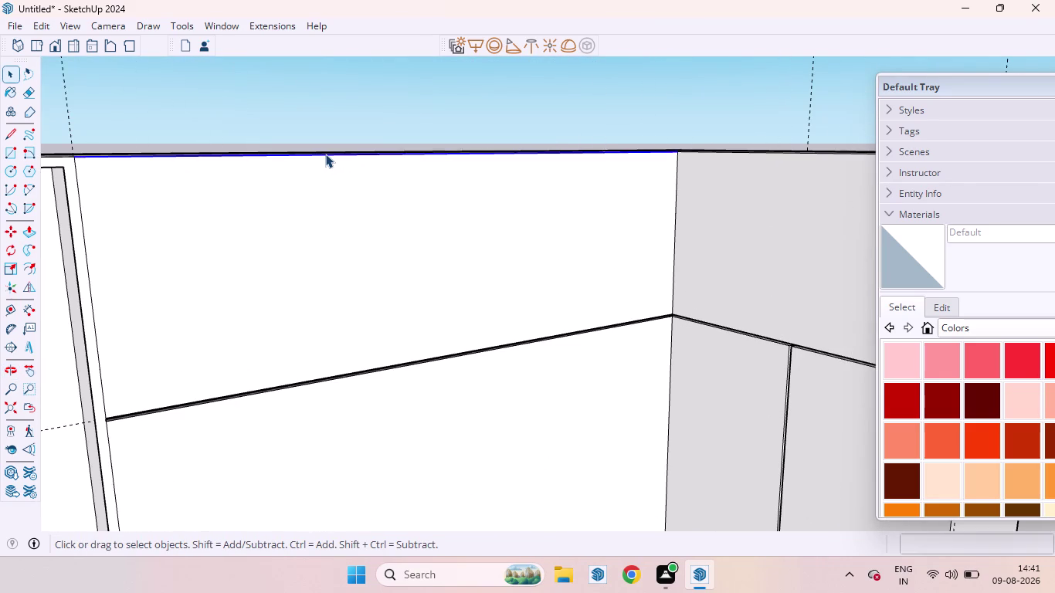
right_click(325, 153)
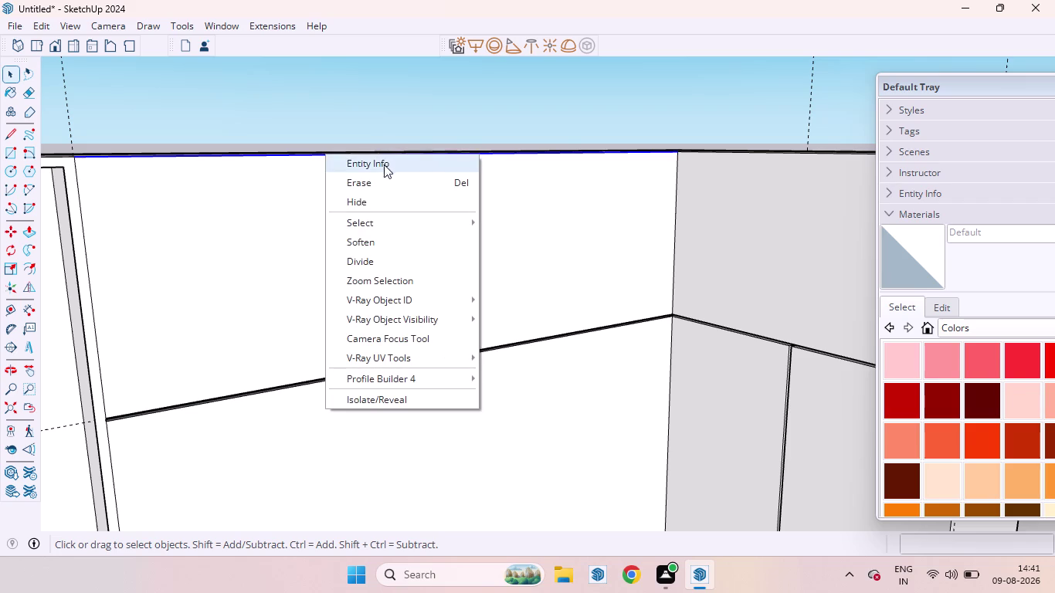
click(366, 266)
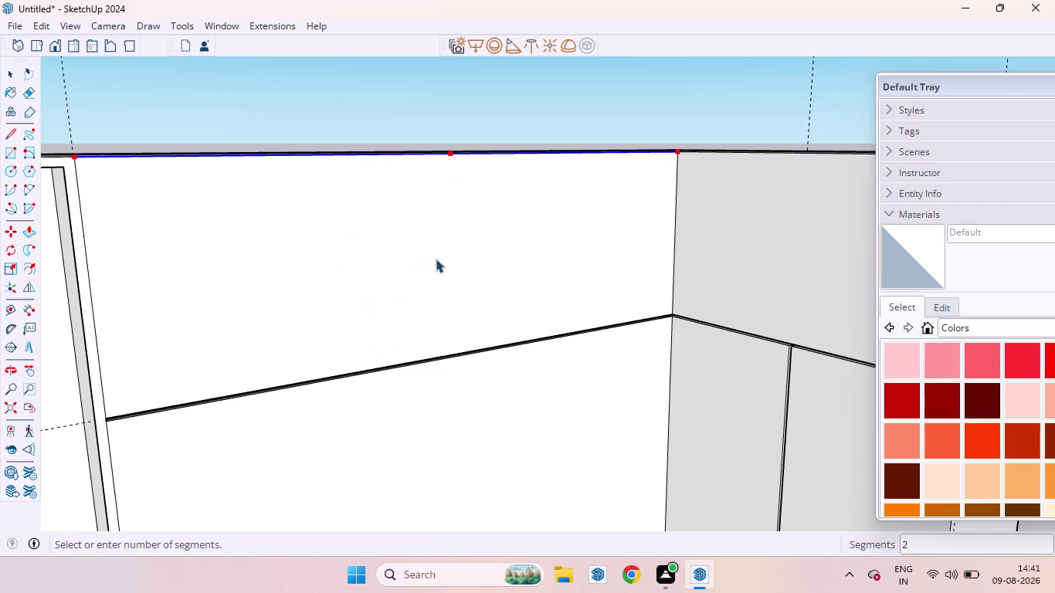
click(372, 248)
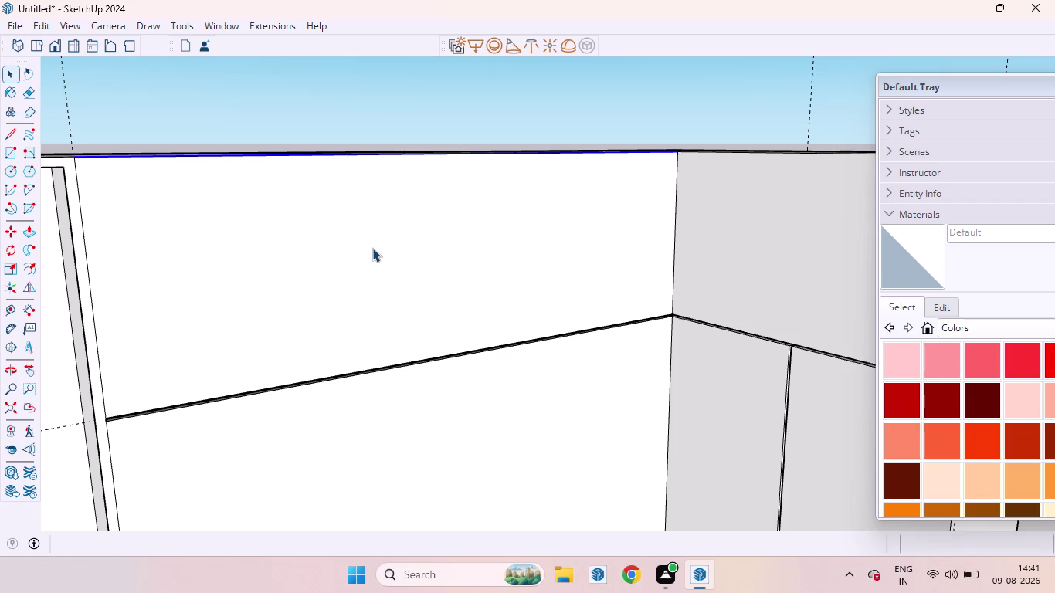
key(l)
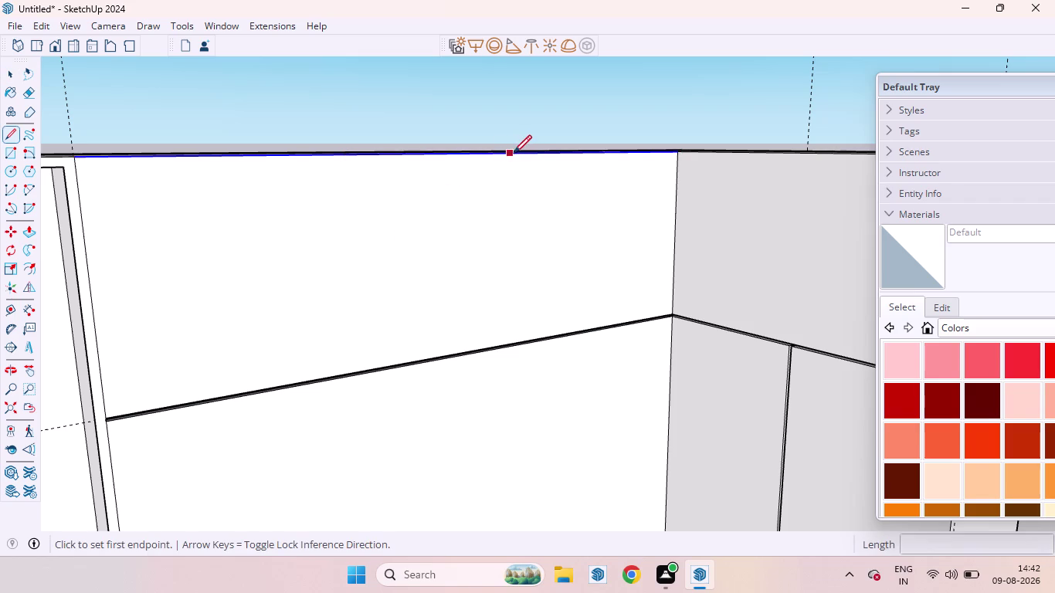
Draw a vertical line from the top edge's midpoint down to the lower edge.
click(536, 156)
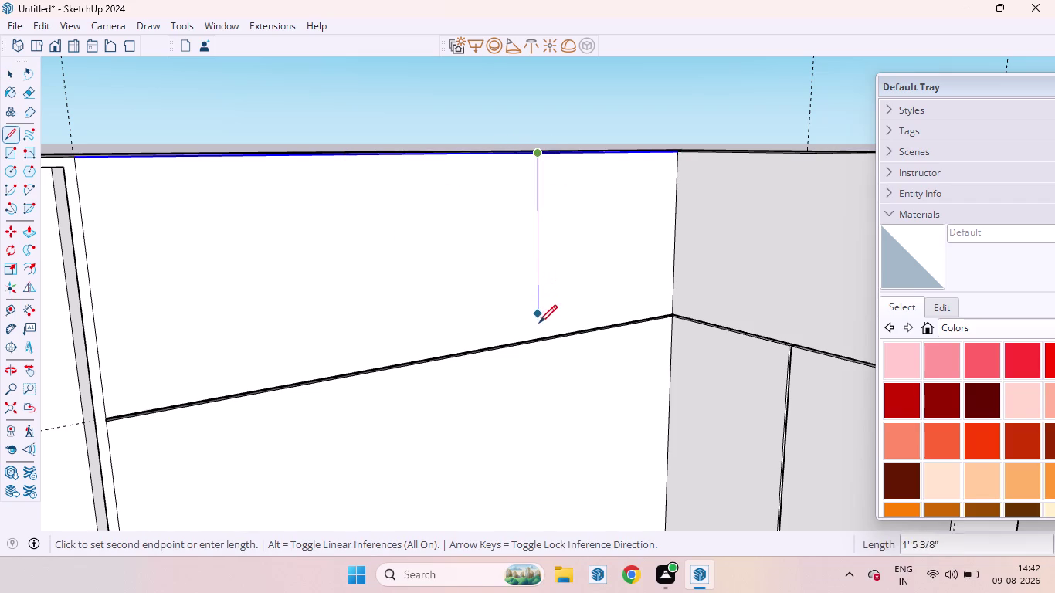
scroll(up, 3)
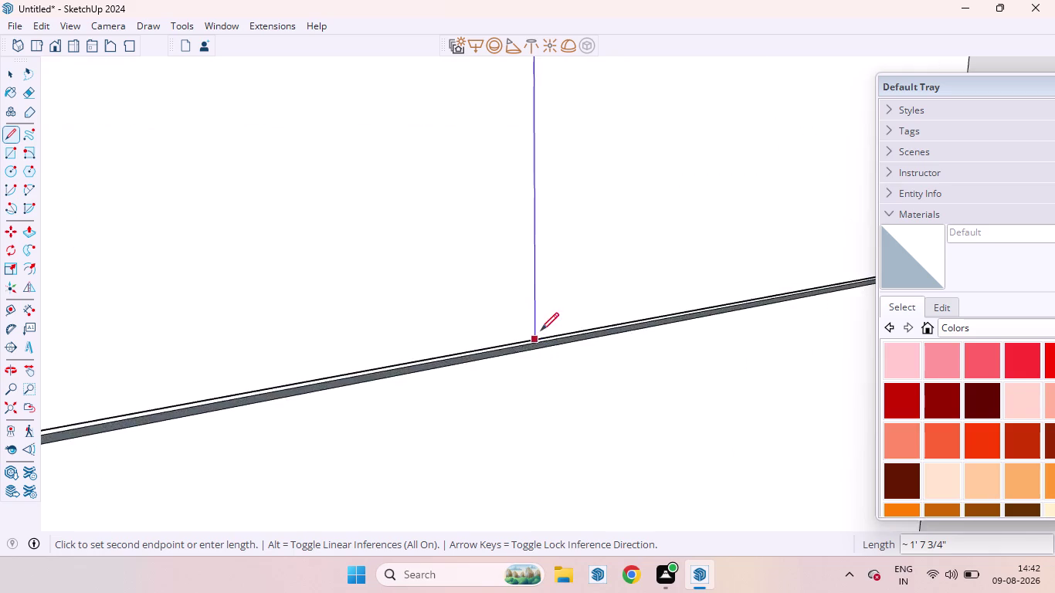
scroll(up, 3)
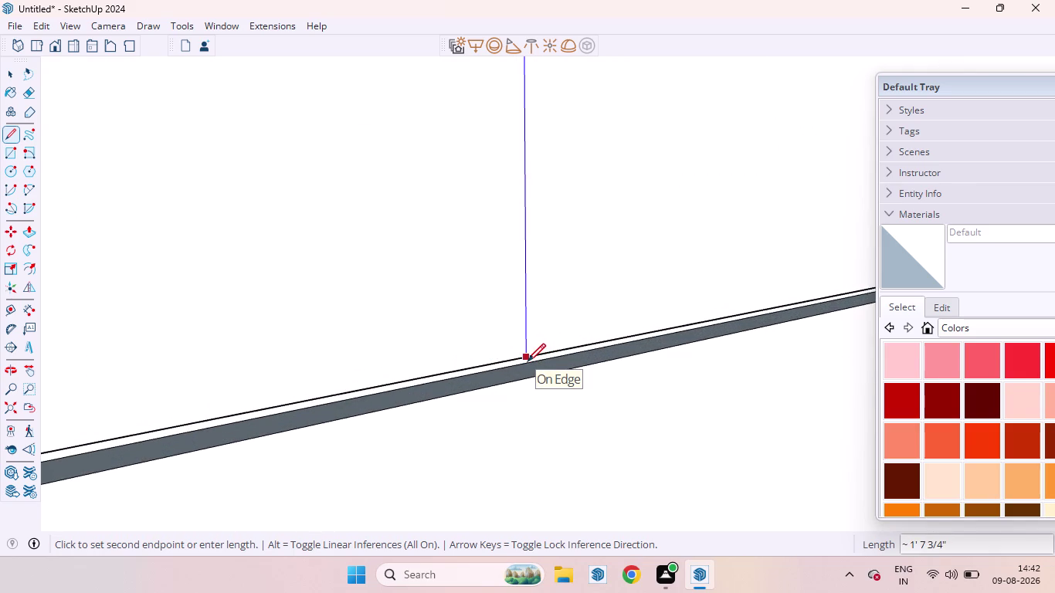
key(Up)
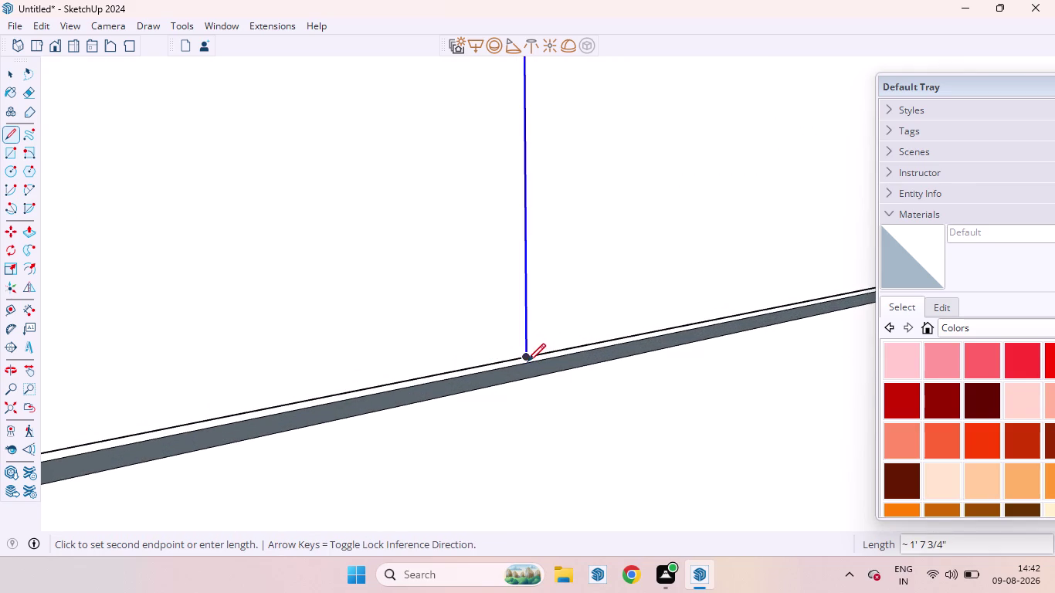
click(528, 362)
scroll(down, 3)
scroll(down, 3)
scroll(down, 3)
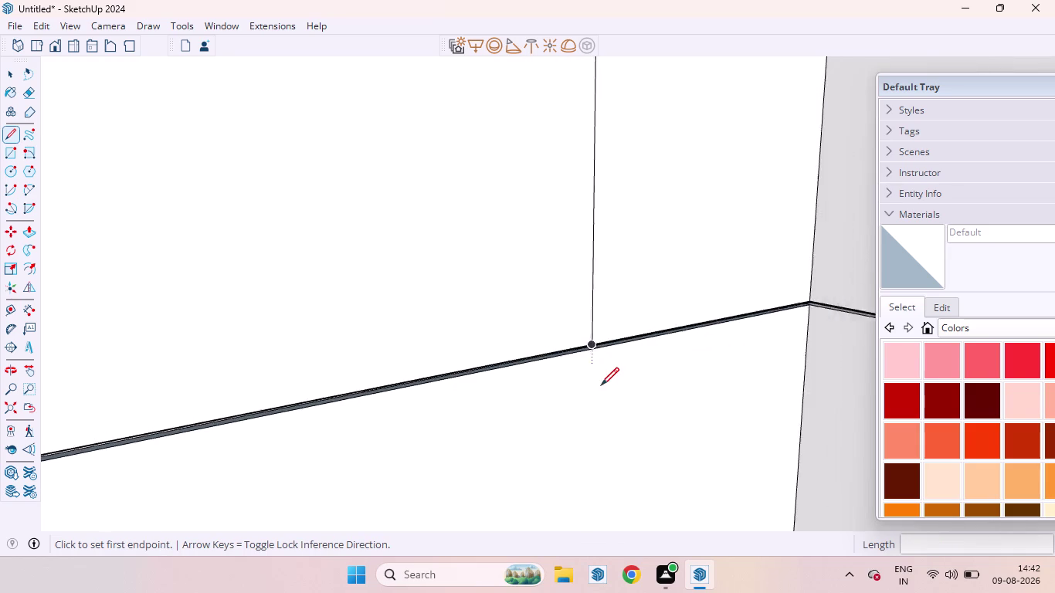
scroll(down, 3)
scroll(down, 3)
scroll(up, 3)
scroll(down, 3)
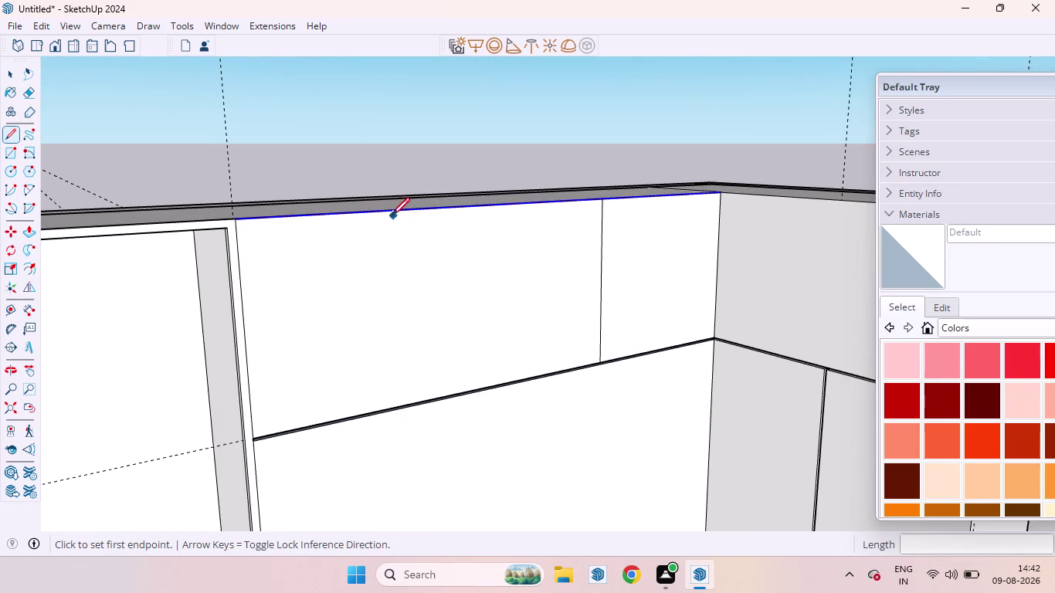
Draw a second vertical line from the panel's top edge to its lower edge.
click(449, 207)
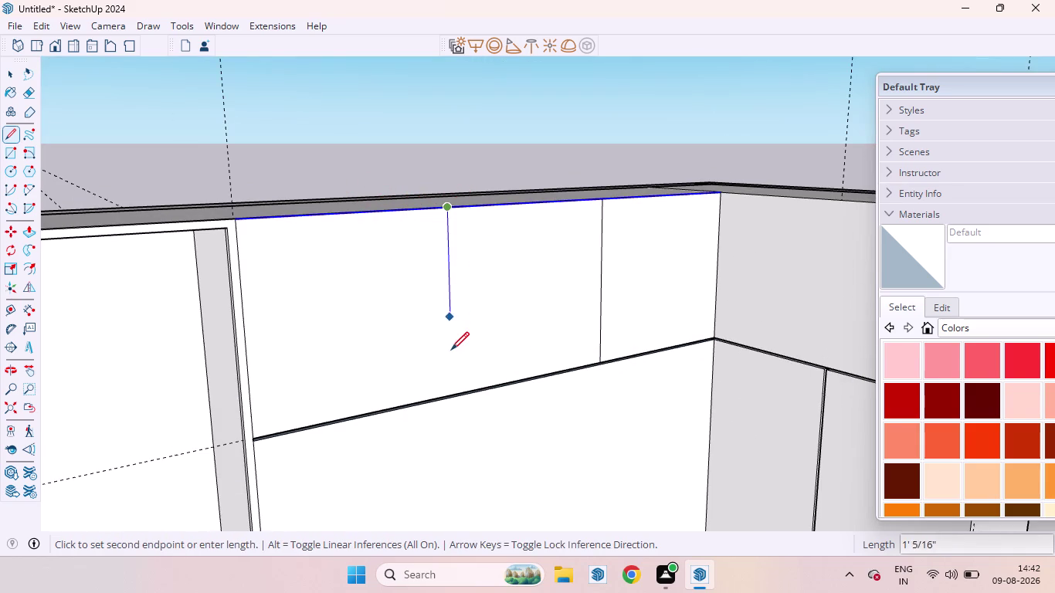
key(Up)
scroll(up, 3)
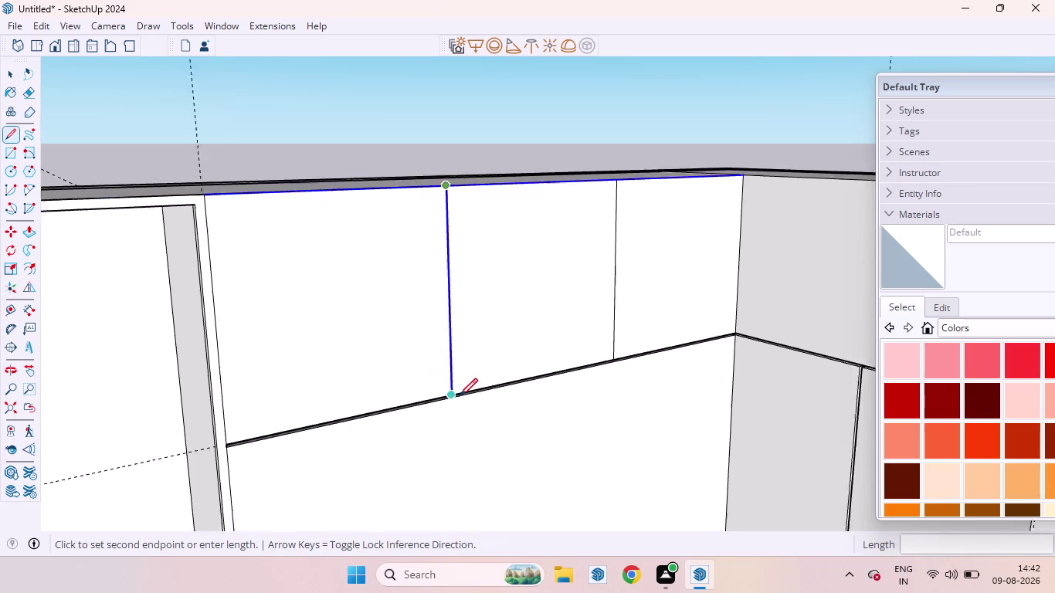
scroll(up, 3)
scroll(up, 3)
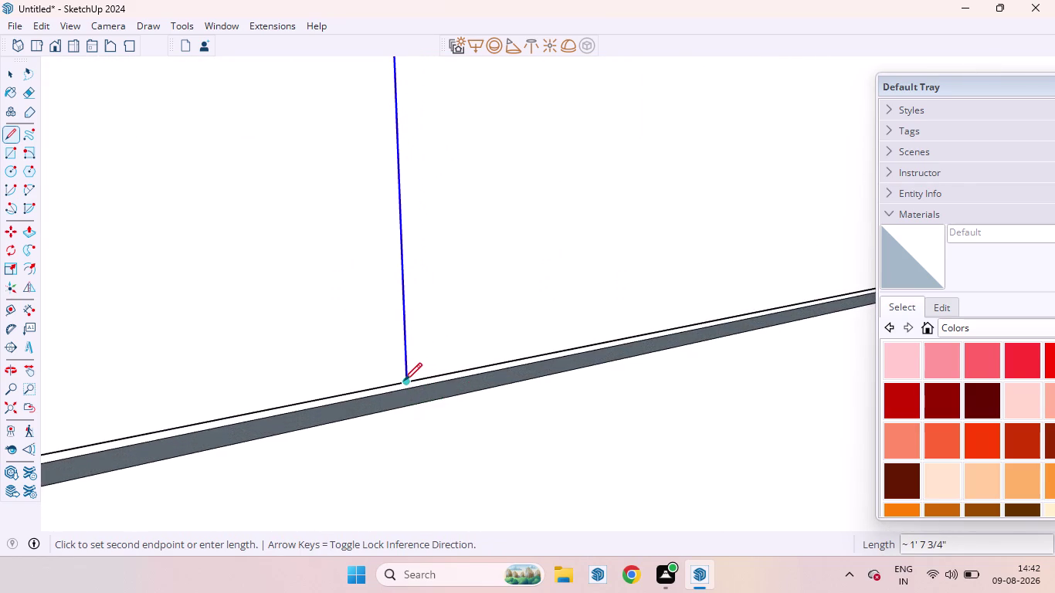
click(404, 380)
key(space)
Orbit around the wall panel and select the left vertical dividing line.
scroll(down, 3)
scroll(down, 3)
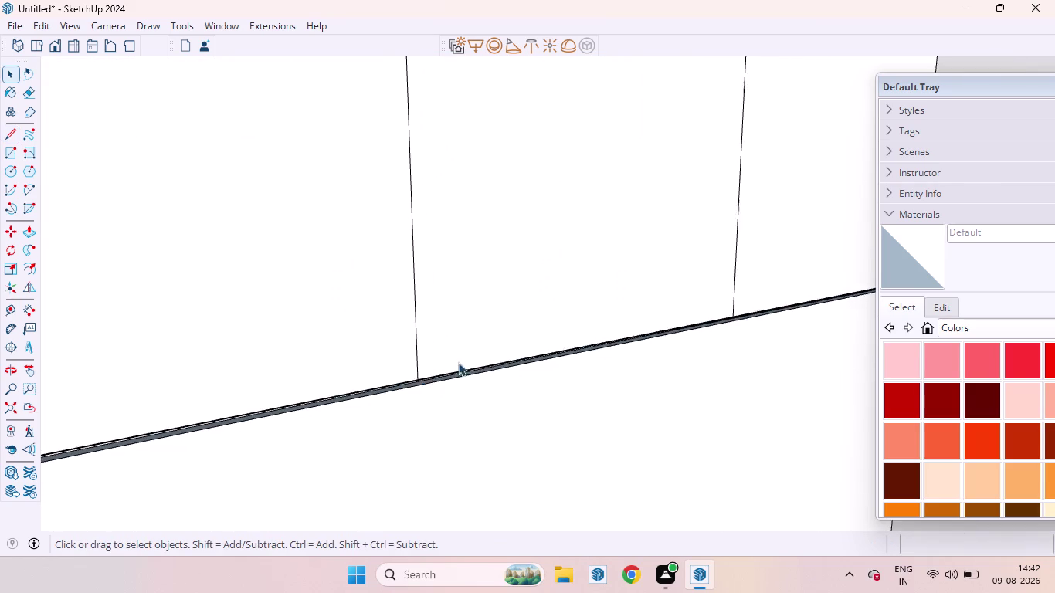
scroll(down, 3)
scroll(down, 3)
click(485, 122)
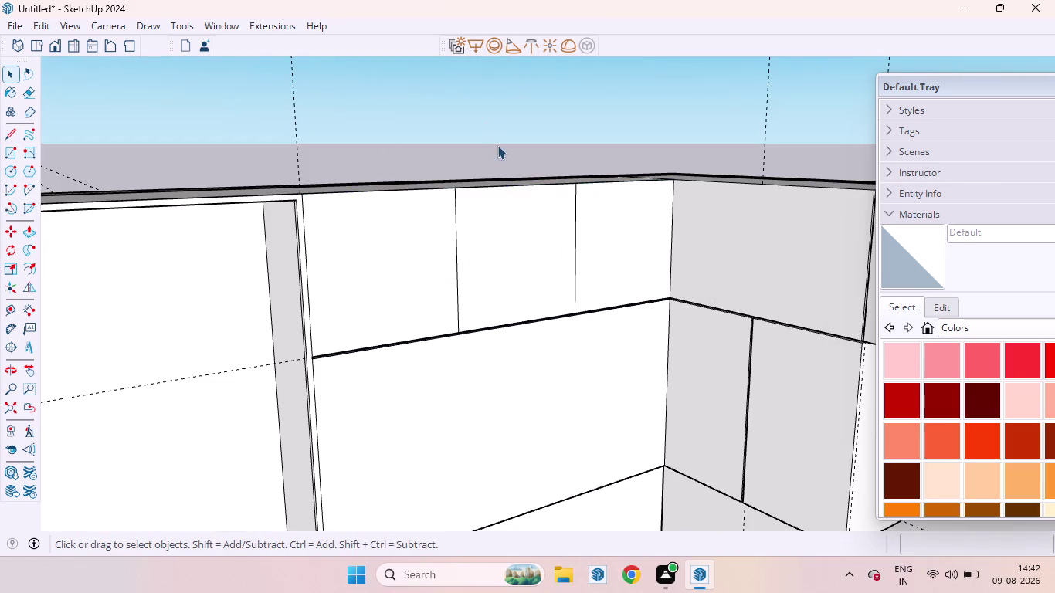
scroll(up, 3)
middle_drag(479, 310, 426, 304)
scroll(up, 3)
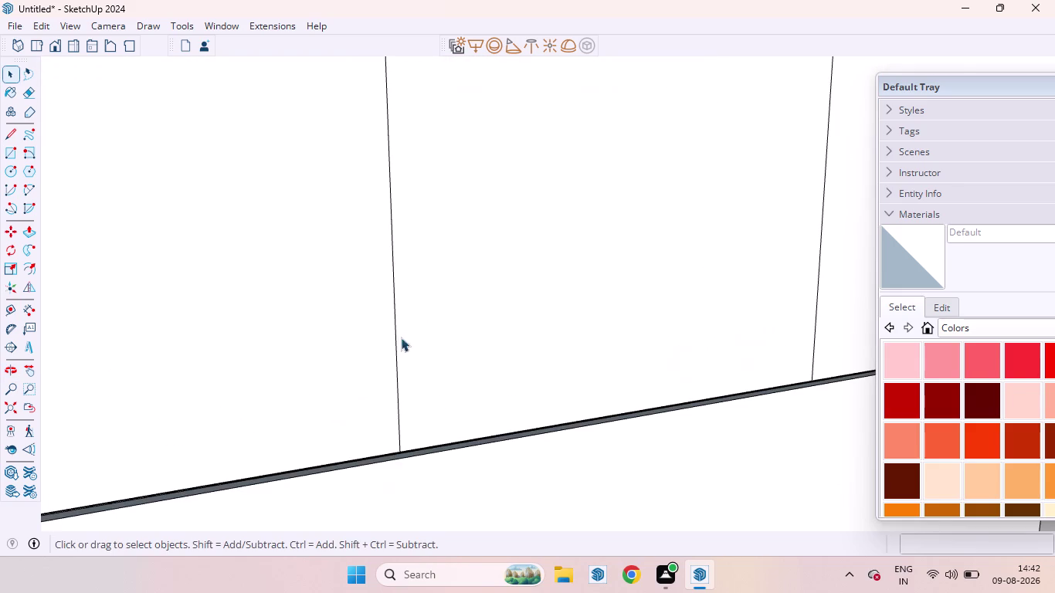
click(396, 392)
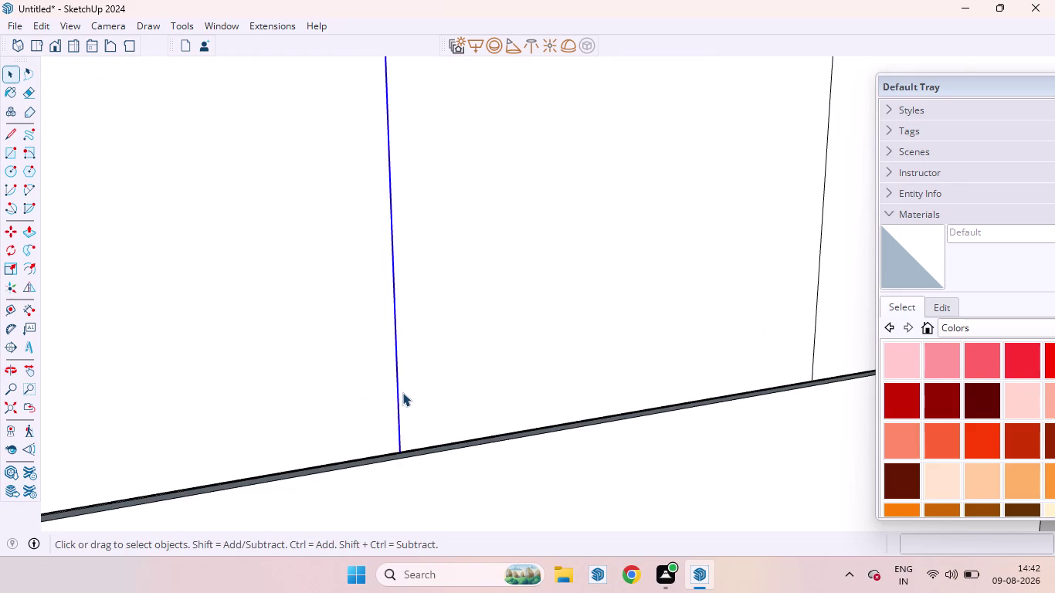
Copy the left vertical divider line 6 mm to form a thin strip.
key(m)
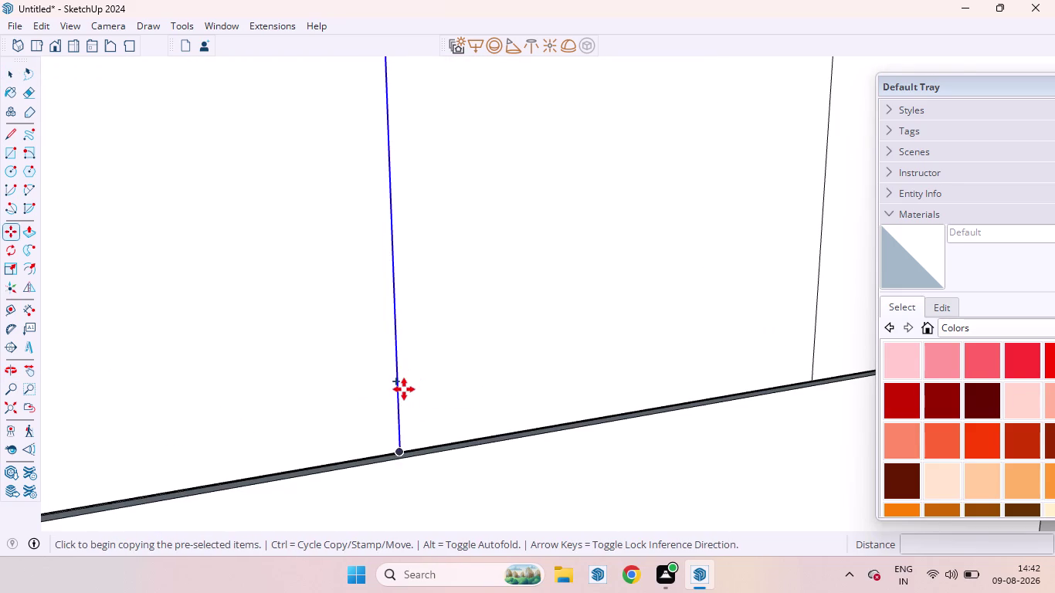
click(404, 389)
text(6M)
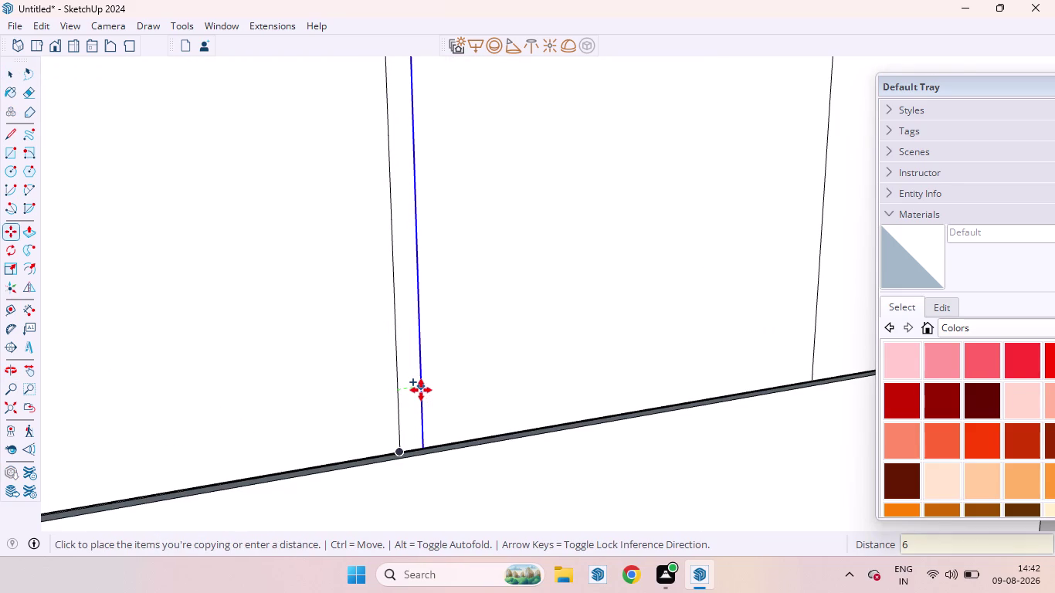
text(M)
key(Return)
key(space)
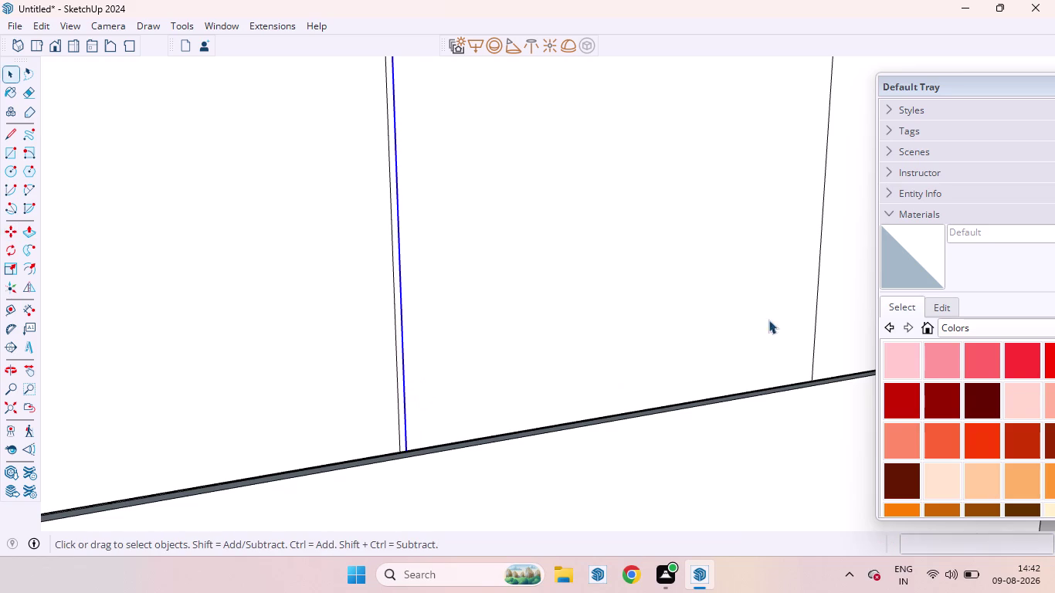
Copy the right vertical divider line 6 mm.
click(813, 325)
click(815, 330)
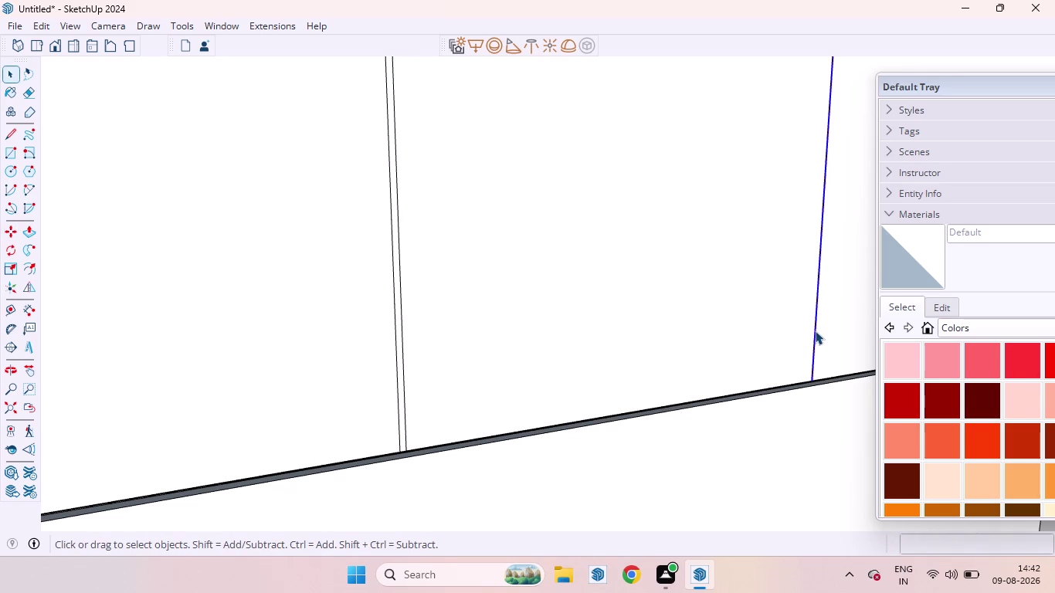
key(m)
click(810, 336)
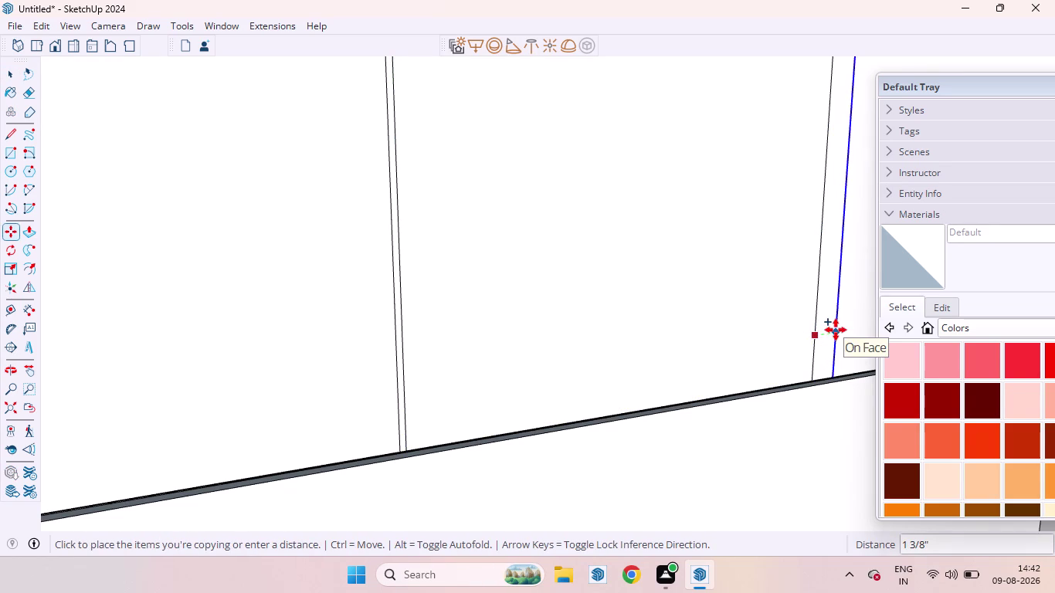
key(6)
text(MM)
key(Return)
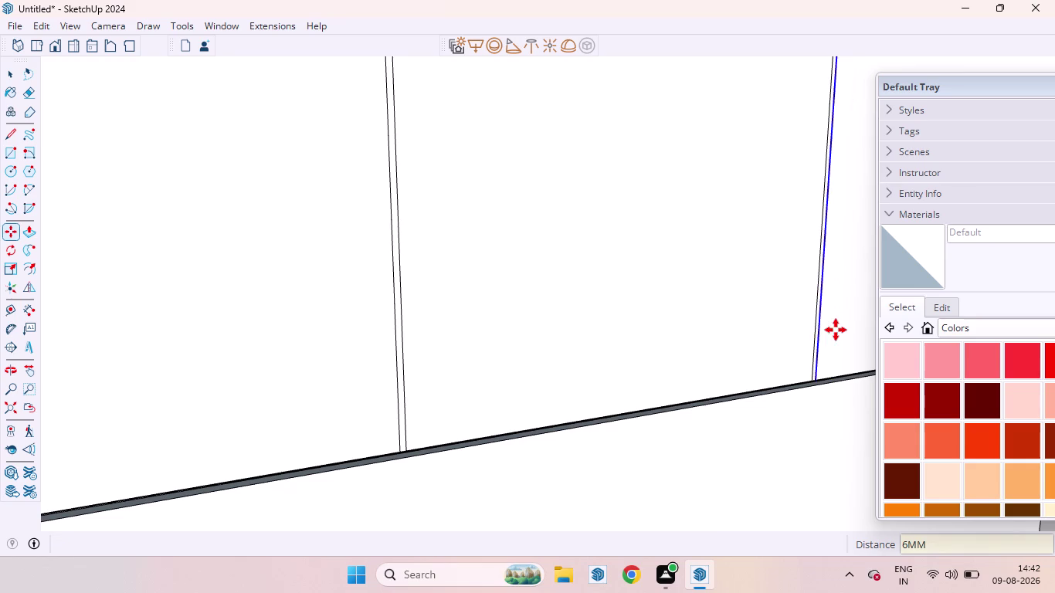
key(space)
Push both thin strips 18 mm into the wall panel.
scroll(up, 3)
click(400, 388)
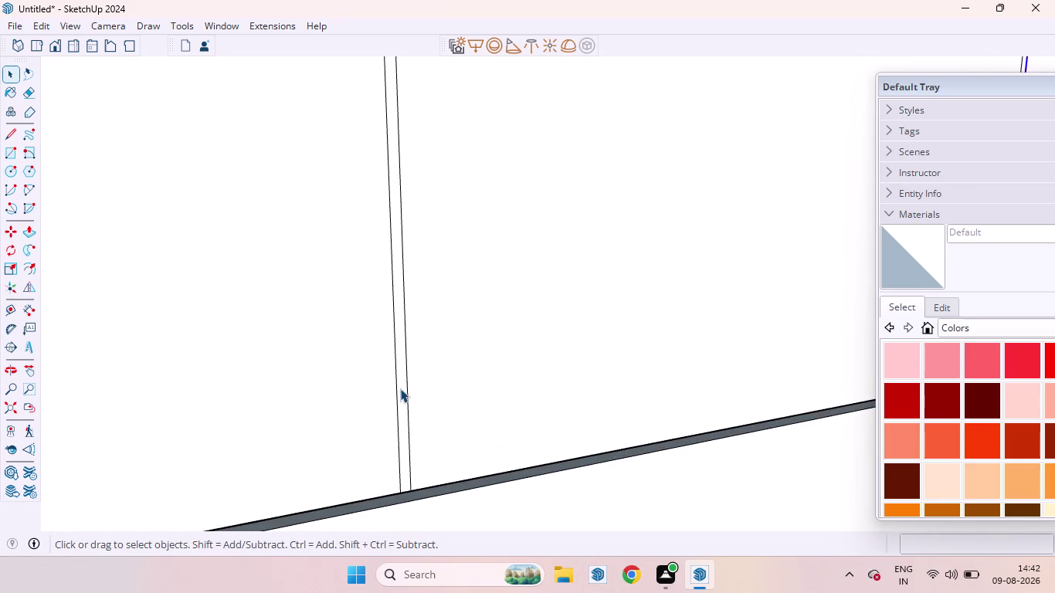
key(p)
click(400, 389)
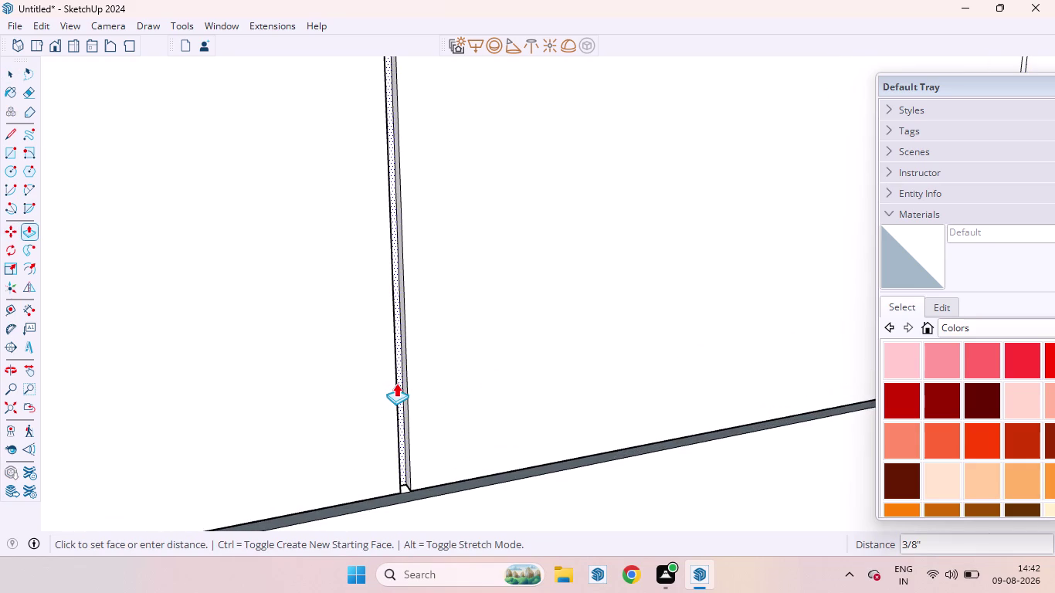
text(18M)
text(M)
key(Return)
scroll(down, 3)
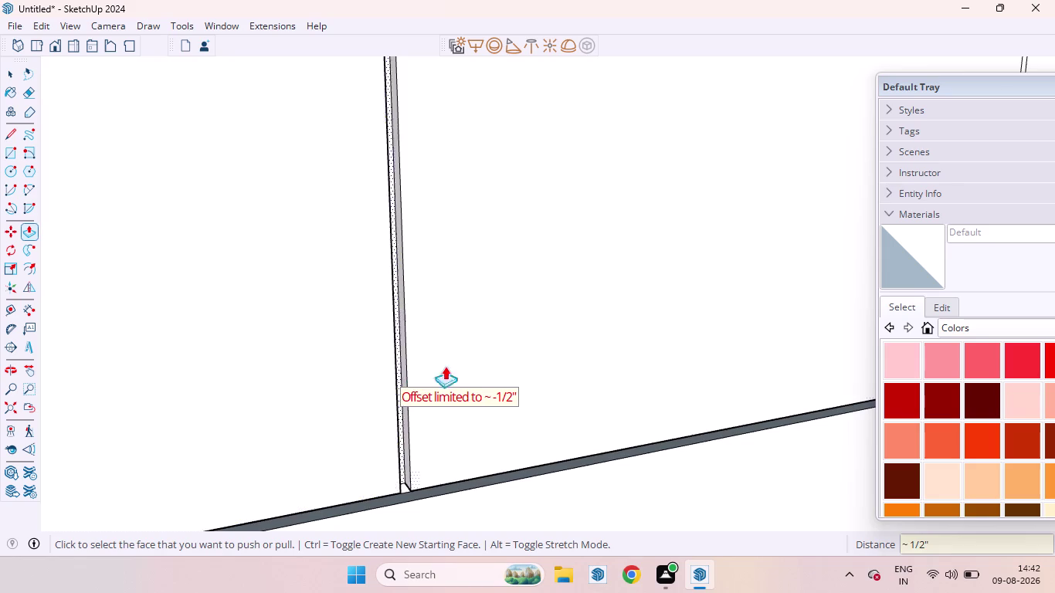
scroll(down, 3)
scroll(up, 3)
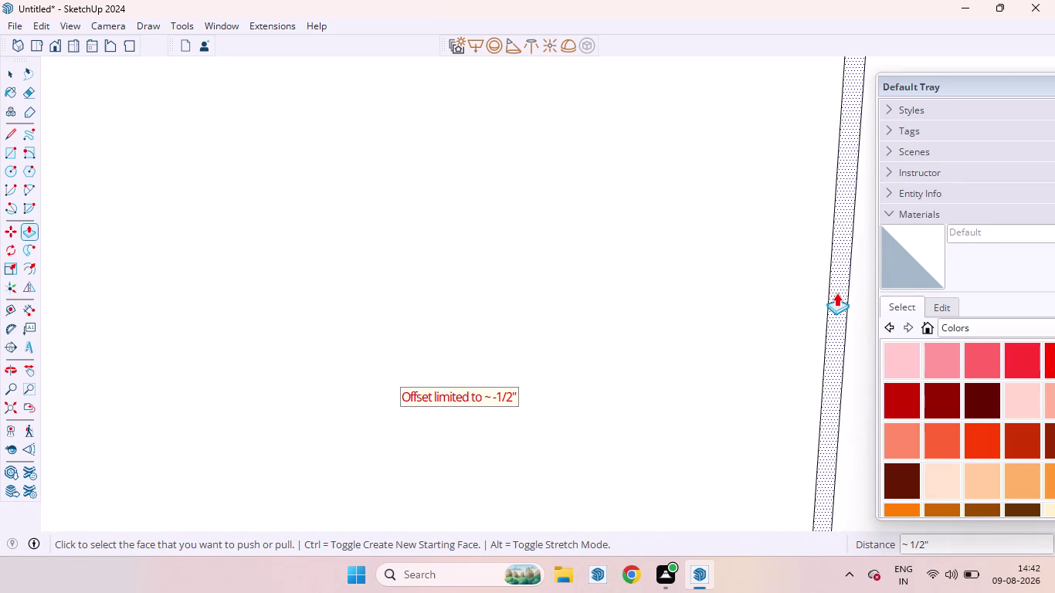
double_click(837, 292)
scroll(down, 3)
scroll(up, 3)
scroll(down, 3)
scroll(up, 3)
scroll(down, 3)
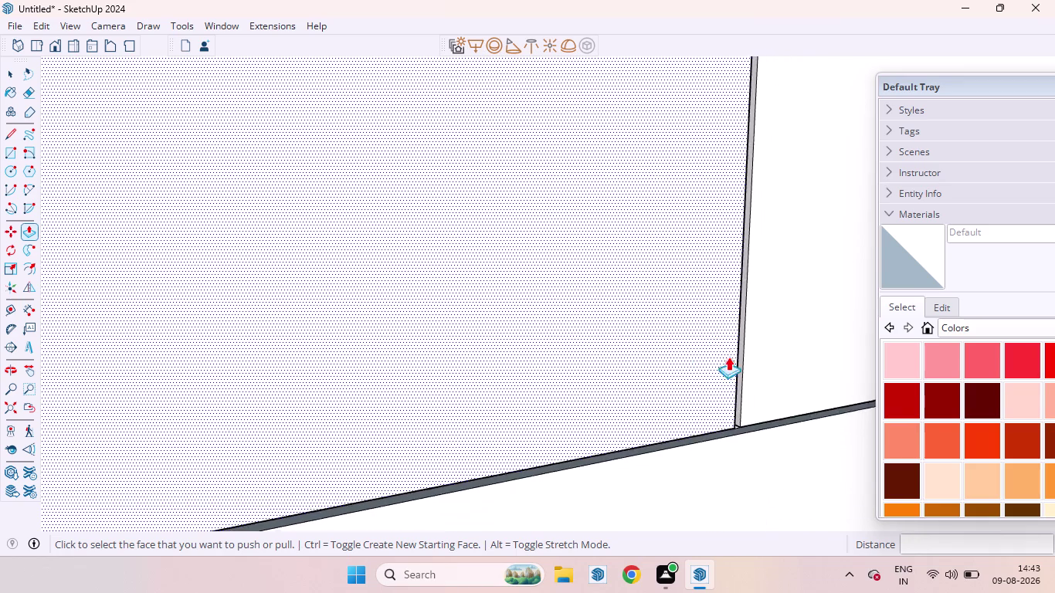
scroll(down, 3)
scroll(down, 3)
key(space)
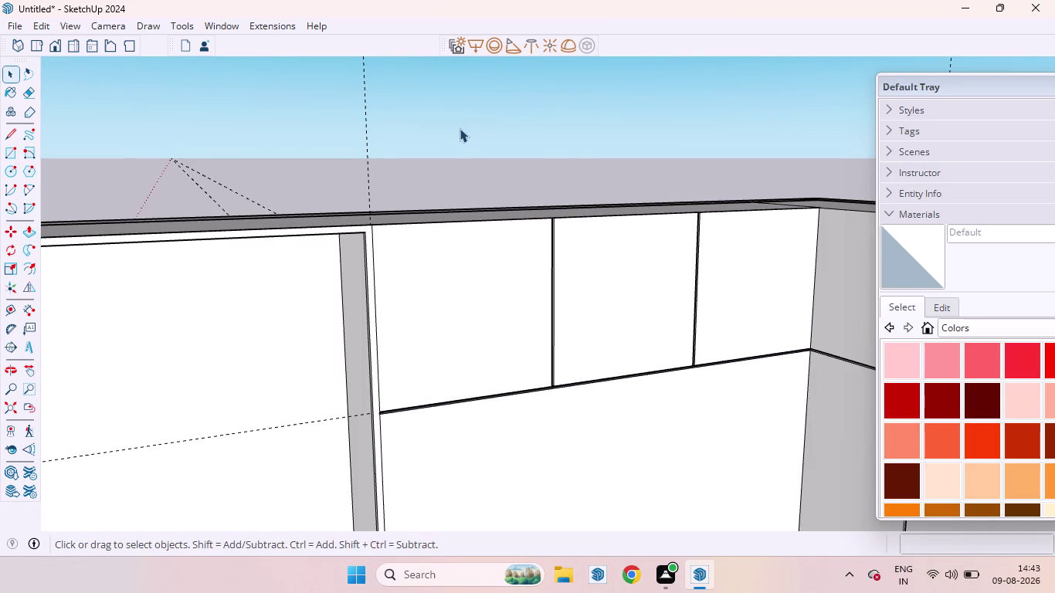
Copy a vertical joint line on the left upper panel 6 mm.
click(459, 129)
scroll(up, 3)
middle_drag(393, 246, 326, 255)
scroll(up, 3)
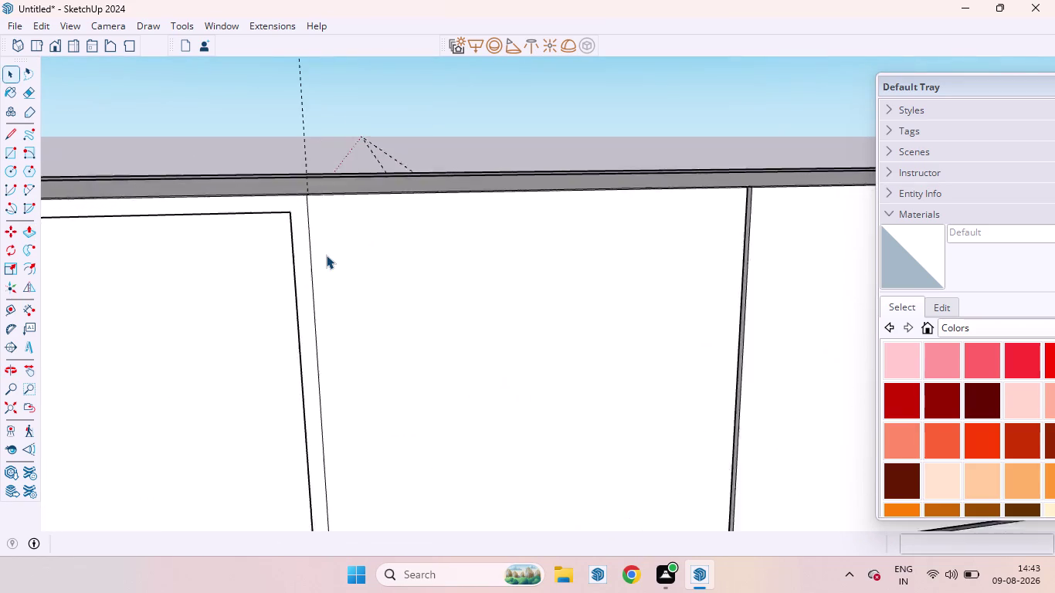
scroll(up, 3)
click(307, 256)
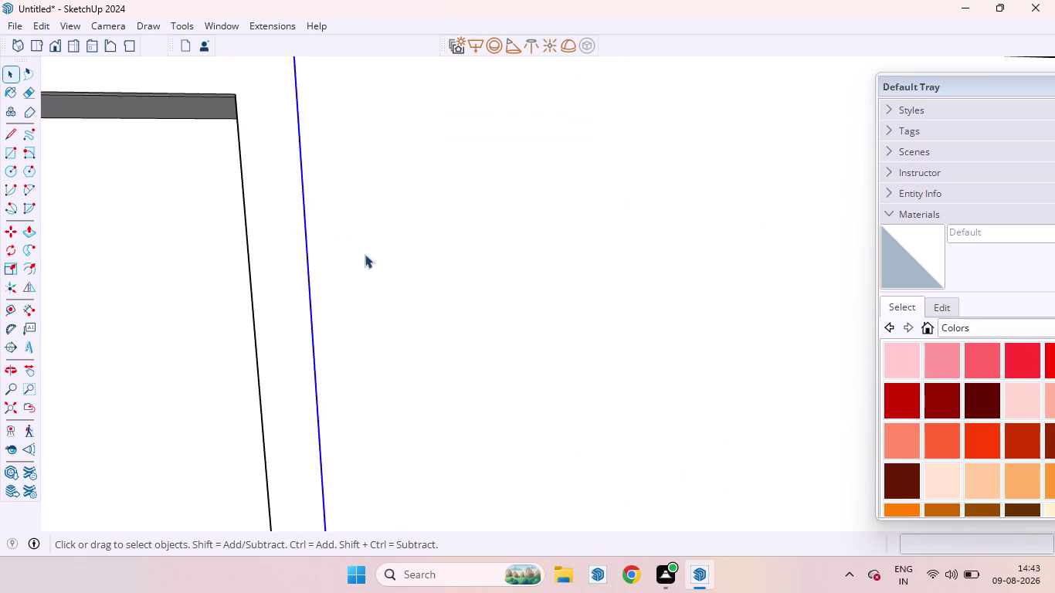
scroll(down, 3)
scroll(down, 3)
scroll(down, 3)
scroll(down, 3)
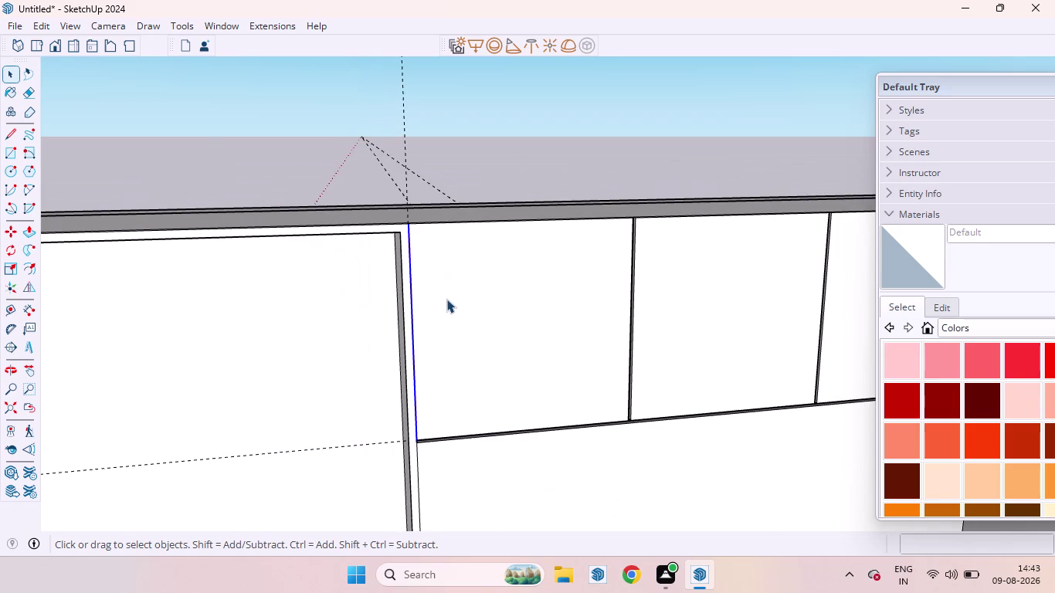
key(m)
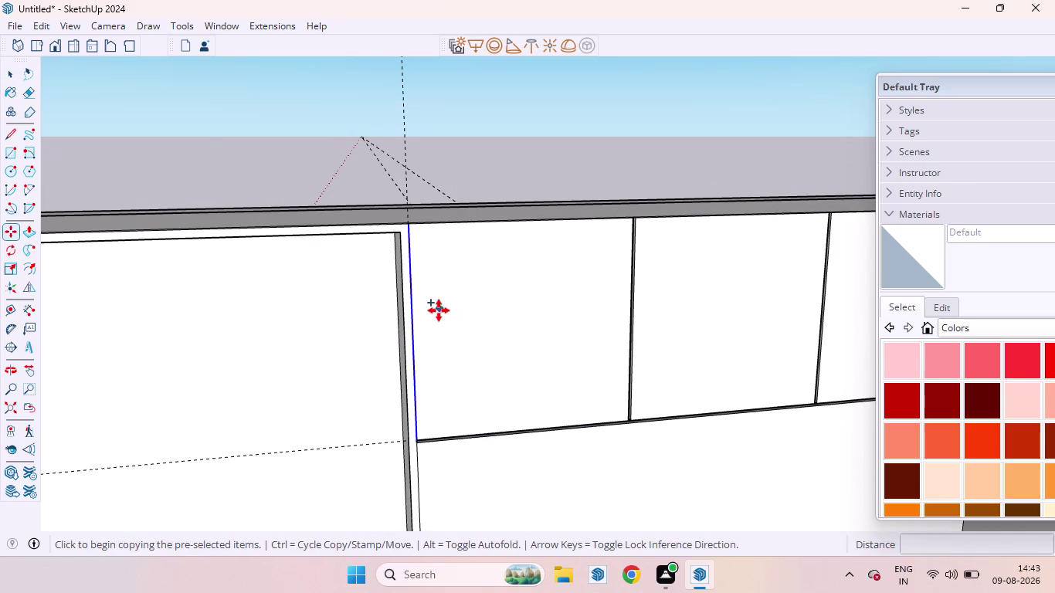
click(434, 310)
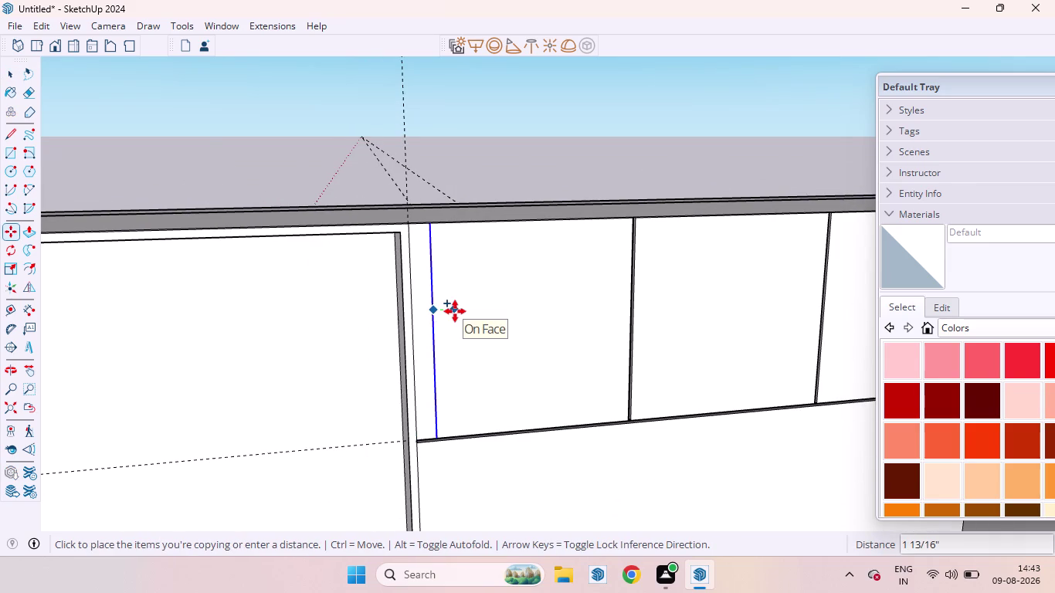
text(6MM)
key(Return)
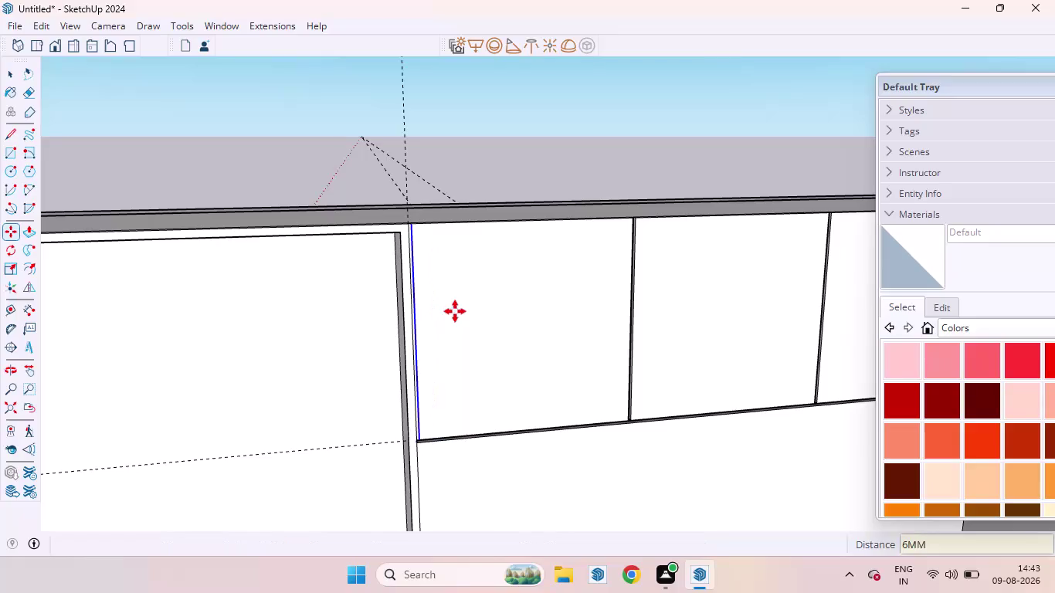
key(space)
Recess the new thin strip to the previous groove depth.
scroll(up, 3)
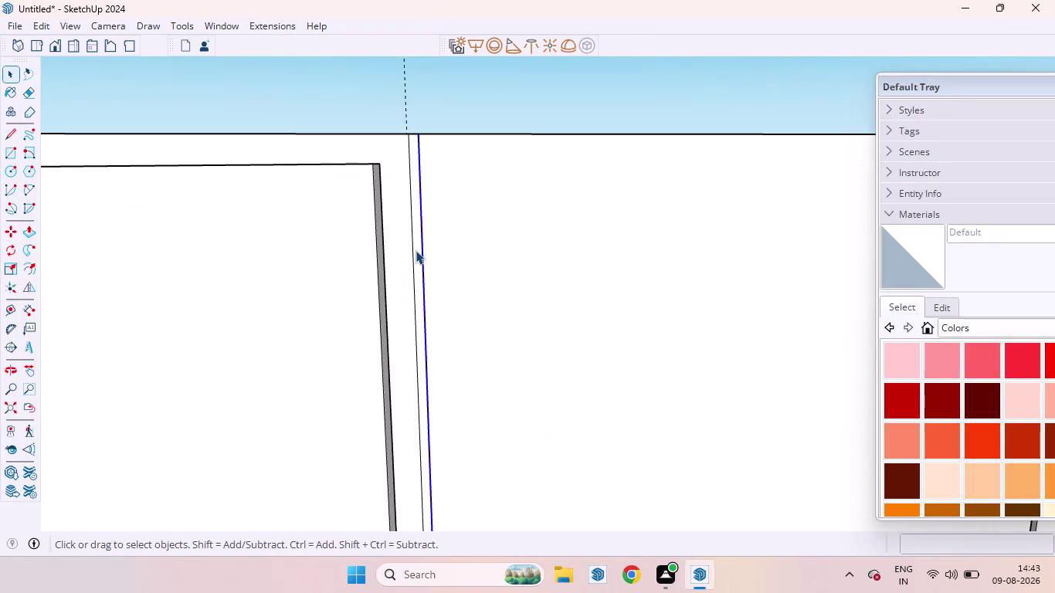
click(415, 251)
key(p)
double_click(415, 250)
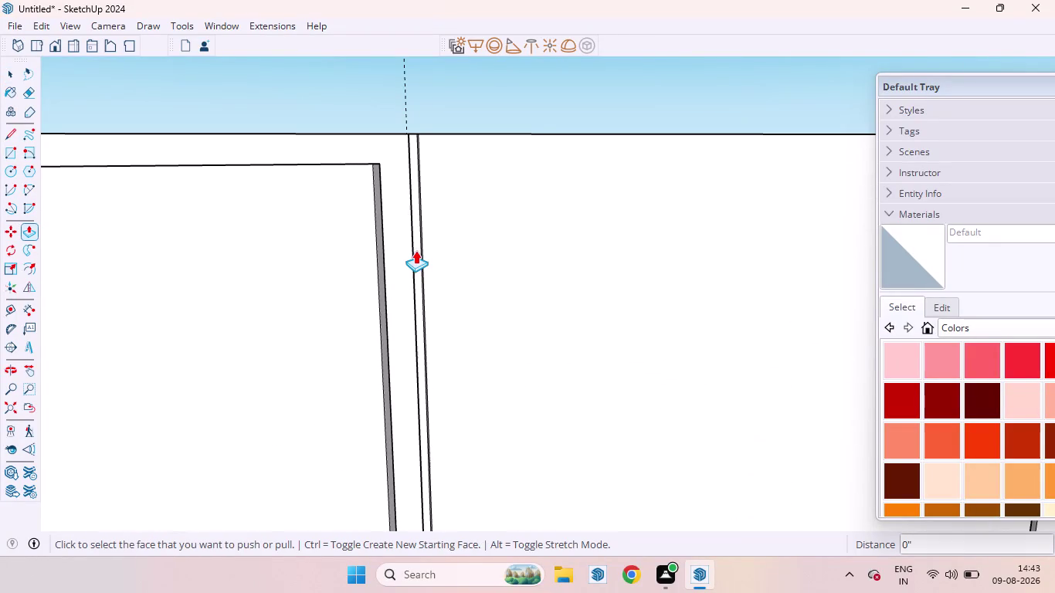
key(space)
click(433, 108)
scroll(down, 3)
scroll(down, 3)
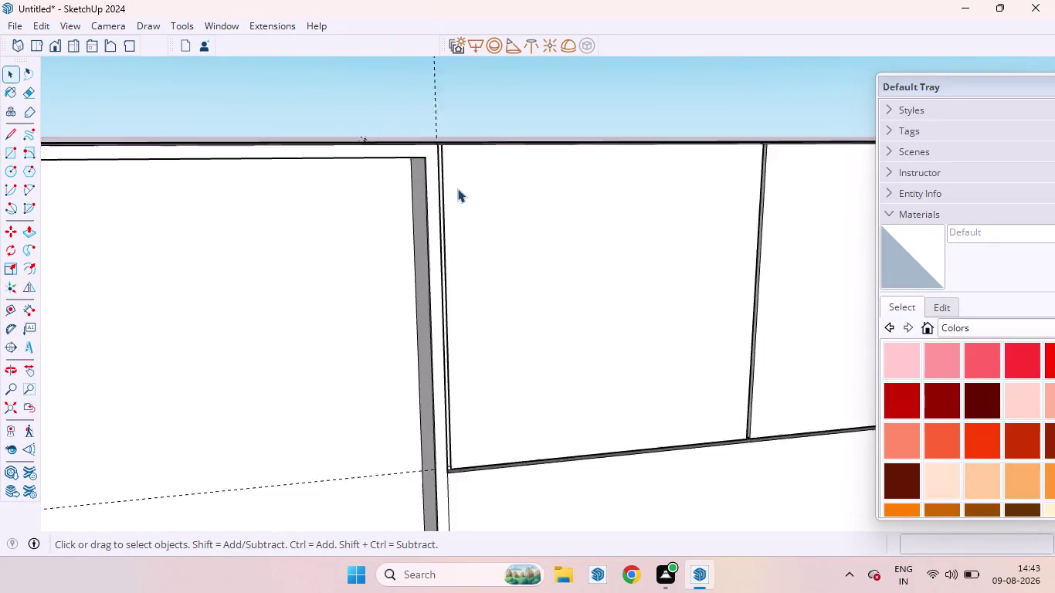
scroll(down, 3)
scroll(down, 3)
middle_drag(434, 176, 589, 205)
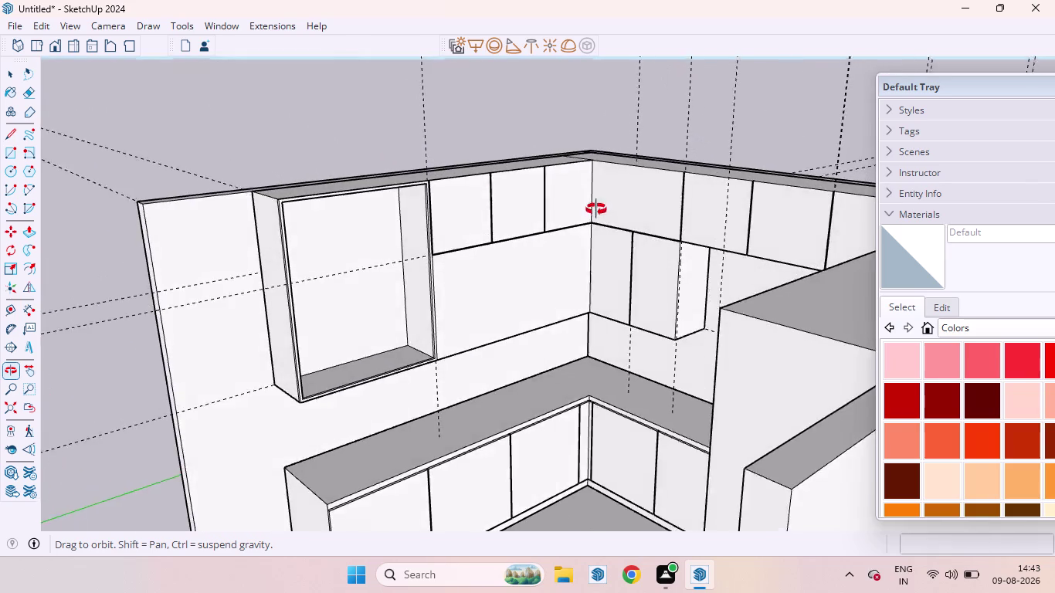
middle_drag(589, 205, 654, 215)
scroll(up, 3)
scroll(up, 3)
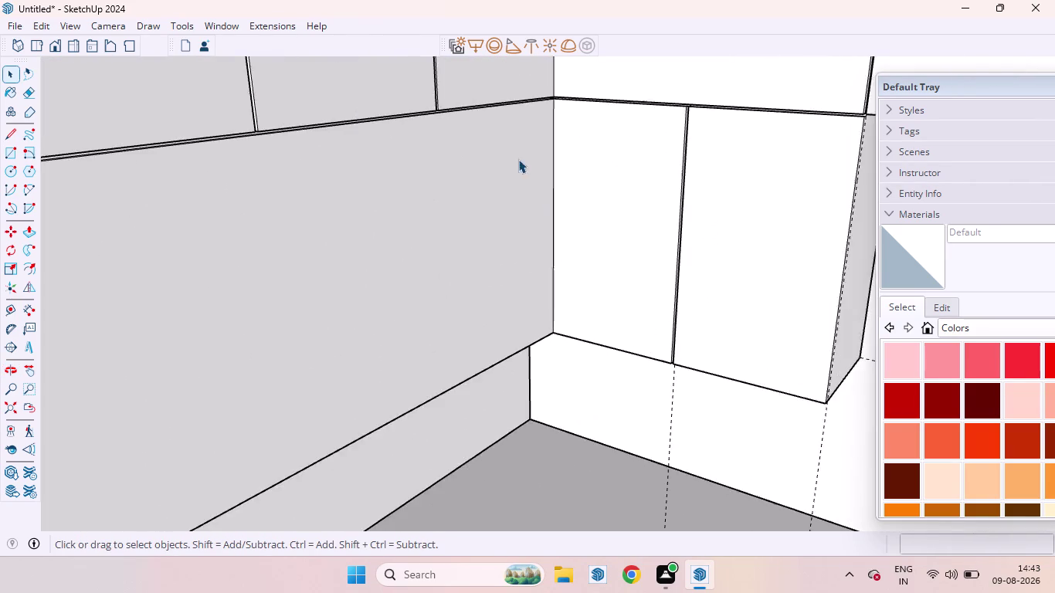
scroll(up, 3)
scroll(down, 3)
scroll(down, 3)
scroll(down, 3)
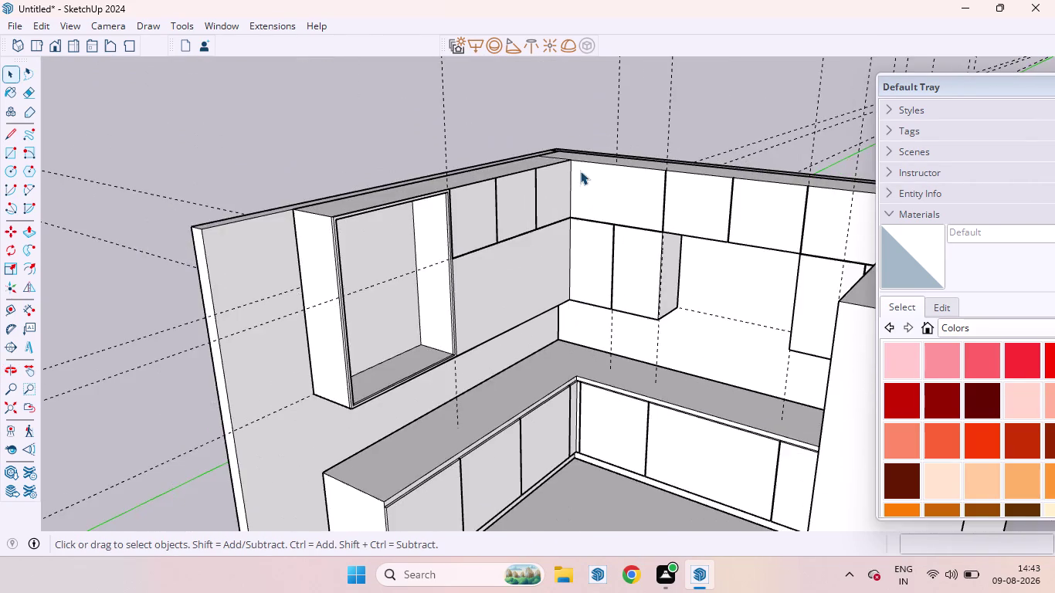
scroll(up, 3)
middle_drag(554, 143, 584, 265)
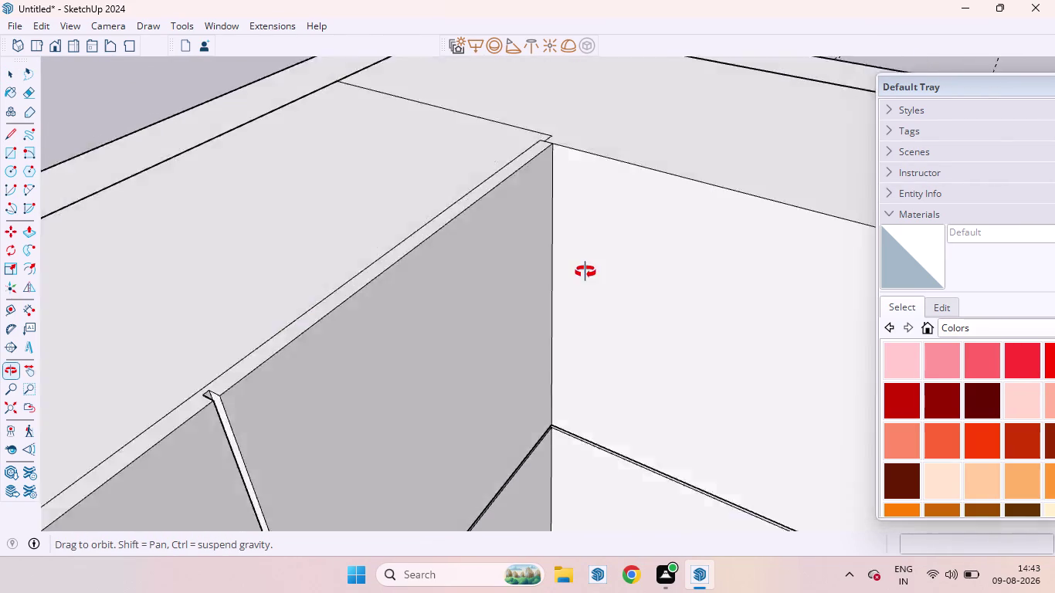
middle_drag(584, 265, 590, 220)
scroll(down, 3)
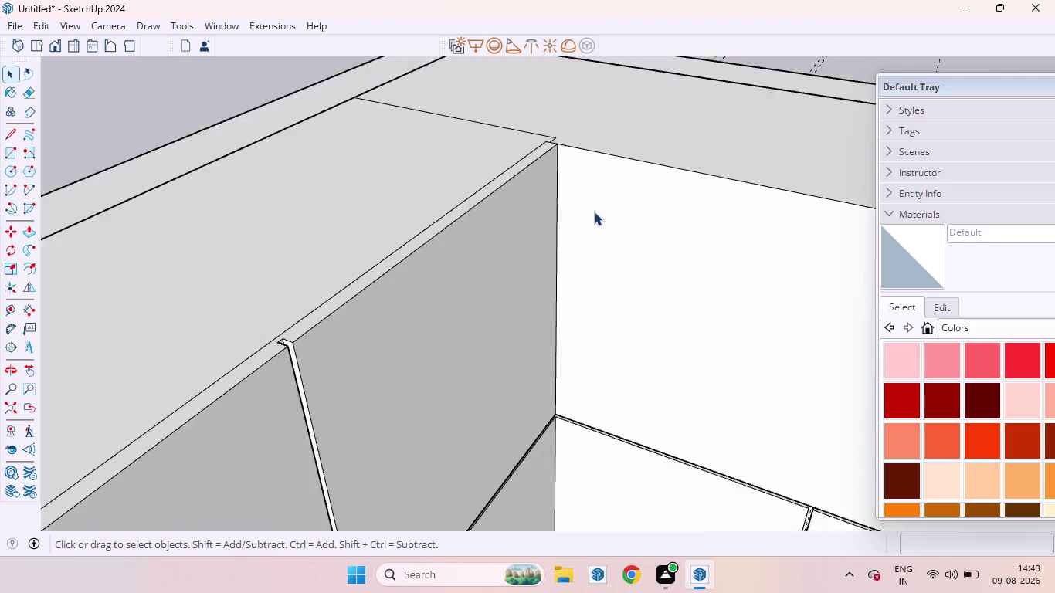
scroll(down, 3)
scroll(down, 3)
scroll(up, 3)
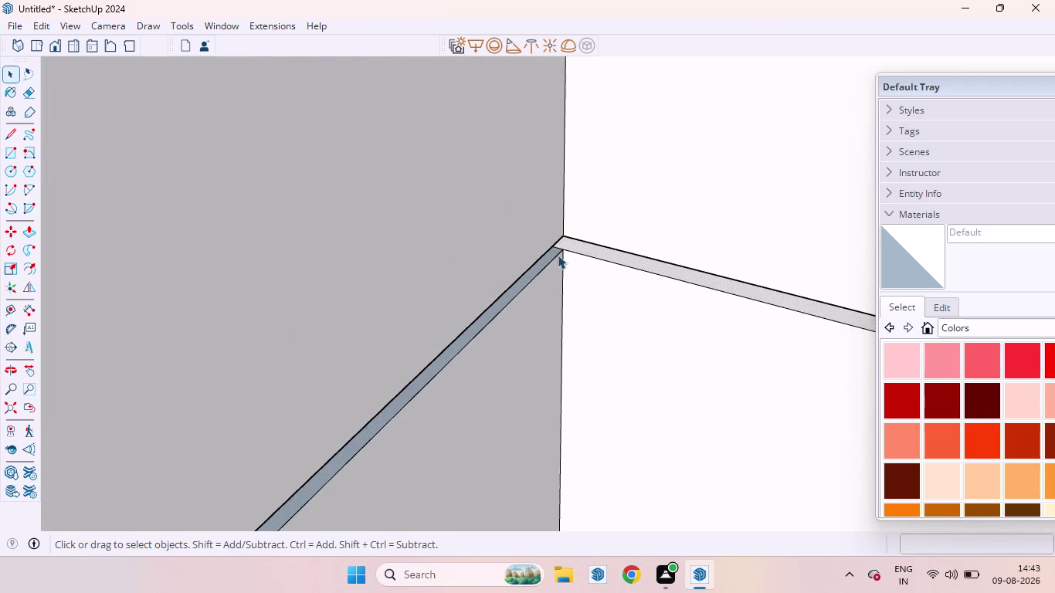
scroll(up, 3)
scroll(down, 3)
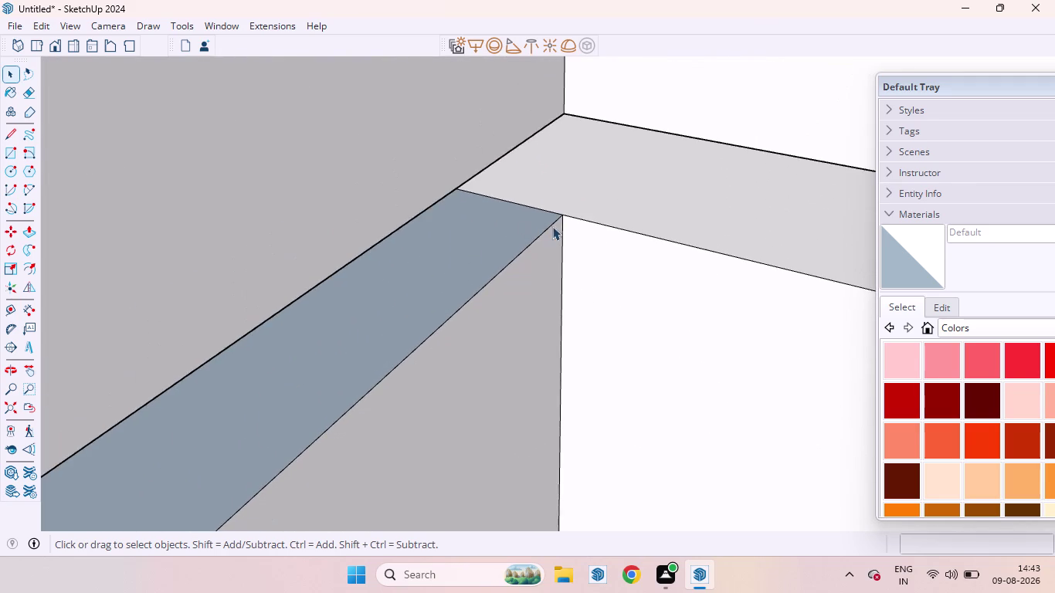
scroll(down, 3)
middle_drag(580, 246, 547, 117)
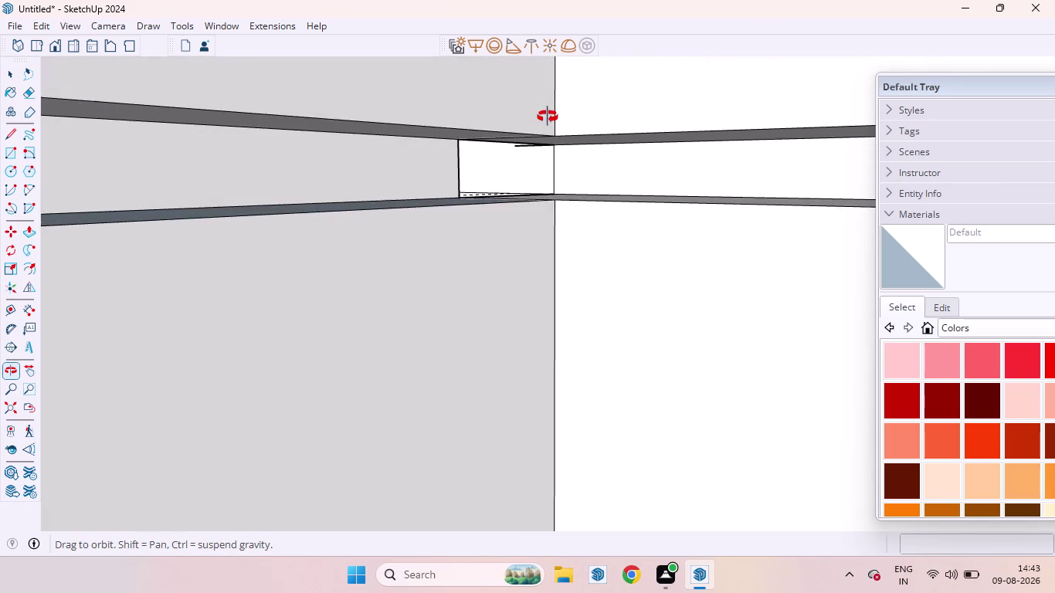
middle_drag(548, 116, 437, 217)
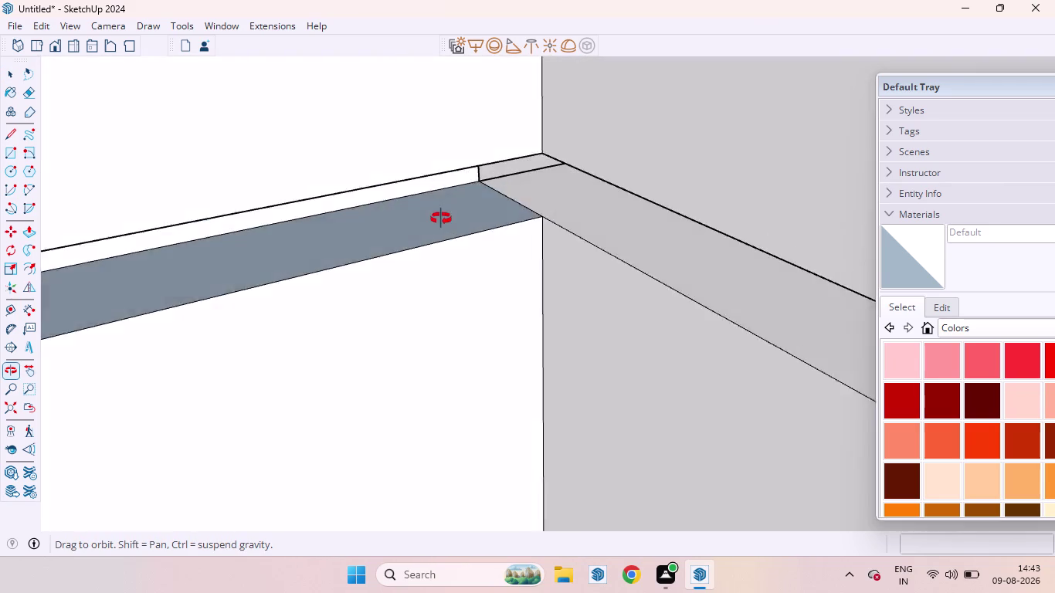
middle_drag(436, 217, 500, 164)
scroll(down, 3)
scroll(up, 3)
scroll(down, 3)
scroll(down, 3)
scroll(up, 3)
scroll(down, 3)
scroll(down, 3)
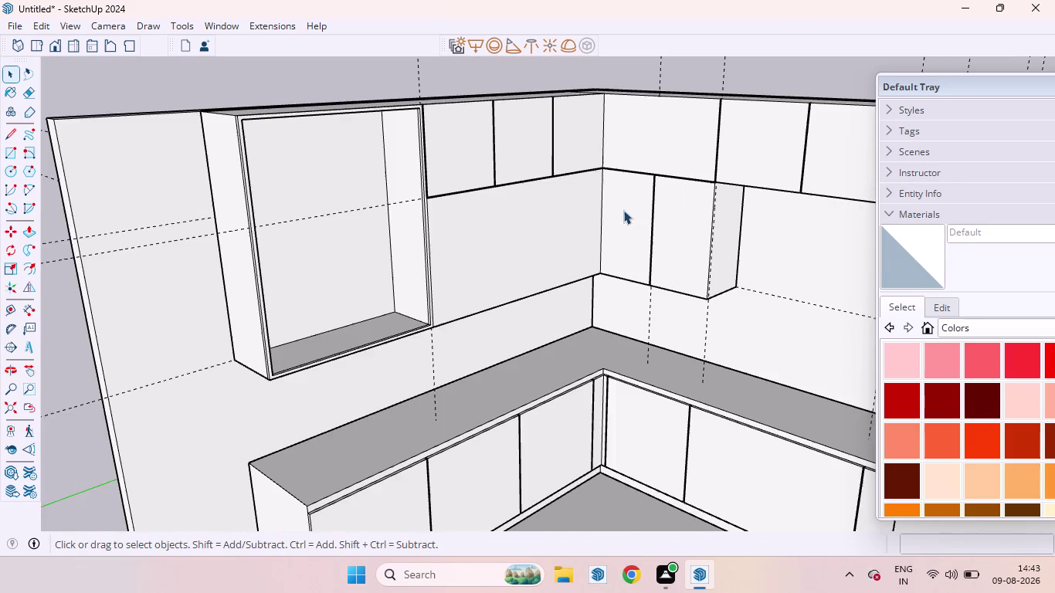
middle_drag(605, 234, 663, 232)
scroll(up, 3)
scroll(down, 3)
middle_drag(632, 230, 696, 224)
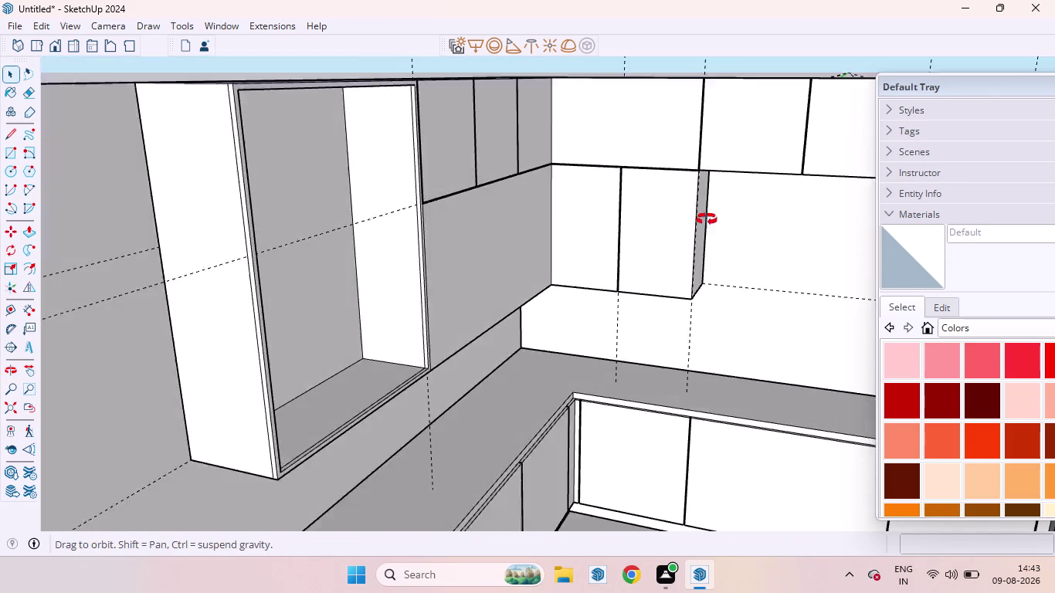
middle_drag(695, 224, 748, 214)
scroll(up, 3)
scroll(down, 3)
Copy the inner corner edge of the lower panels 6 mm across the panel.
scroll(up, 3)
click(539, 202)
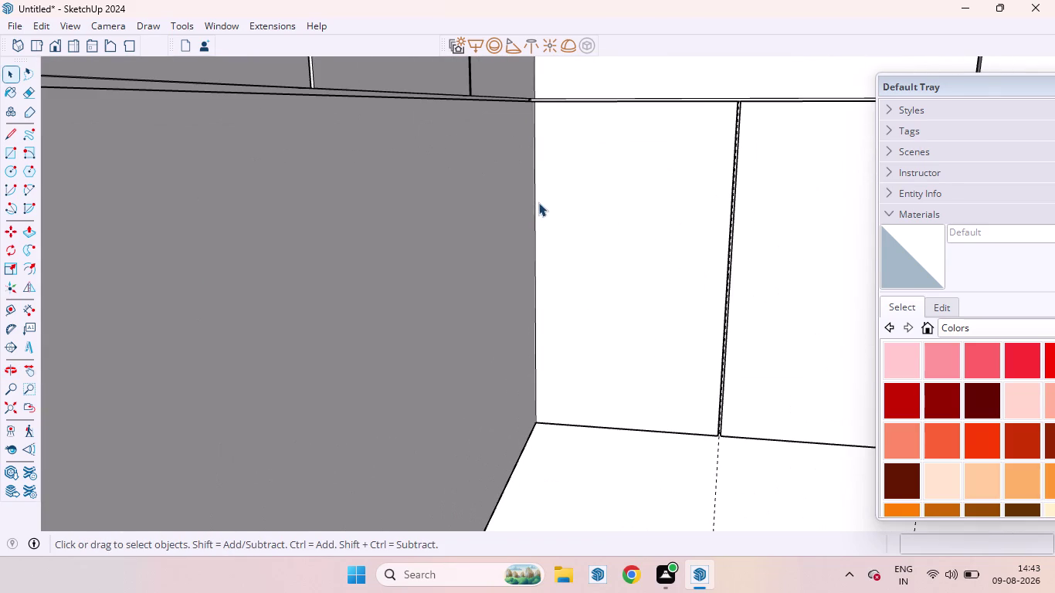
click(535, 215)
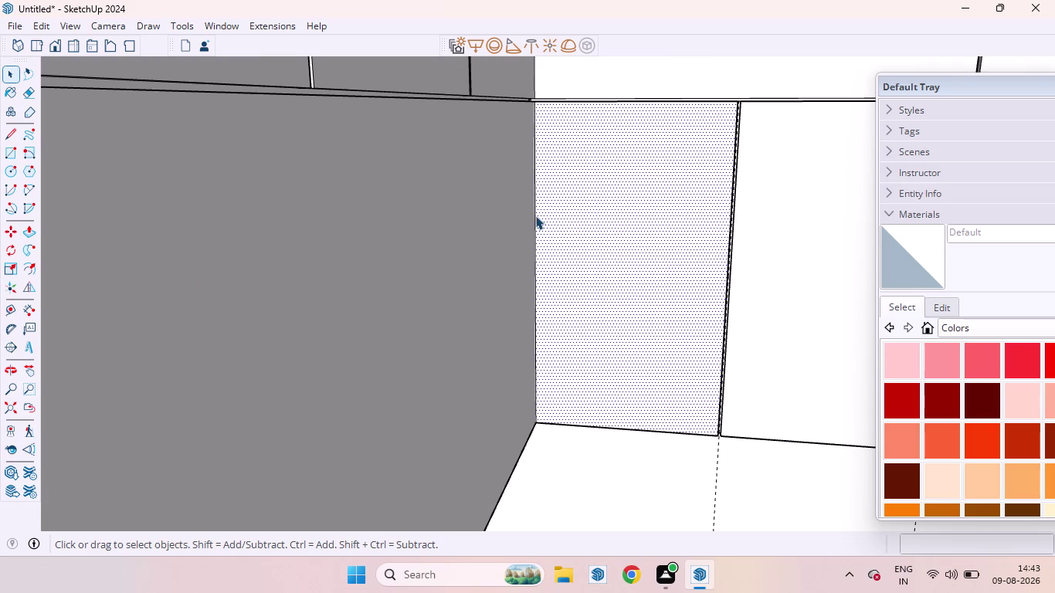
key(m)
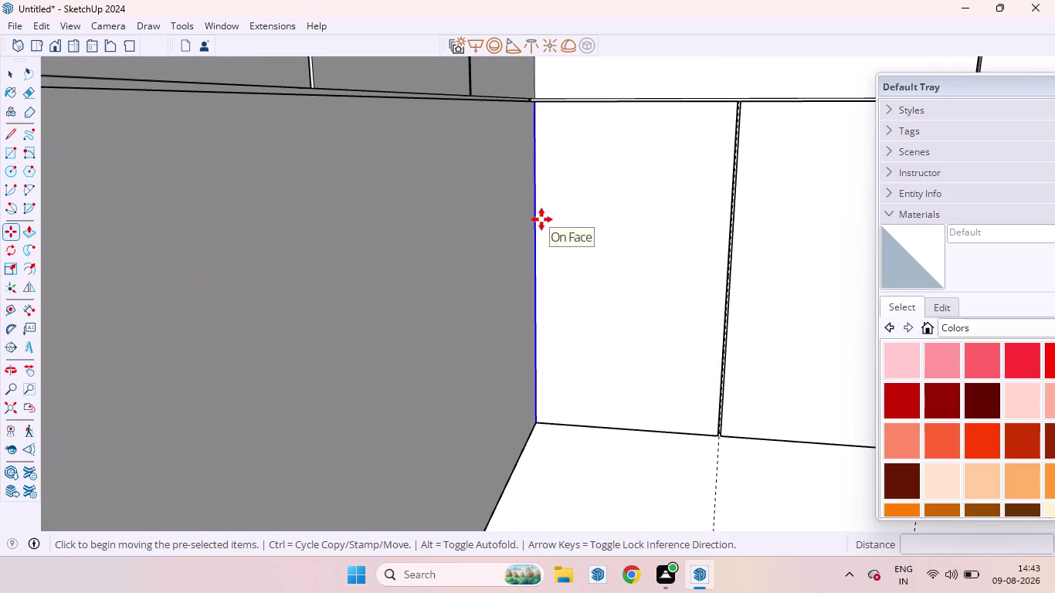
click(541, 219)
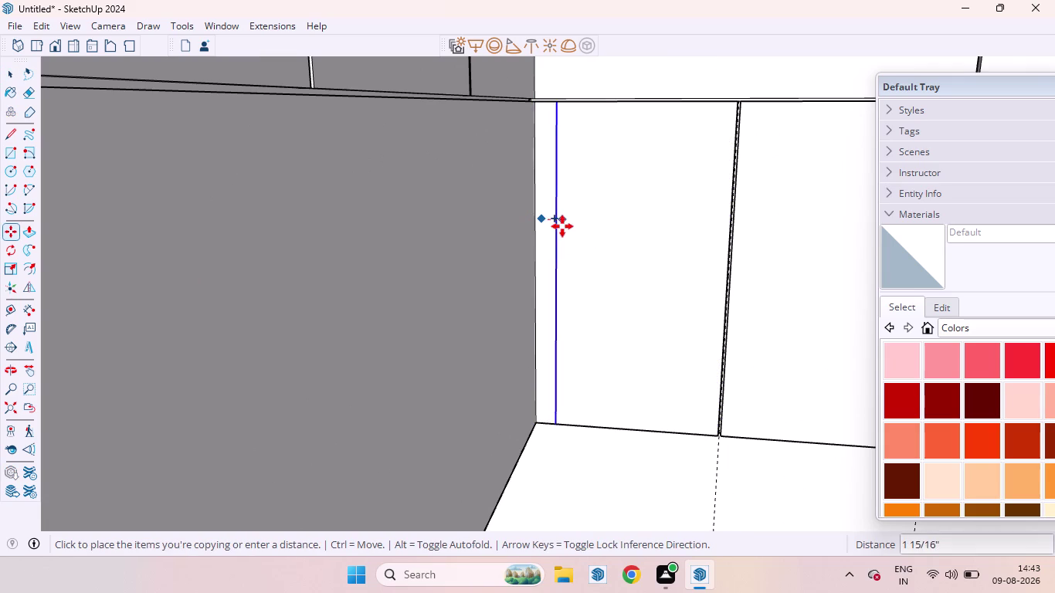
text(6)
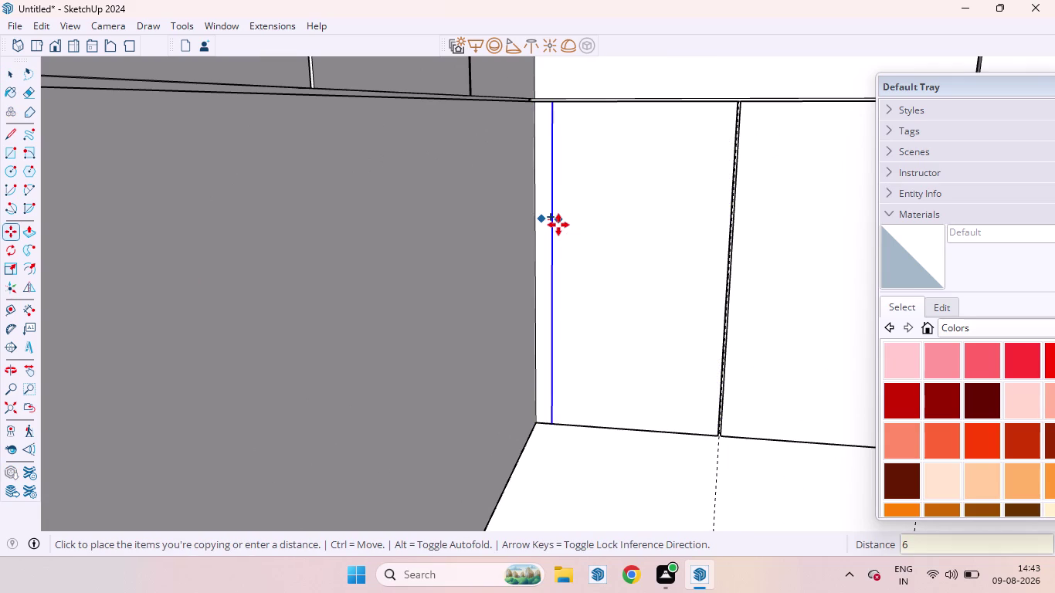
text(MM)
key(Return)
key(space)
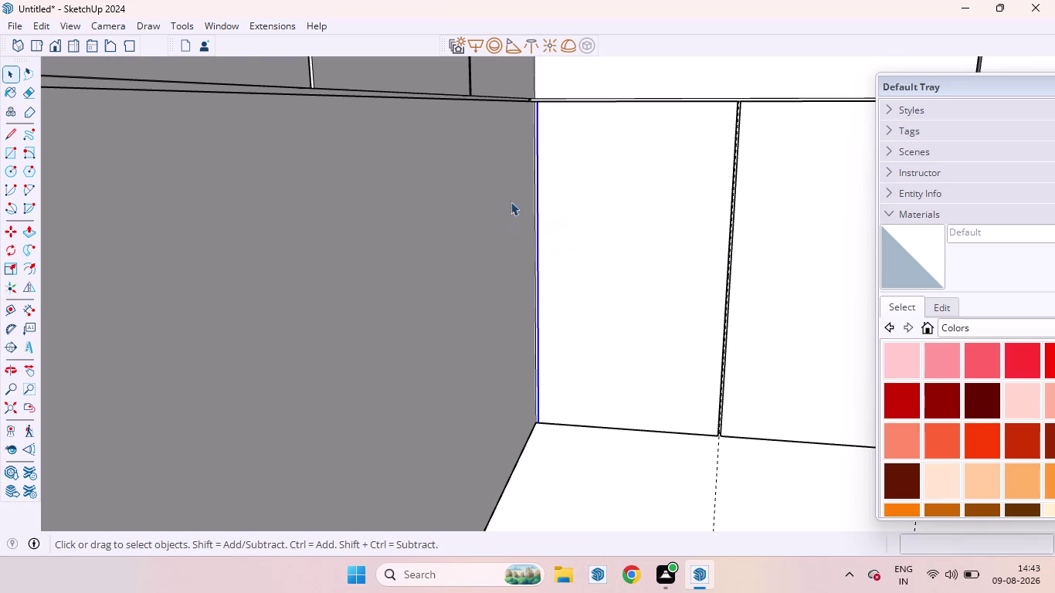
Recess the corner strip to groove depth and inspect where the grooves meet.
scroll(up, 3)
click(531, 162)
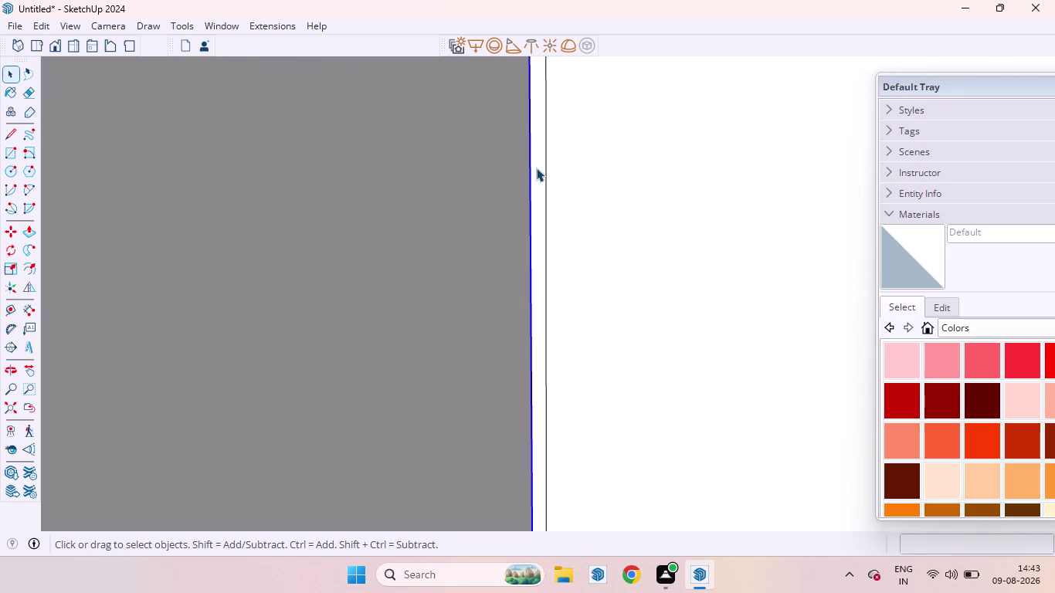
click(536, 167)
key(p)
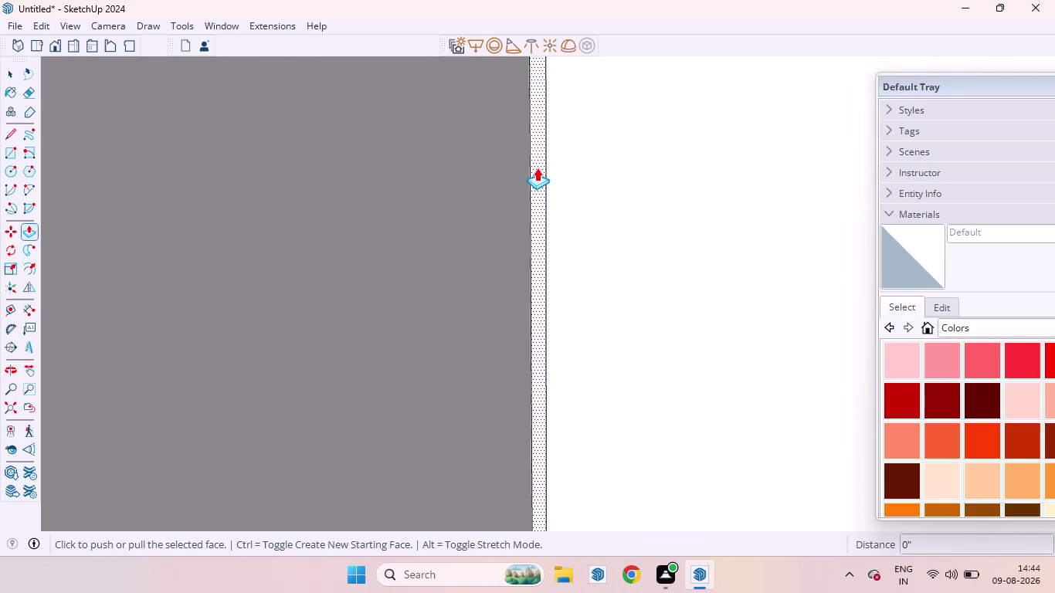
double_click(537, 167)
key(space)
scroll(down, 3)
scroll(down, 3)
scroll(up, 3)
scroll(down, 3)
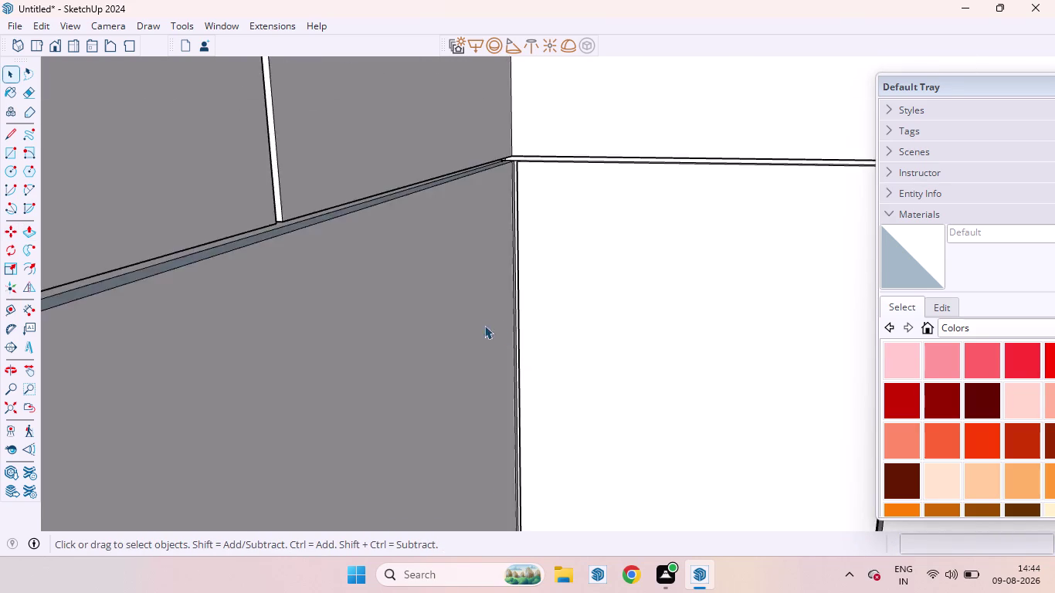
scroll(down, 3)
scroll(down, 3)
middle_drag(510, 315, 449, 286)
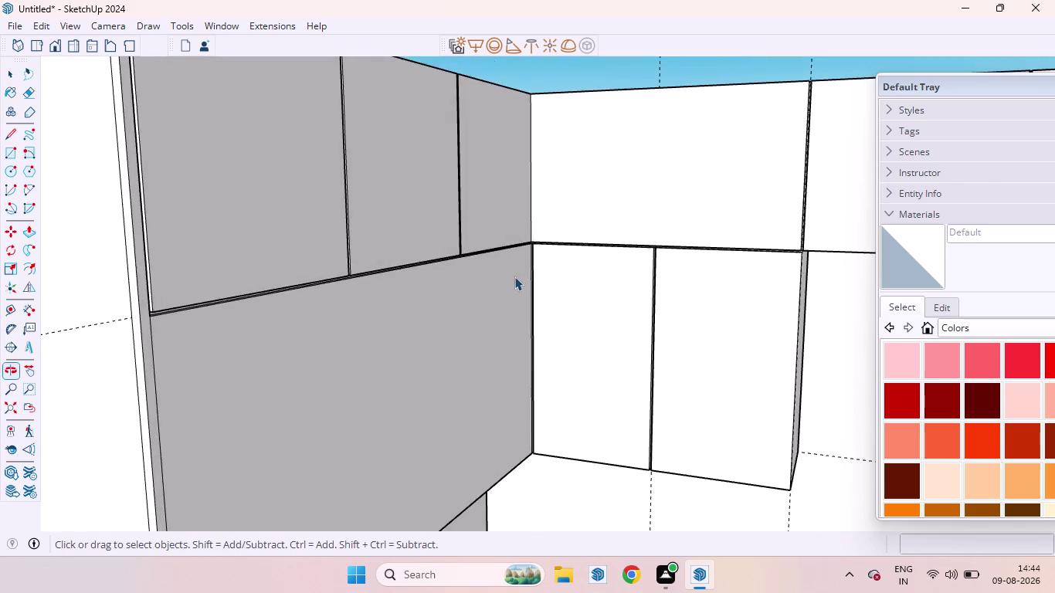
scroll(up, 3)
middle_drag(570, 218, 534, 265)
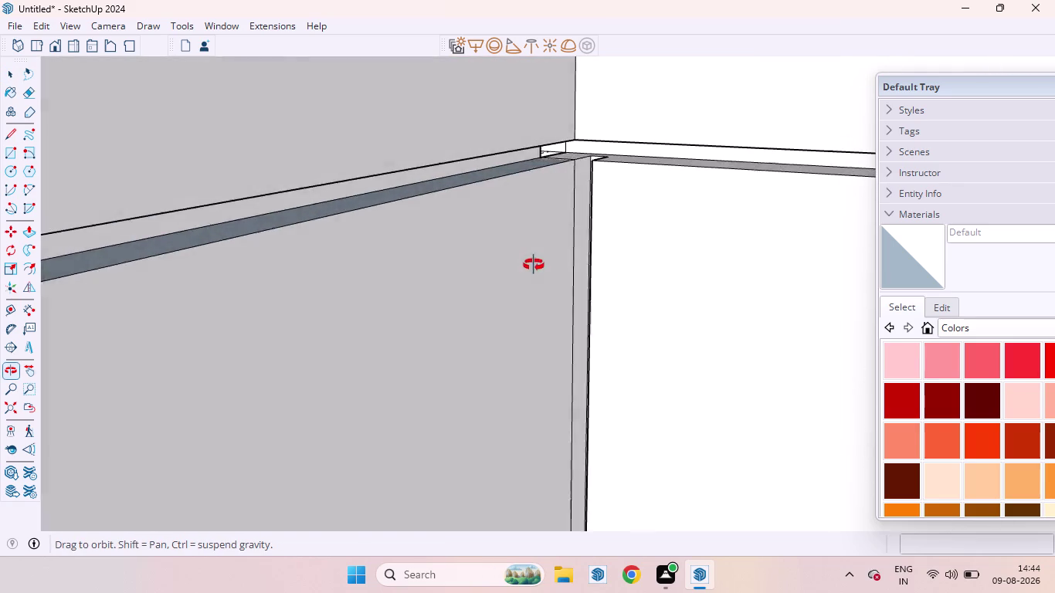
middle_drag(534, 265, 492, 302)
scroll(up, 3)
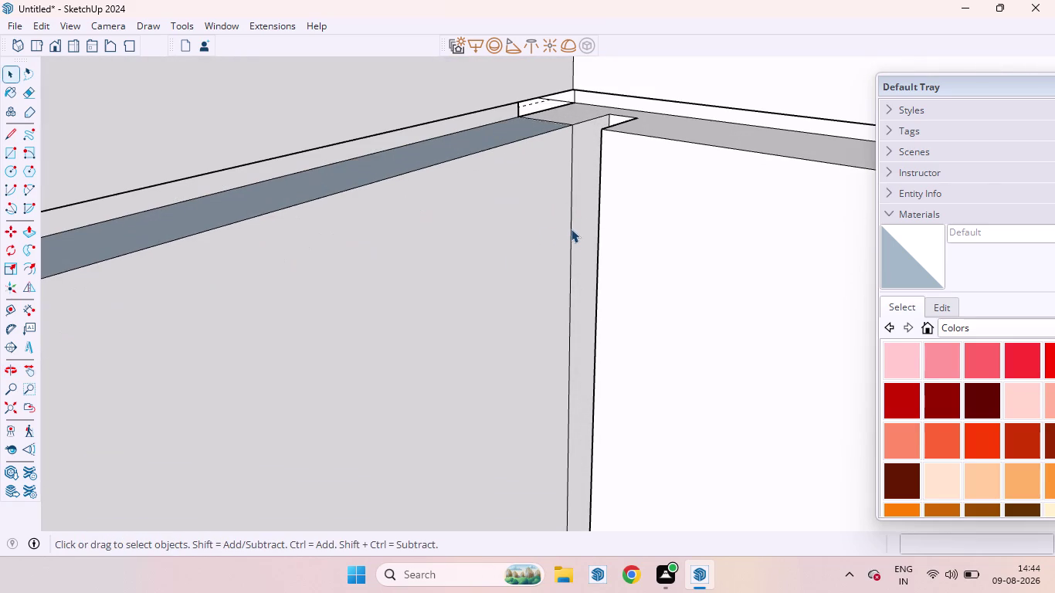
Delete the selected geometry near the upper corner.
click(570, 230)
key(Delete)
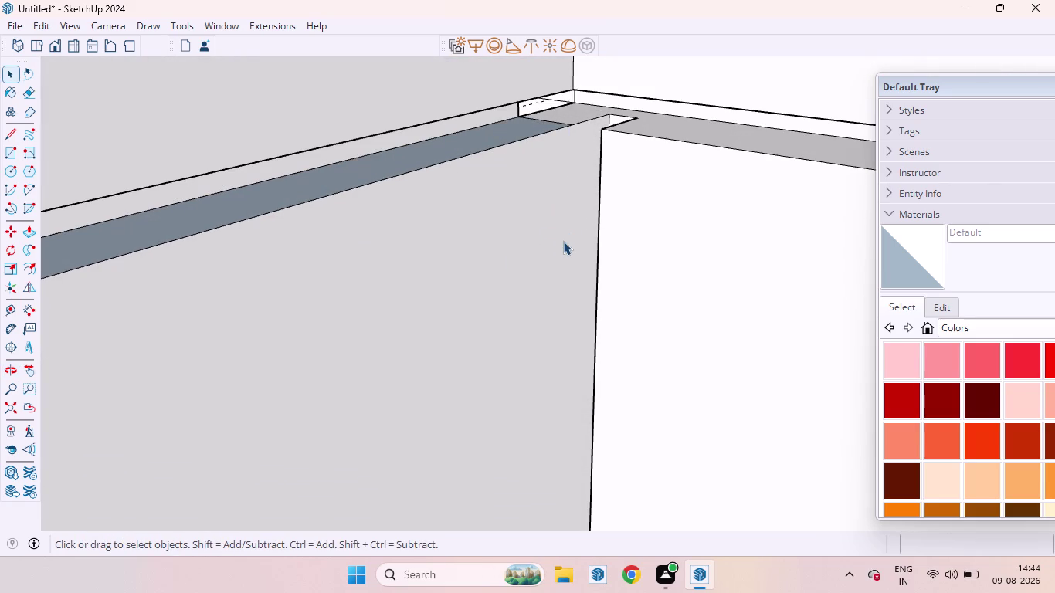
scroll(down, 3)
scroll(down, 3)
scroll(down, 3)
scroll(down, 3)
scroll(down, 3)
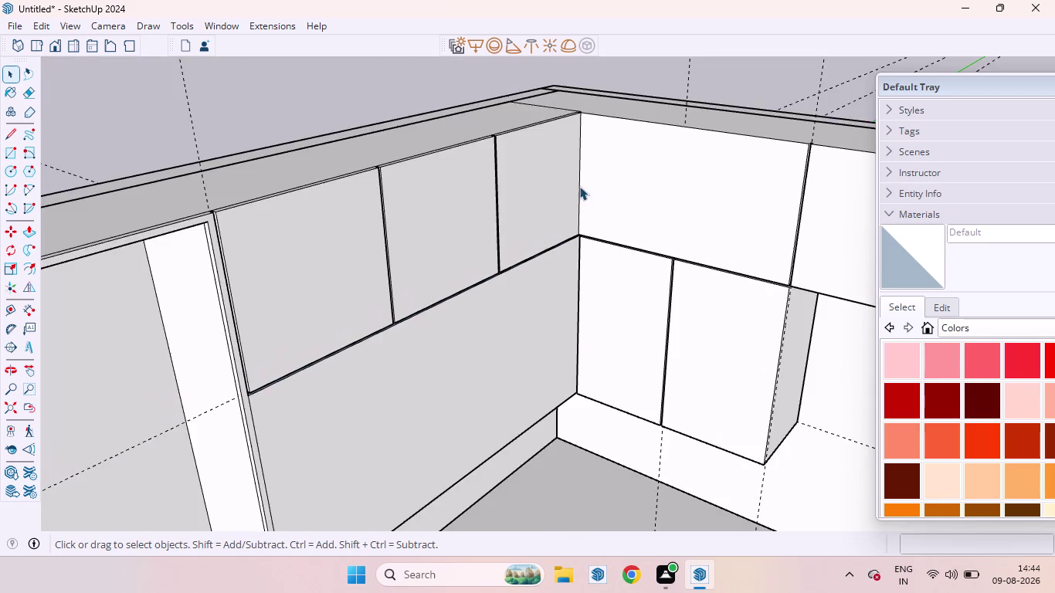
scroll(up, 3)
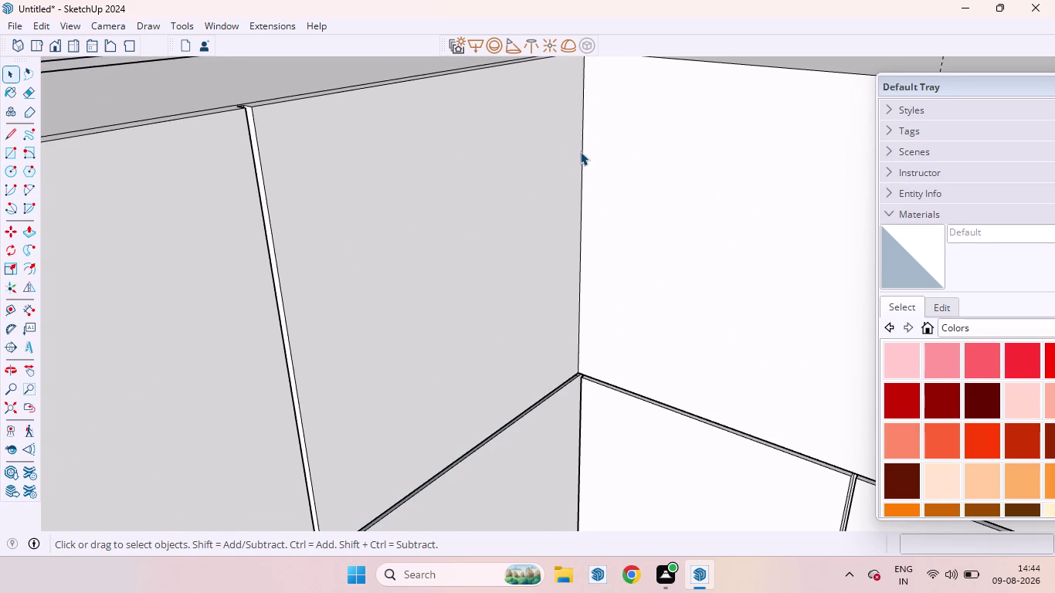
Copy the upper inner corner edge 6 mm onto the white panel.
click(580, 151)
key(m)
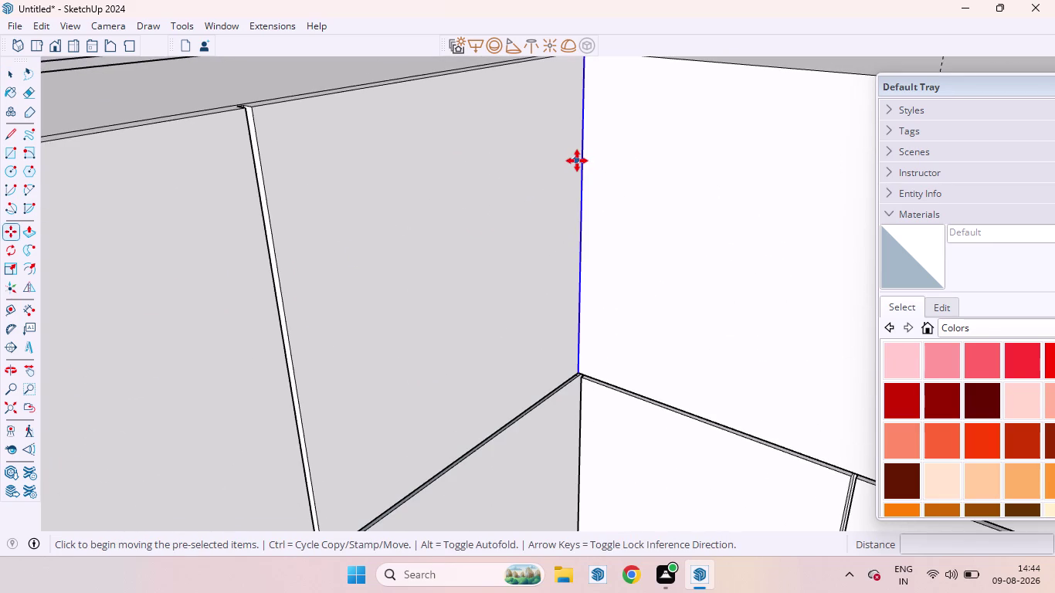
click(577, 161)
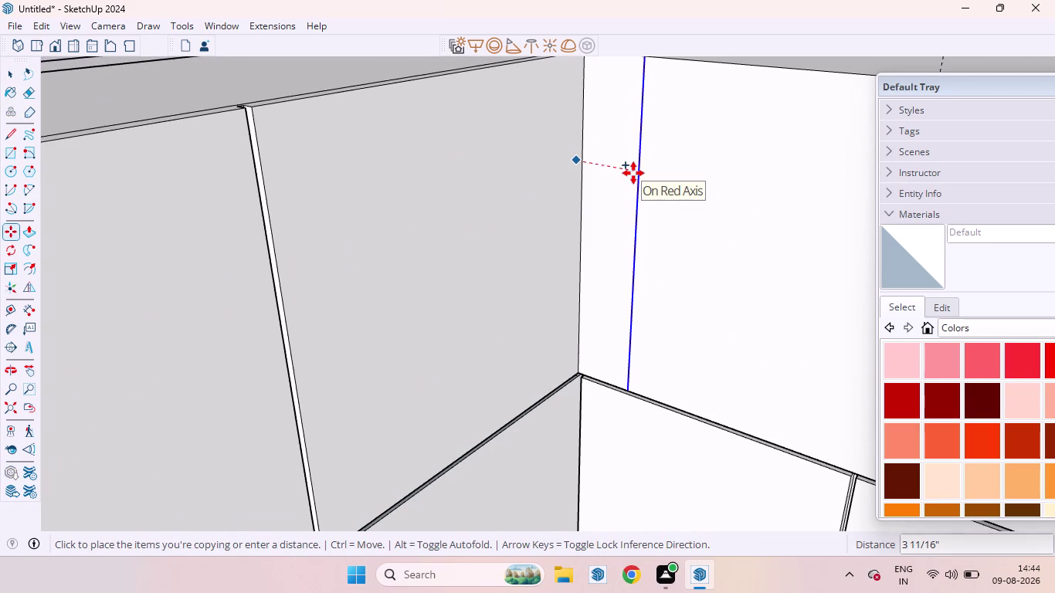
text(6MM)
key(Return)
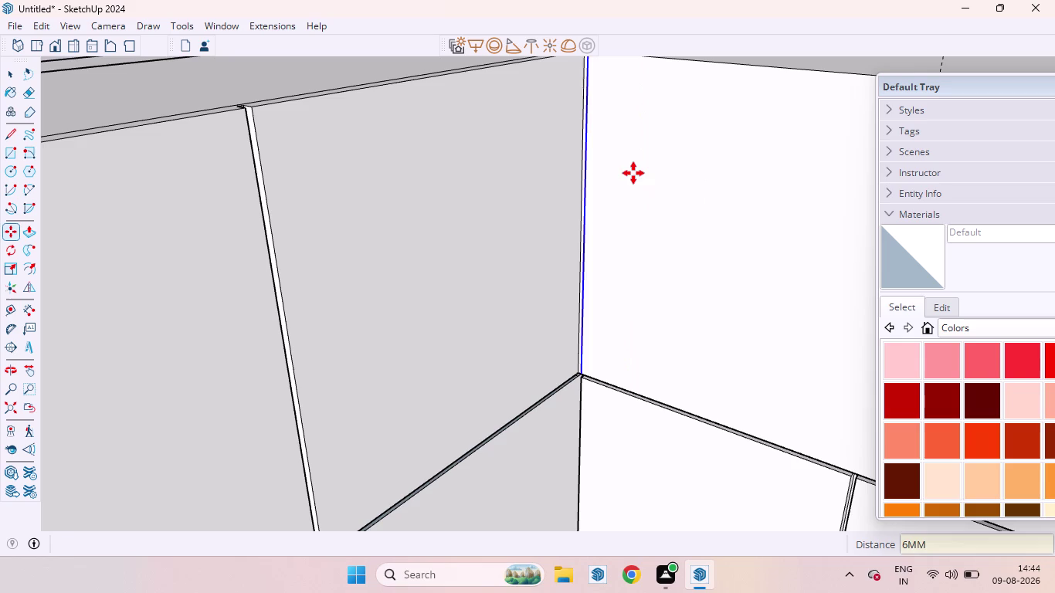
key(p)
Push the panel face back by the previous groove depth.
scroll(up, 3)
scroll(down, 3)
scroll(up, 3)
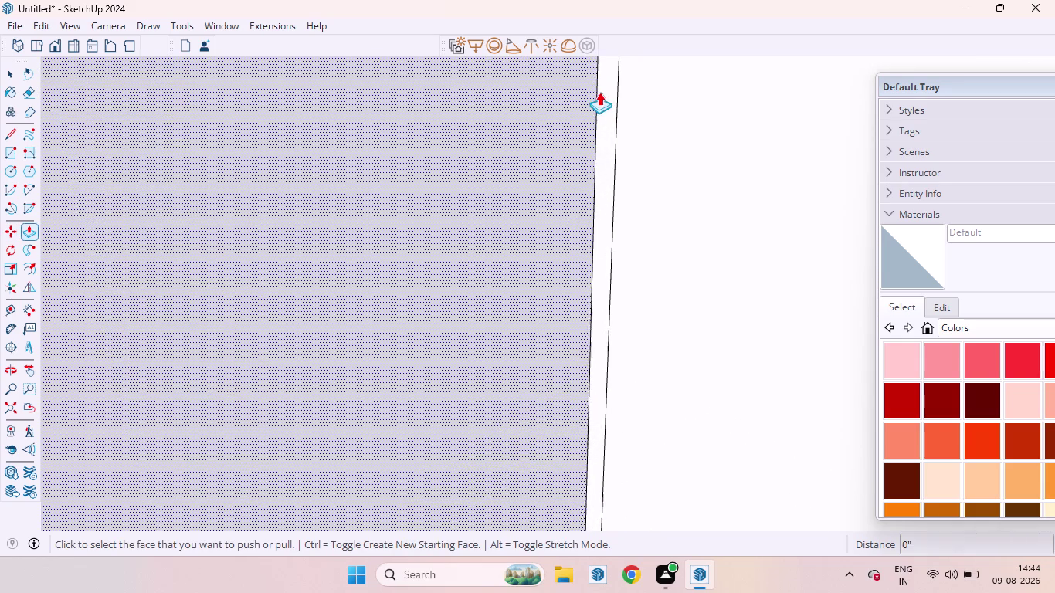
scroll(up, 3)
double_click(604, 86)
scroll(up, 3)
scroll(down, 3)
scroll(down, 3)
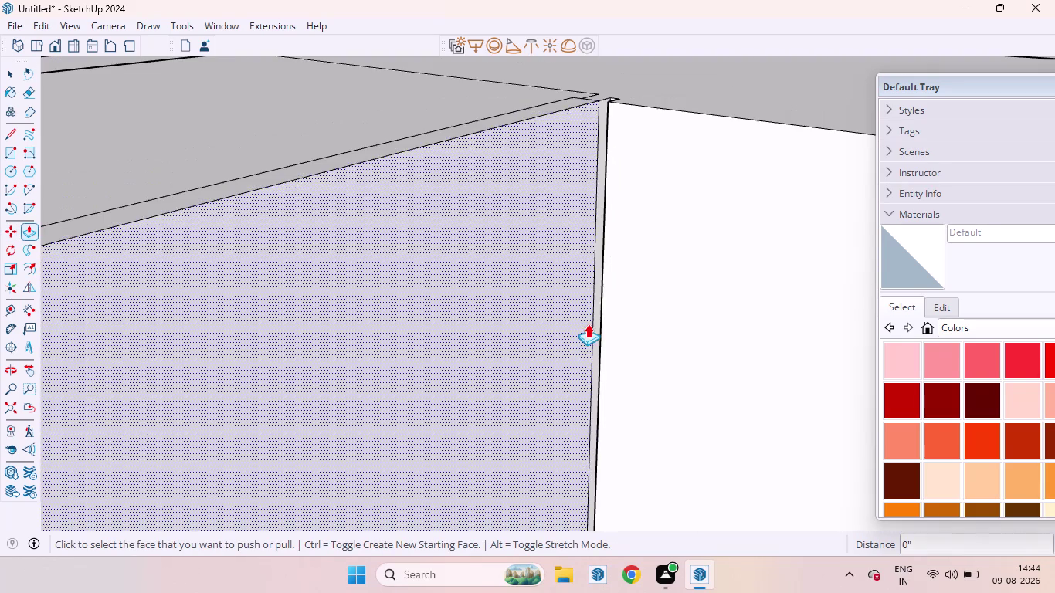
key(space)
Delete a stray element and orbit to inspect the grooves between panels.
scroll(up, 3)
click(596, 139)
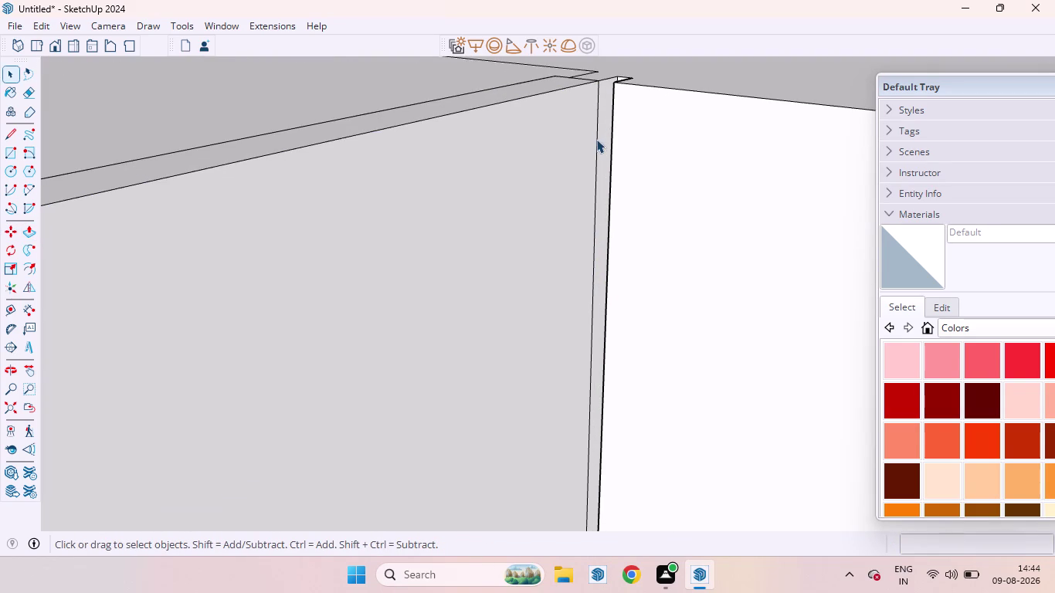
key(Delete)
scroll(down, 3)
scroll(down, 3)
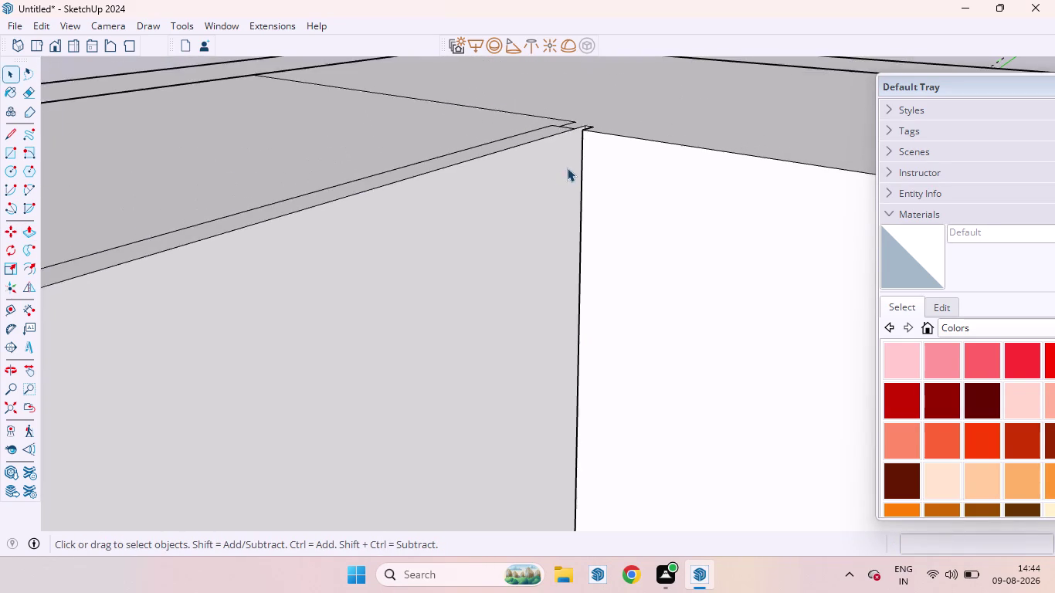
scroll(down, 3)
scroll(down, 3)
scroll(down, 3)
scroll(up, 3)
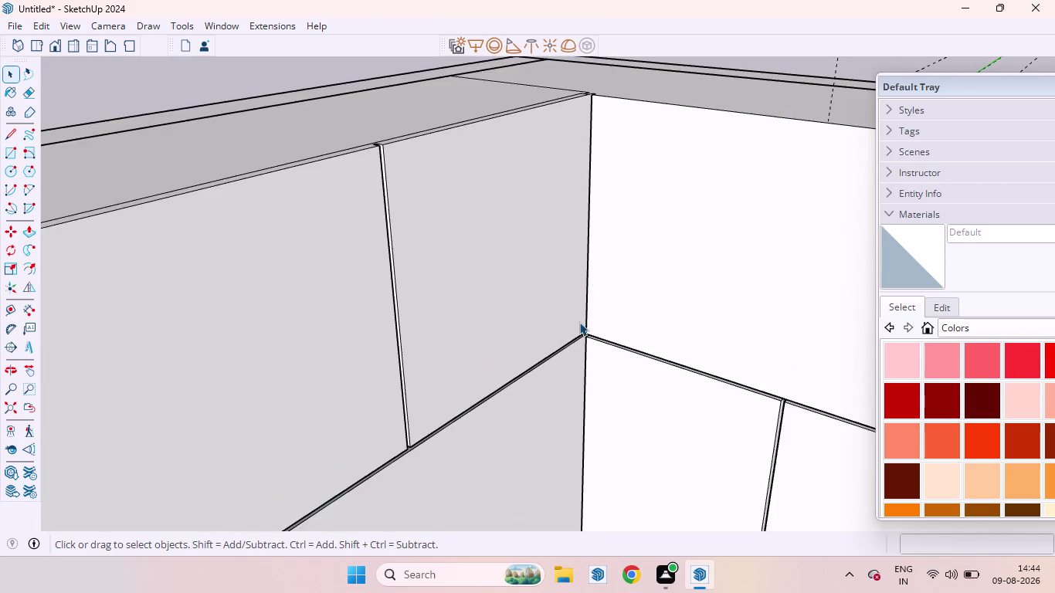
middle_drag(579, 322, 685, 194)
scroll(down, 3)
scroll(down, 3)
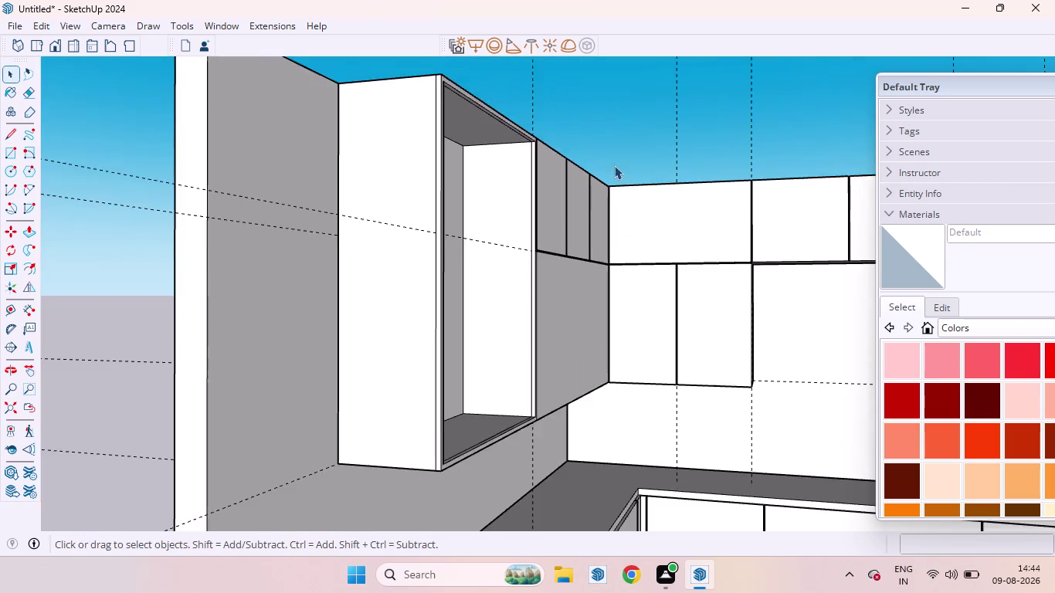
scroll(down, 3)
scroll(up, 3)
scroll(up, 3)
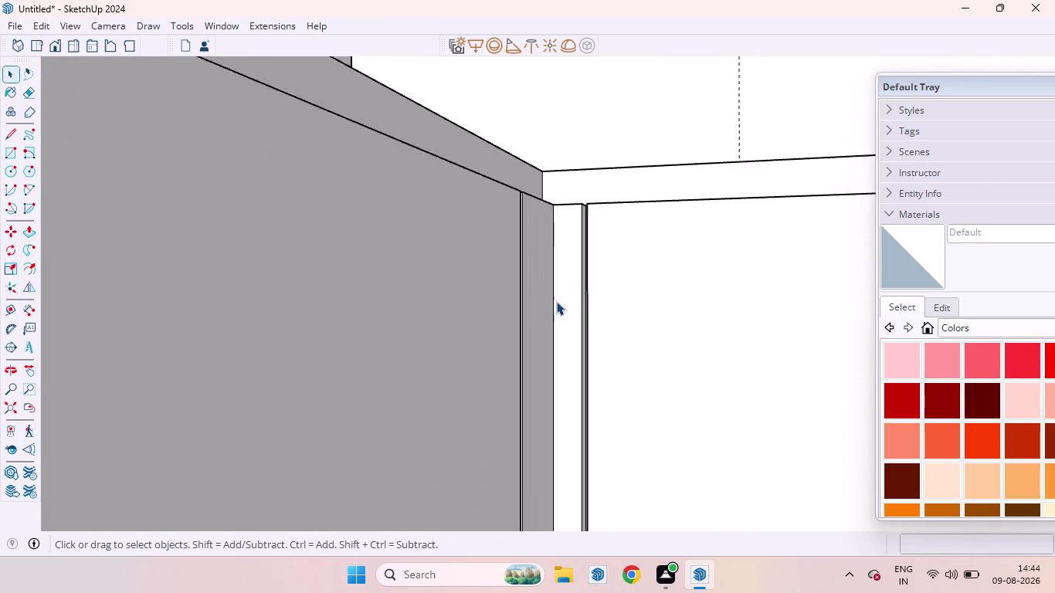
Copy the corner strip's edge 6 mm over to split off a thin strip.
scroll(up, 3)
scroll(up, 3)
scroll(down, 3)
middle_drag(557, 273, 556, 415)
scroll(up, 3)
click(553, 238)
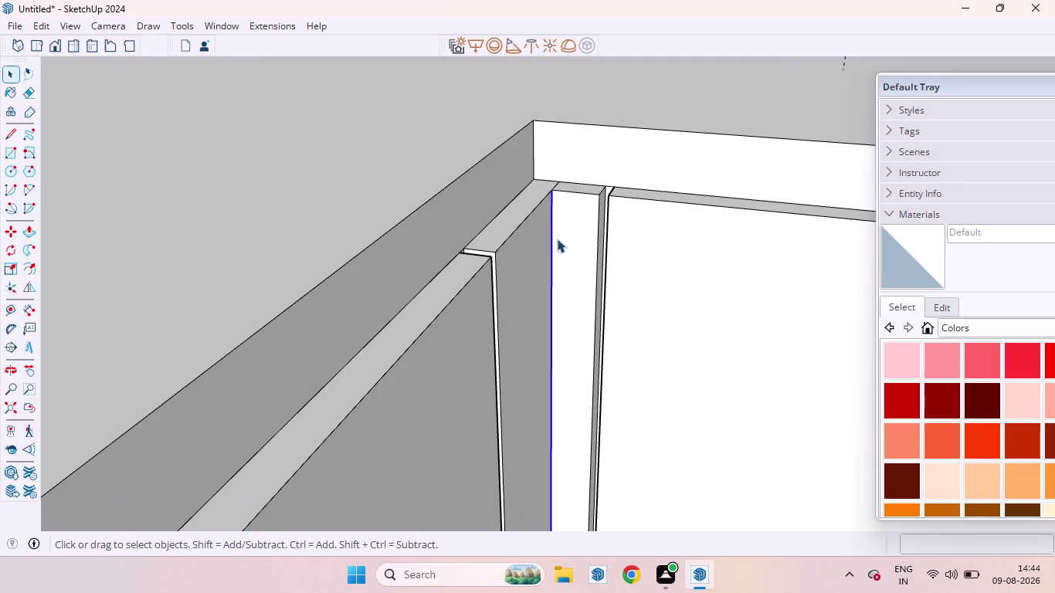
key(m)
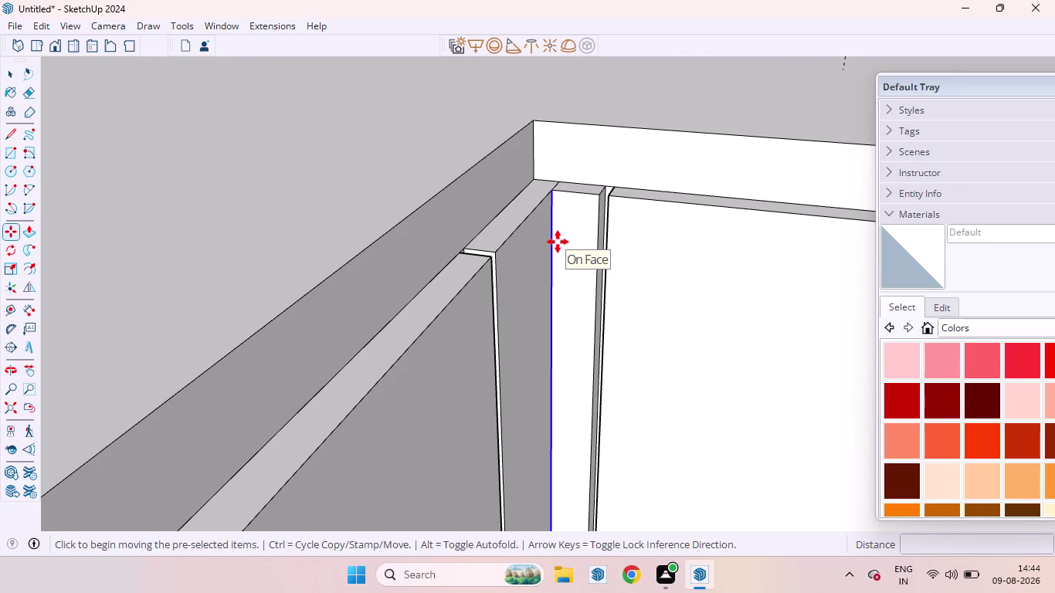
click(558, 242)
text(6)
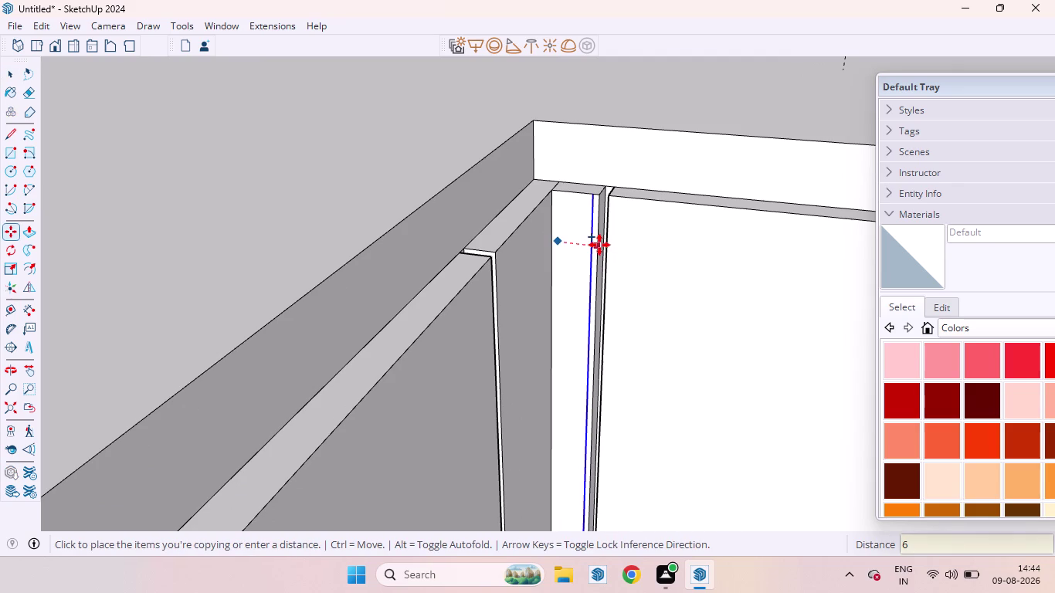
text(MM)
key(Return)
Push the new 6 mm strip in by the previous depth to form a groove.
key(p)
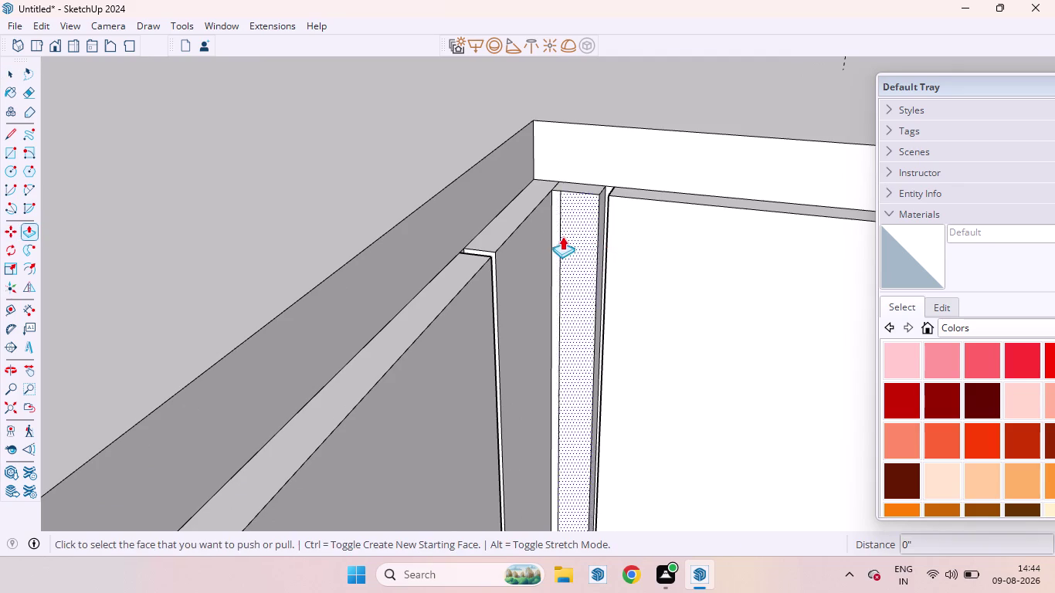
scroll(up, 3)
double_click(558, 217)
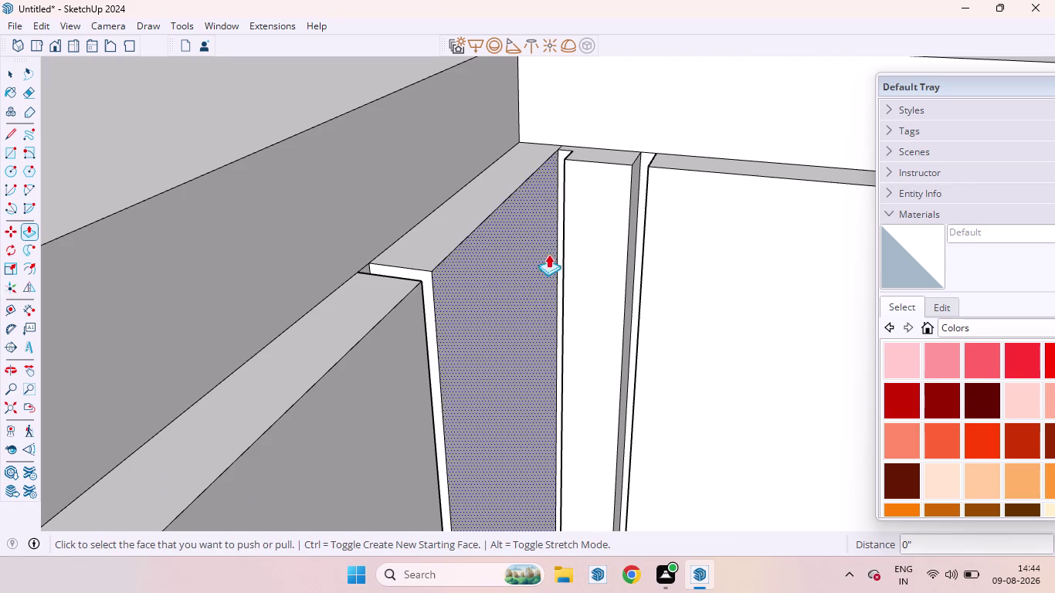
scroll(down, 3)
scroll(down, 3)
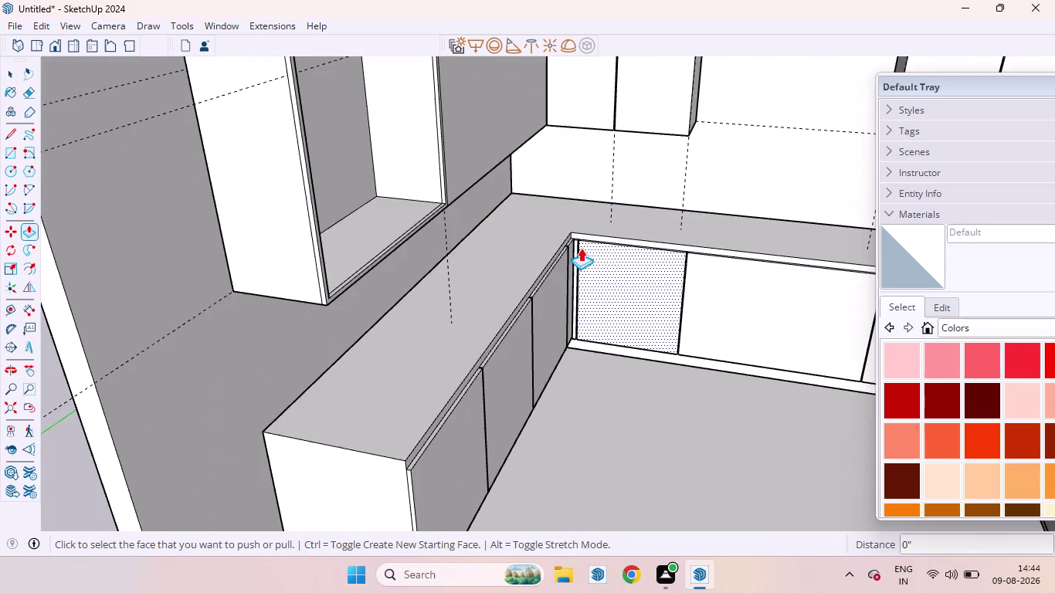
scroll(down, 3)
scroll(down, 3)
key(space)
click(311, 315)
scroll(up, 3)
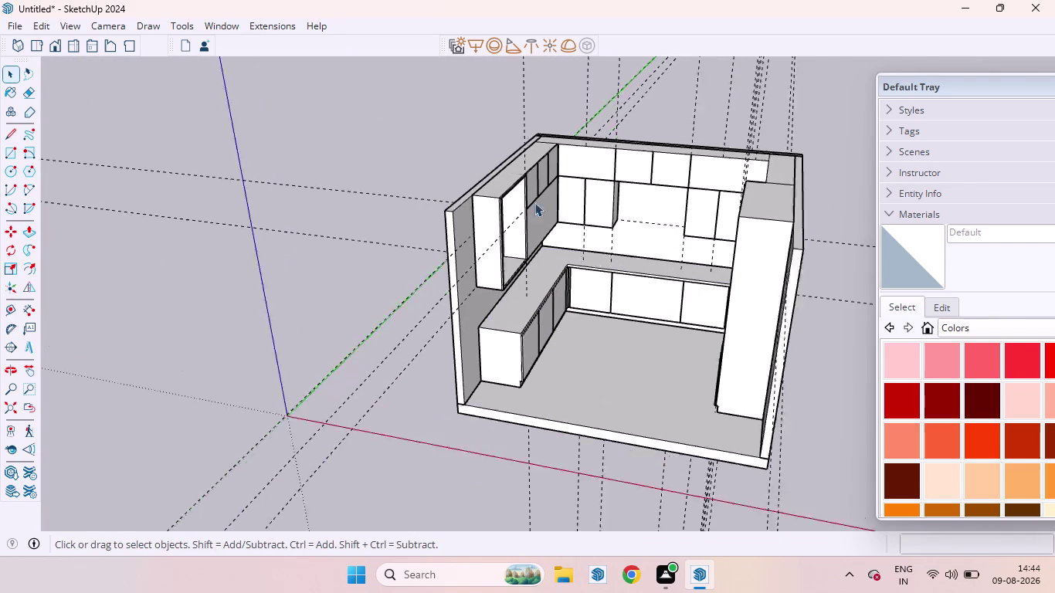
scroll(up, 3)
middle_drag(606, 116, 680, 12)
scroll(up, 3)
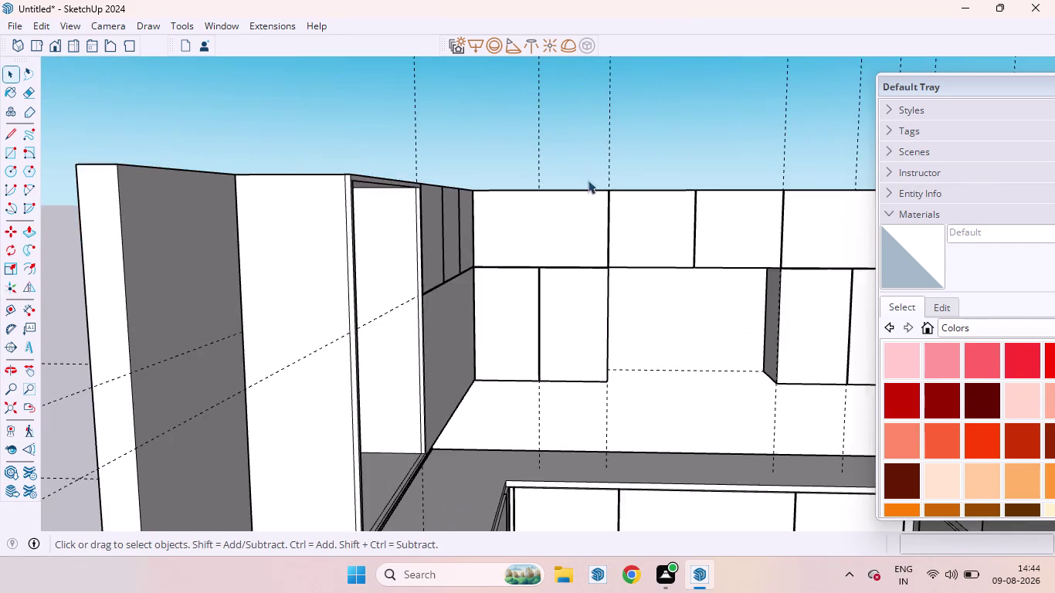
scroll(up, 3)
scroll(down, 3)
middle_drag(557, 222, 453, 253)
scroll(down, 3)
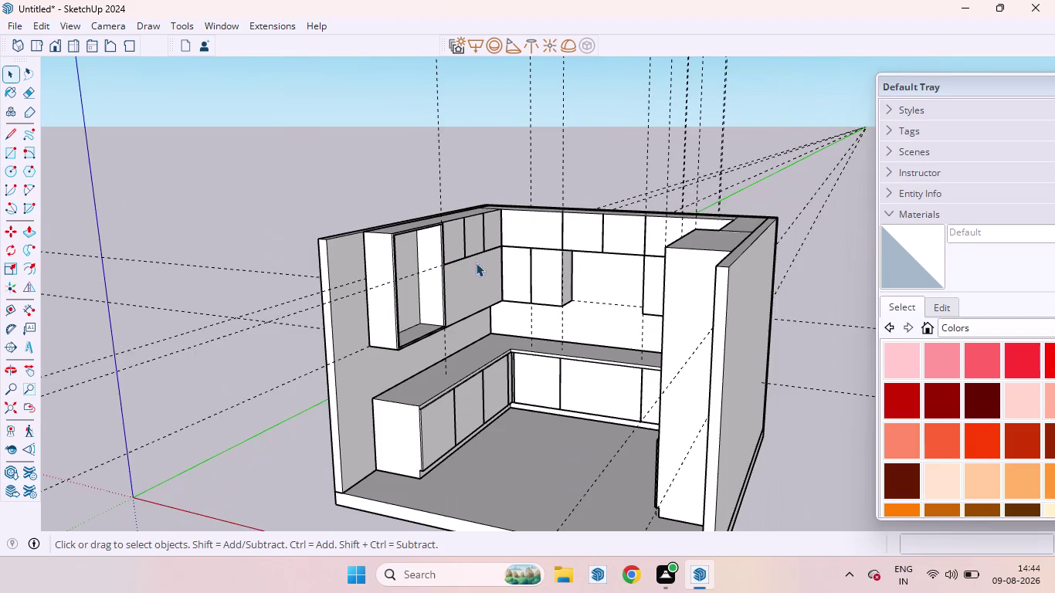
scroll(up, 3)
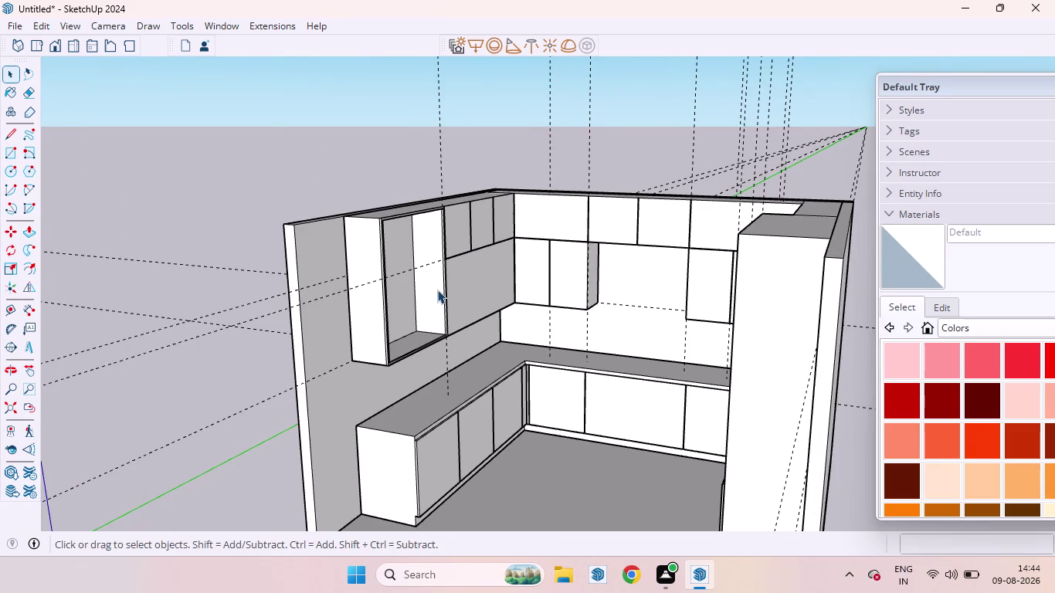
scroll(up, 3)
middle_drag(500, 275, 330, 289)
scroll(up, 3)
key(l)
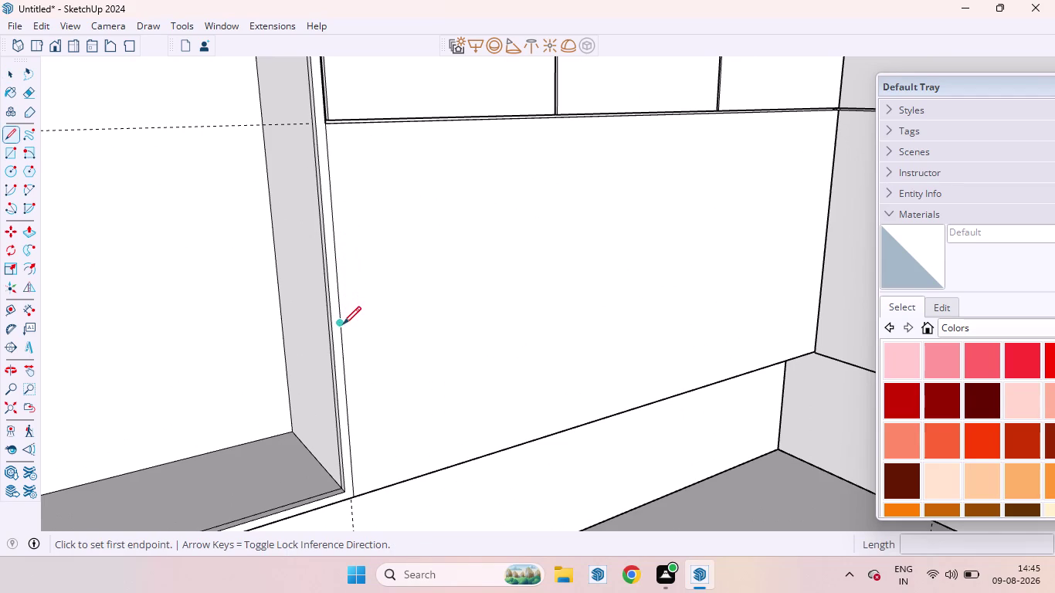
Start a horizontal line at the tall unit's edge below the upper cabinets.
click(344, 325)
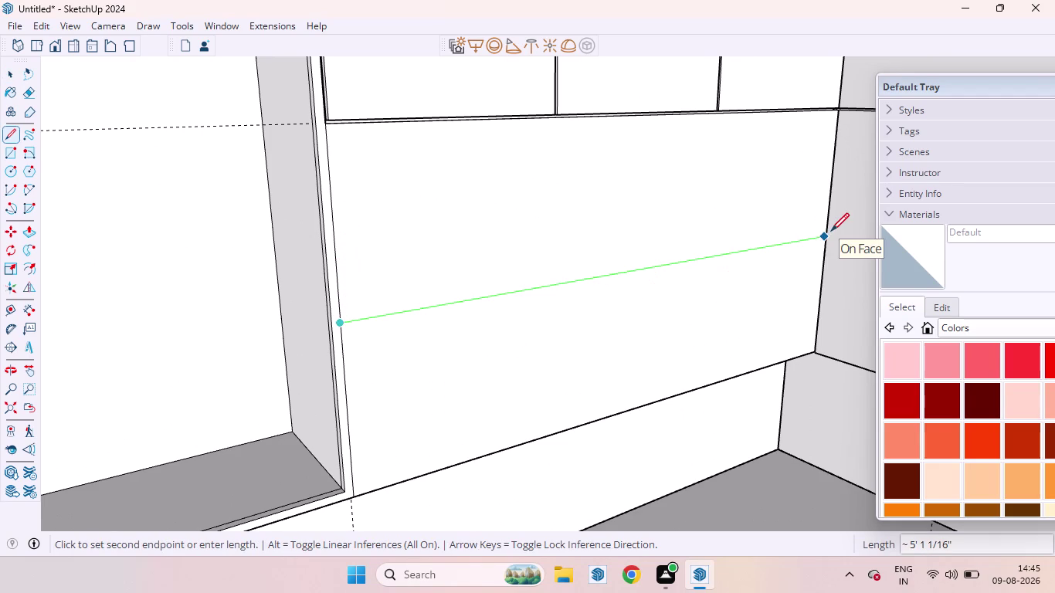
scroll(up, 3)
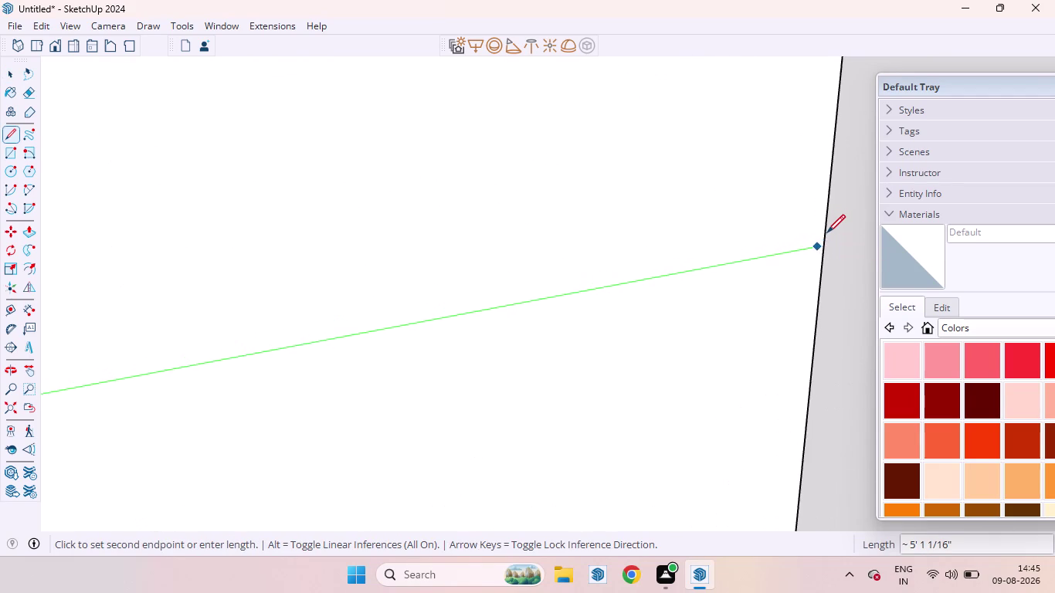
scroll(up, 3)
scroll(down, 3)
scroll(up, 3)
scroll(down, 3)
scroll(down, 3)
scroll(down, 3)
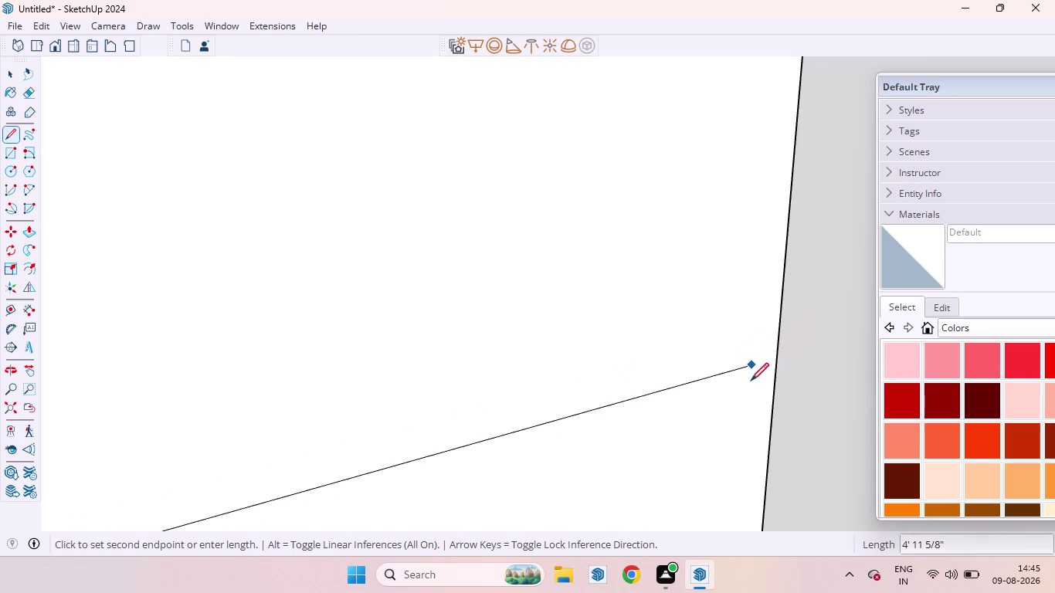
scroll(down, 3)
scroll(up, 3)
scroll(down, 3)
scroll(up, 3)
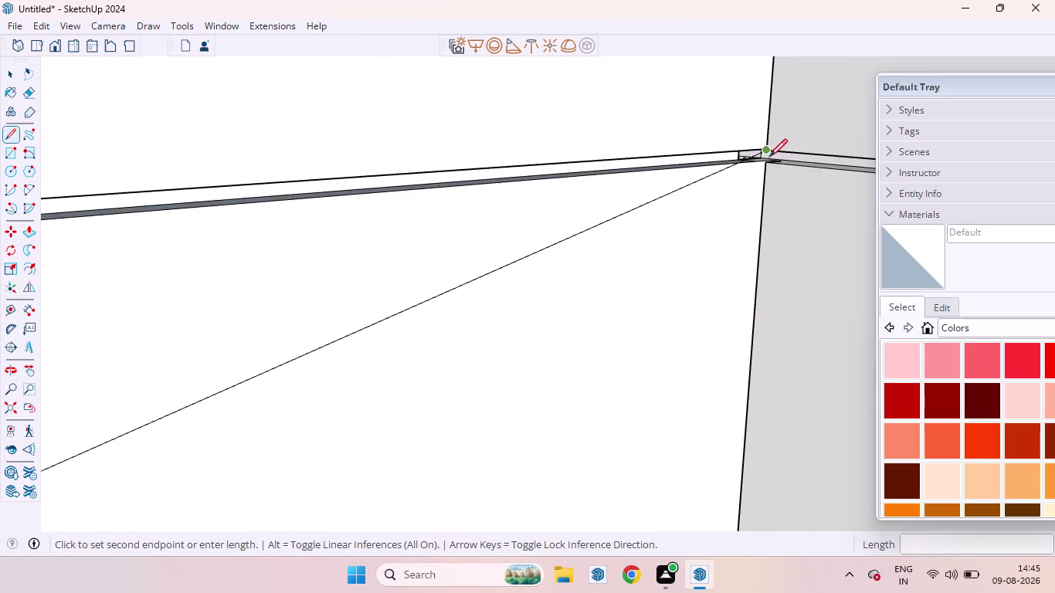
scroll(up, 3)
scroll(down, 3)
scroll(down, 3)
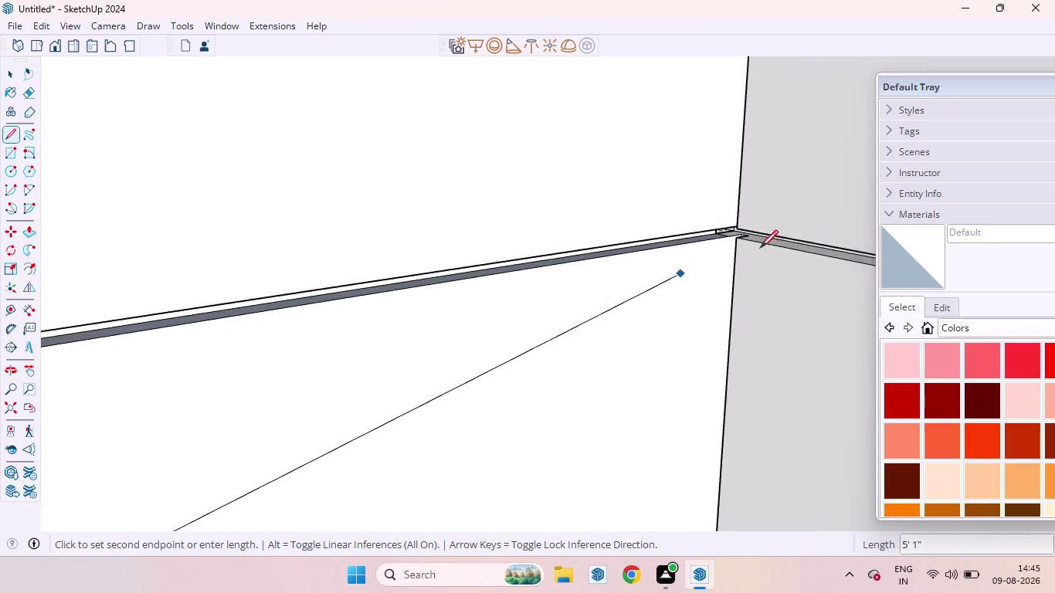
scroll(down, 3)
scroll(down, 3)
scroll(up, 3)
scroll(down, 3)
scroll(up, 3)
scroll(down, 3)
scroll(down, 3)
scroll(down, 3)
scroll(down, 3)
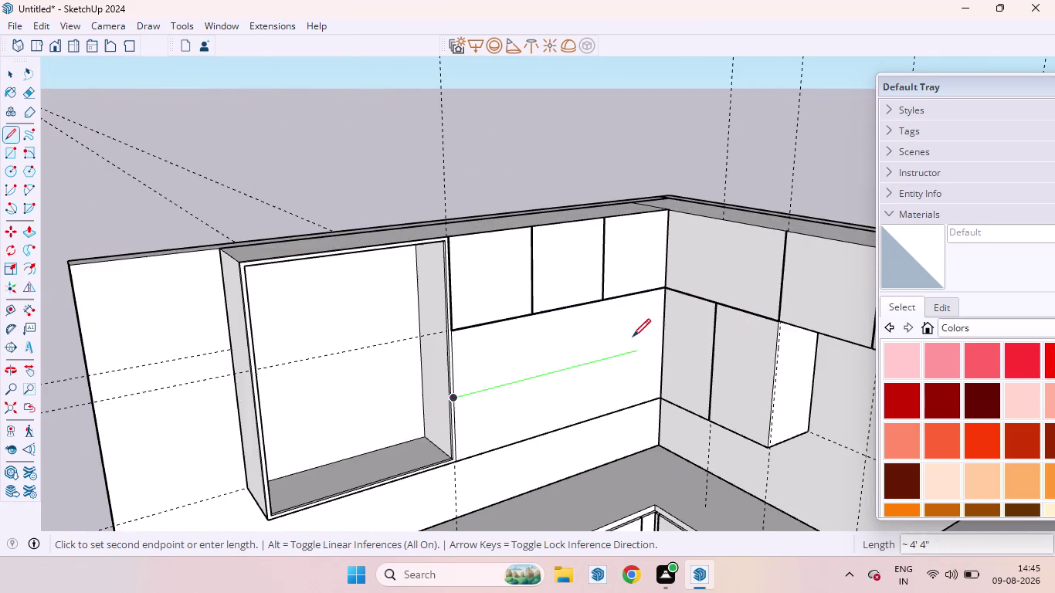
scroll(up, 3)
Orbit along the wall panel and end the line at the corner wall edge.
middle_drag(681, 347, 656, 347)
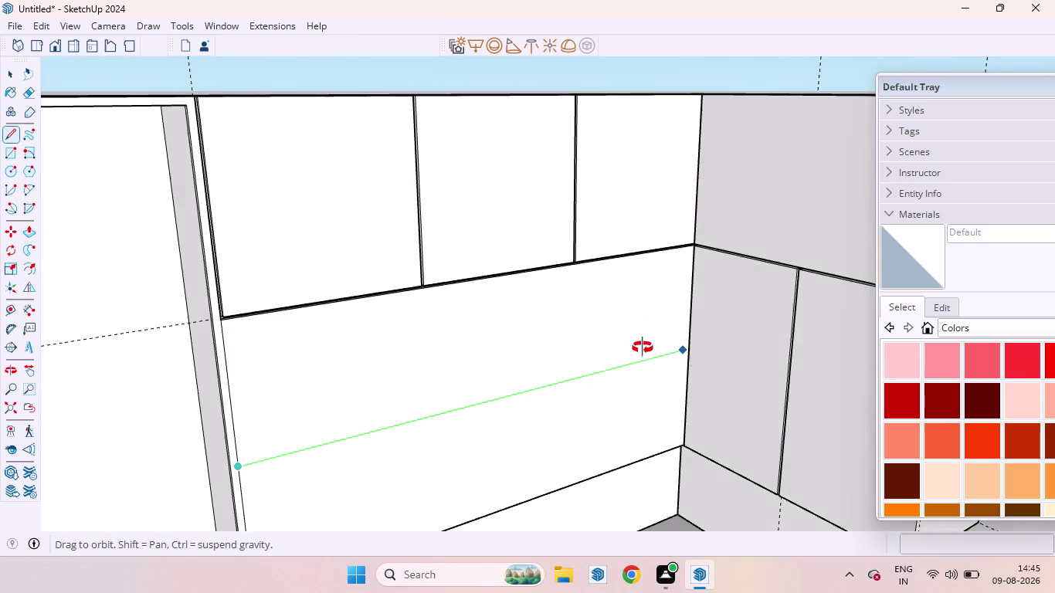
middle_drag(656, 347, 526, 319)
scroll(up, 3)
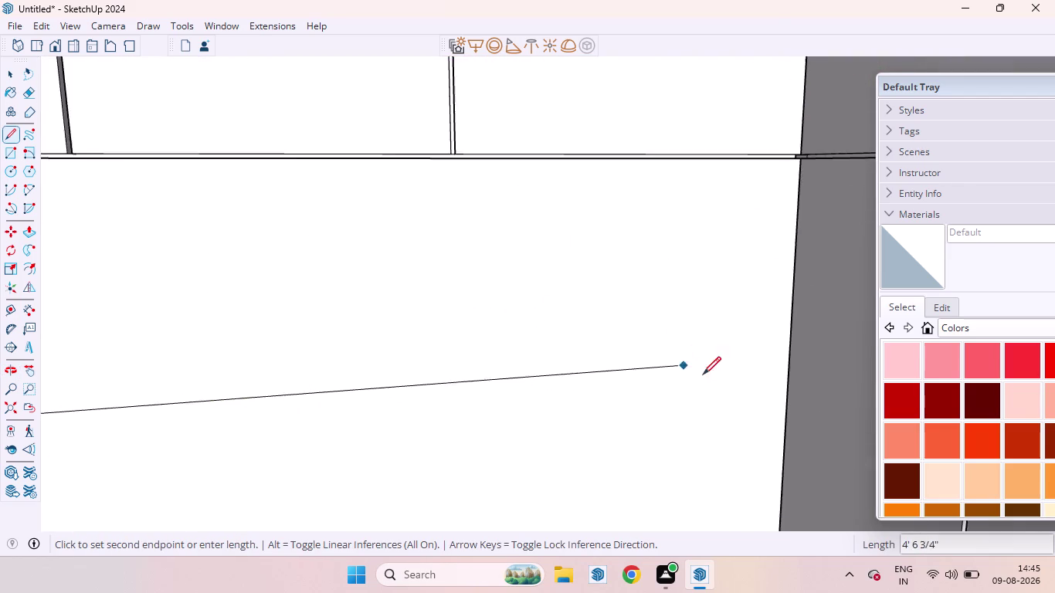
scroll(up, 3)
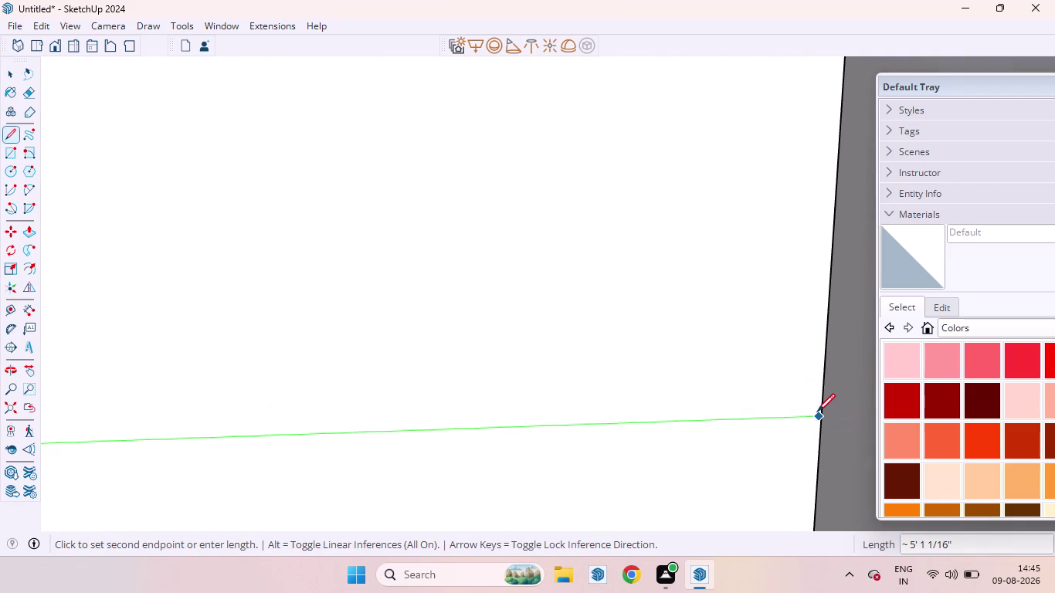
click(817, 412)
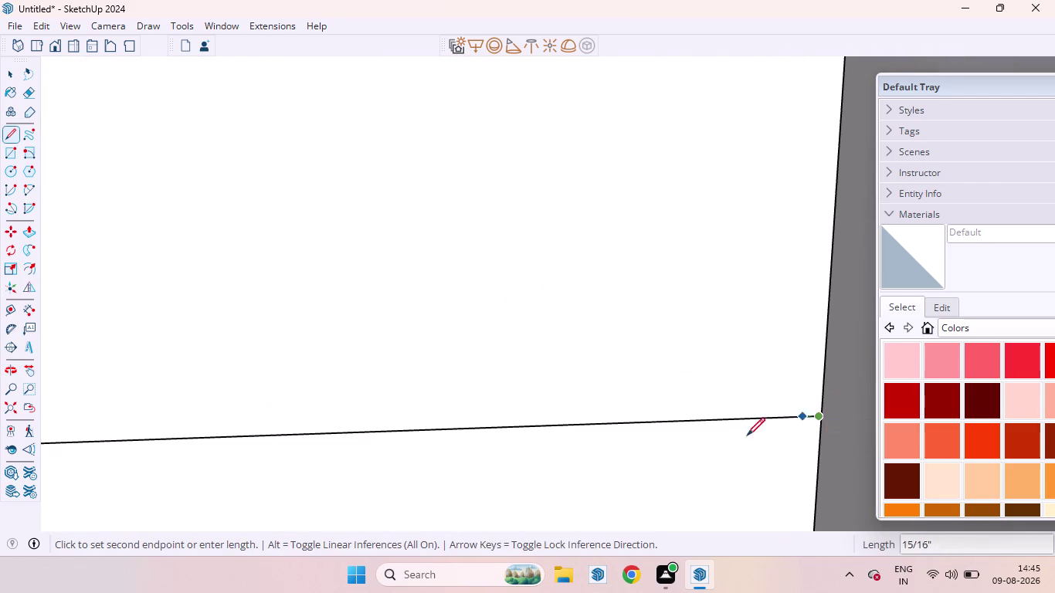
key(space)
scroll(down, 3)
scroll(down, 3)
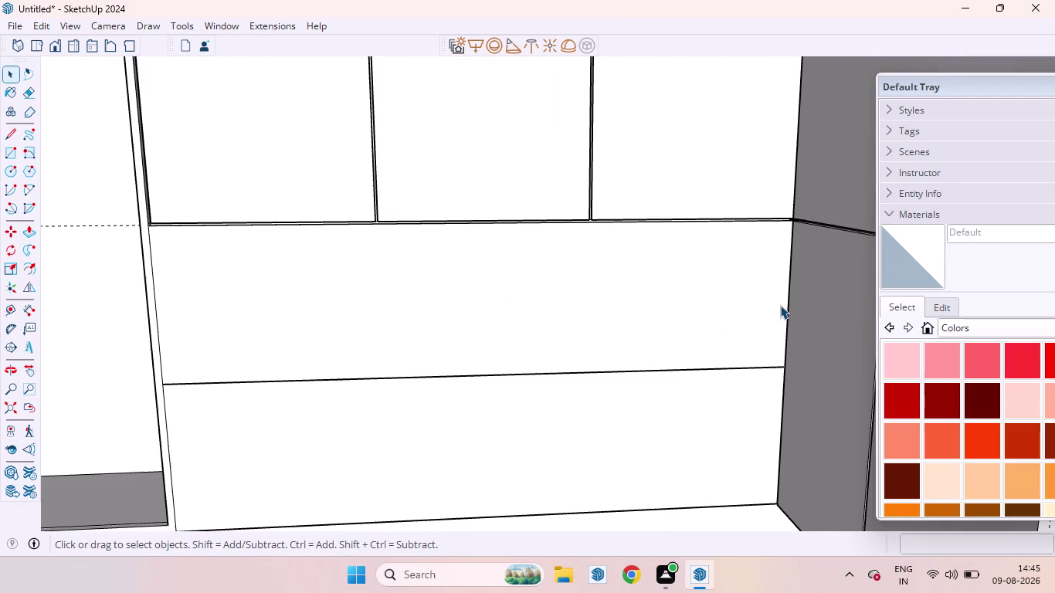
key(r)
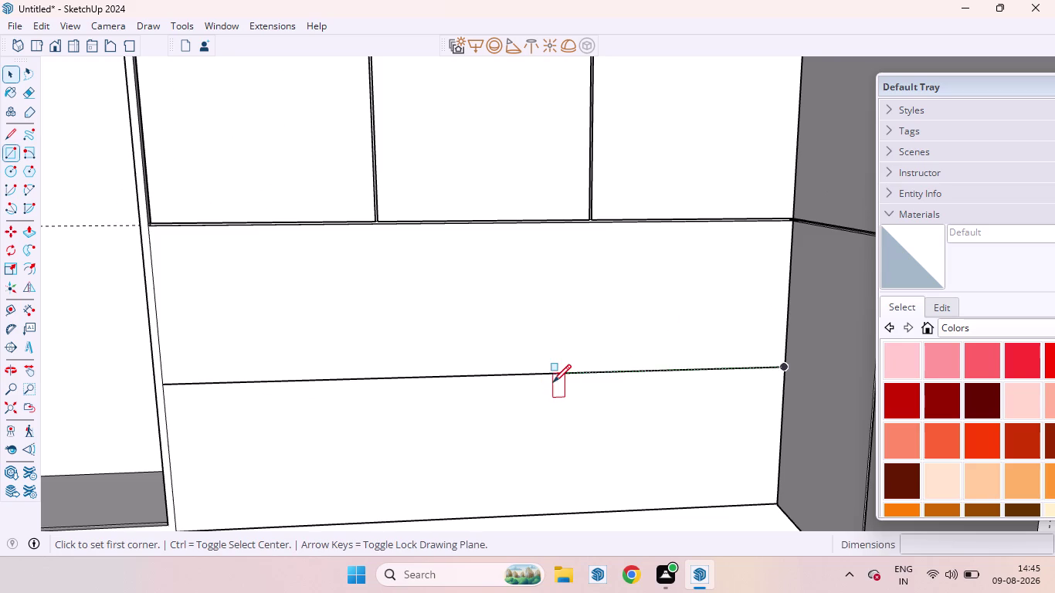
scroll(up, 3)
scroll(up, 3)
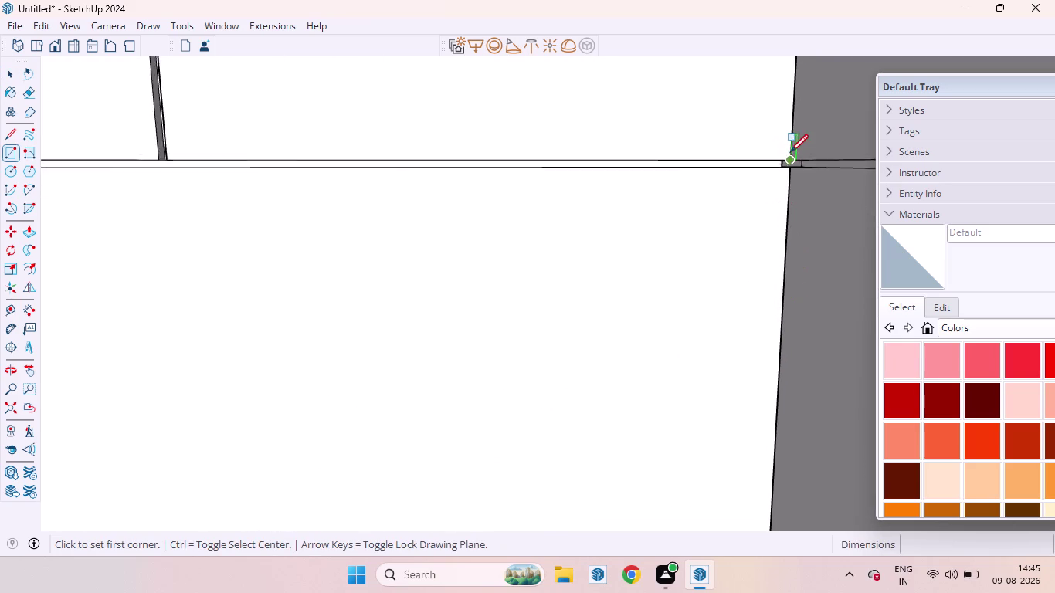
scroll(up, 3)
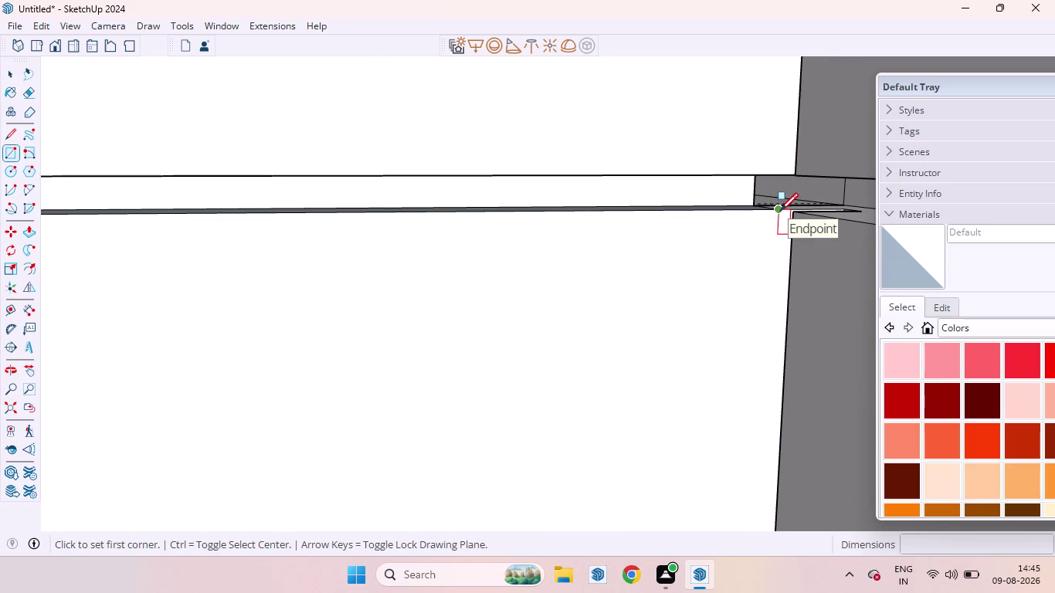
click(780, 211)
scroll(down, 3)
middle_drag(731, 403, 669, 413)
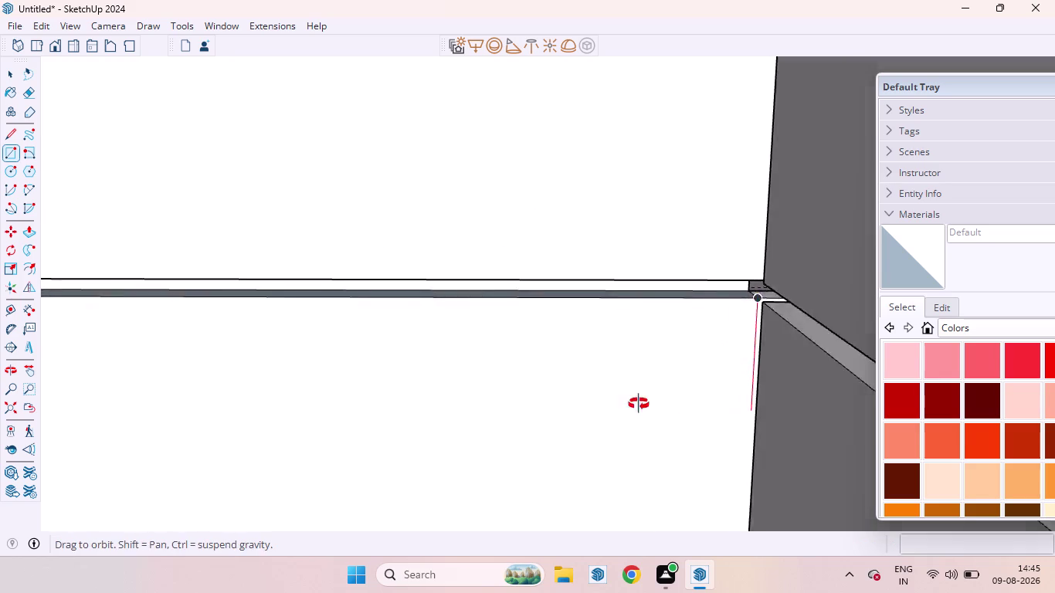
middle_drag(668, 413, 613, 390)
middle_drag(618, 385, 680, 375)
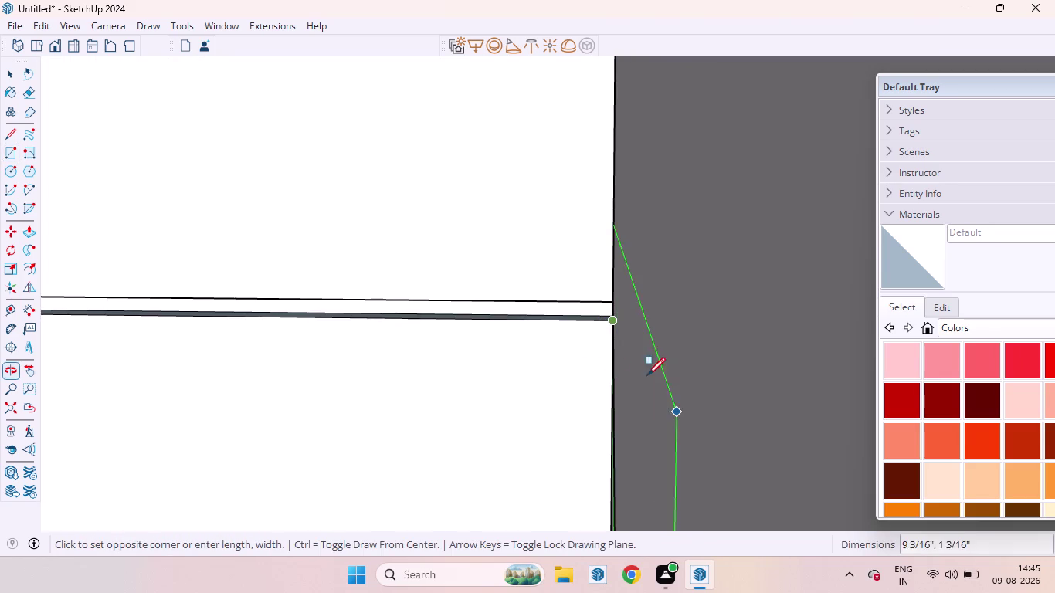
scroll(down, 3)
scroll(down, 3)
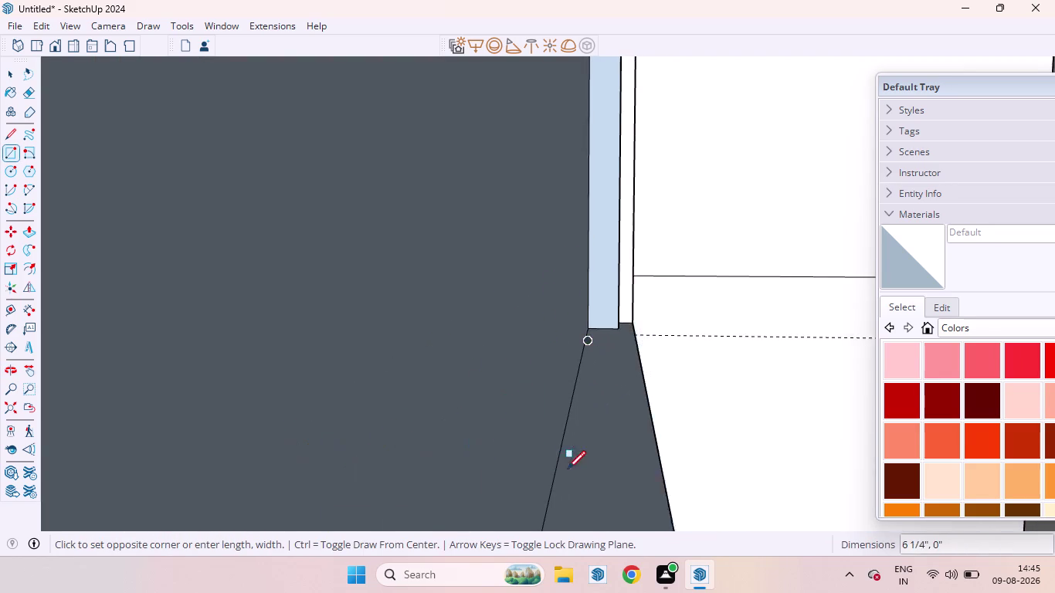
click(8, 406)
middle_drag(156, 384, 617, 488)
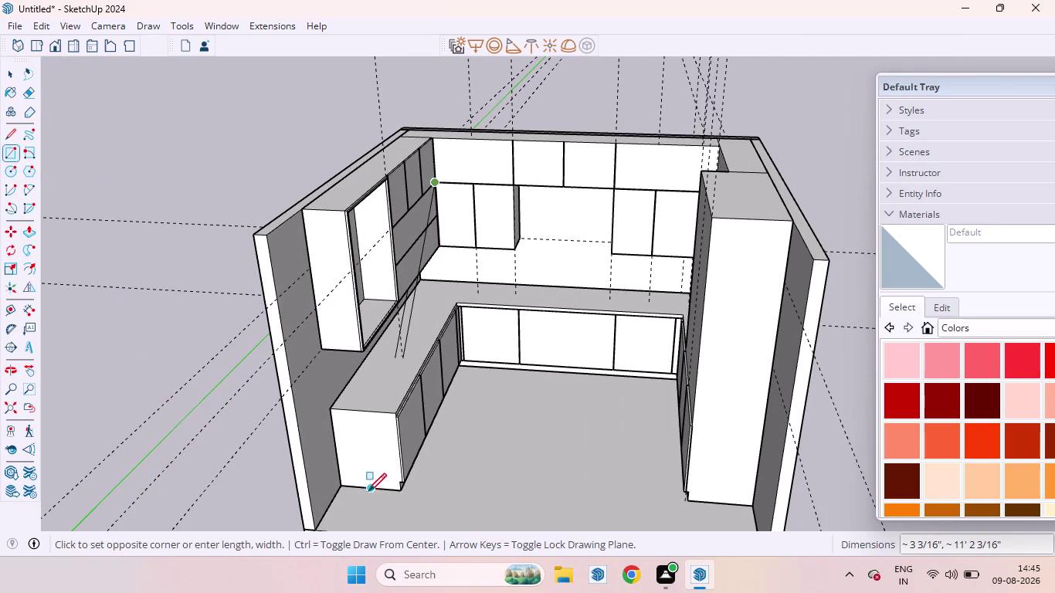
key(shift+z)
key(Escape)
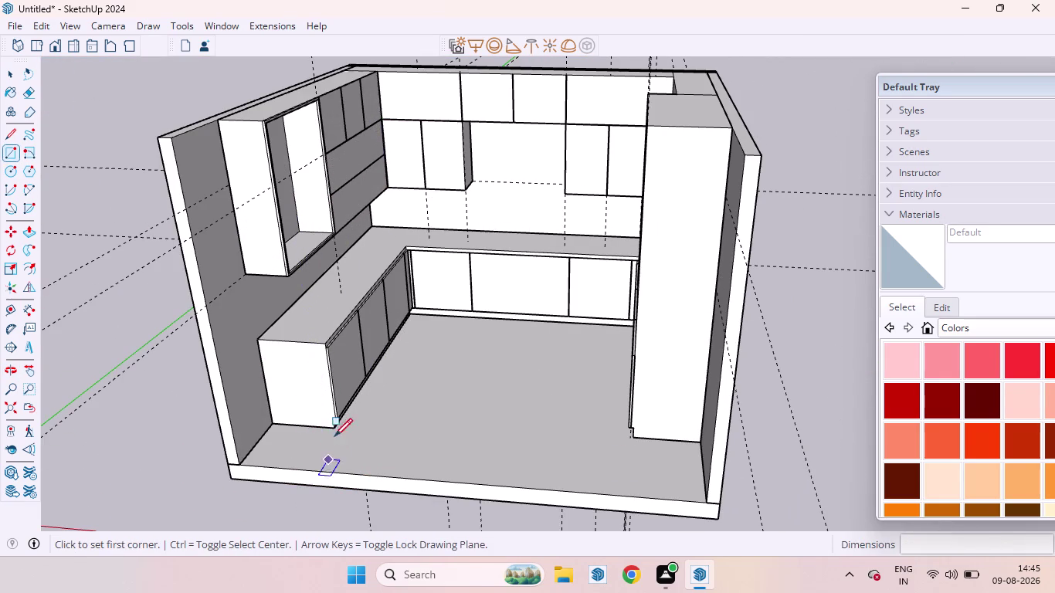
scroll(up, 3)
scroll(down, 3)
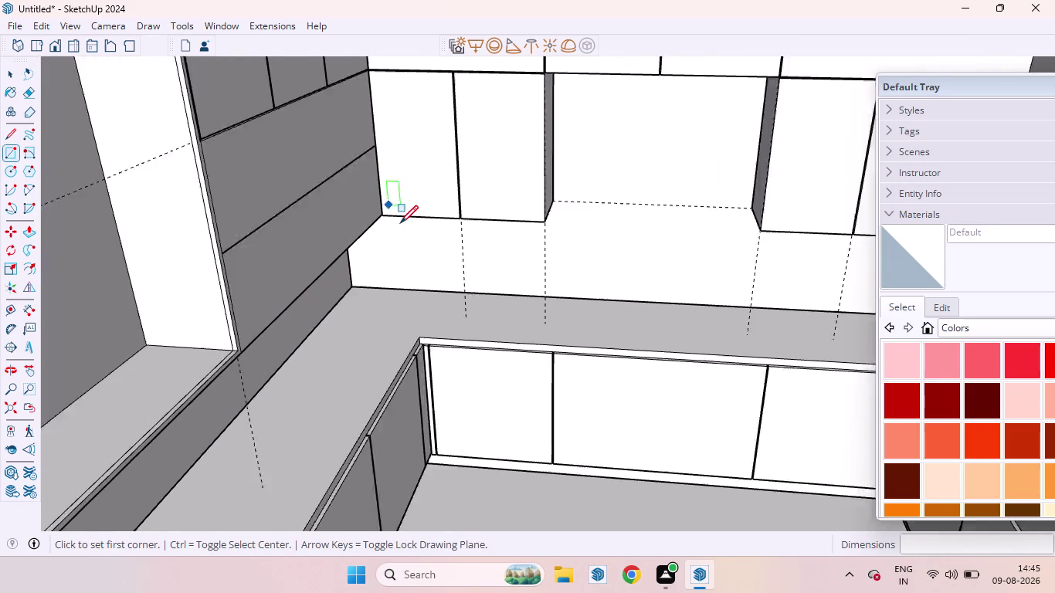
middle_drag(400, 224, 287, 214)
scroll(up, 3)
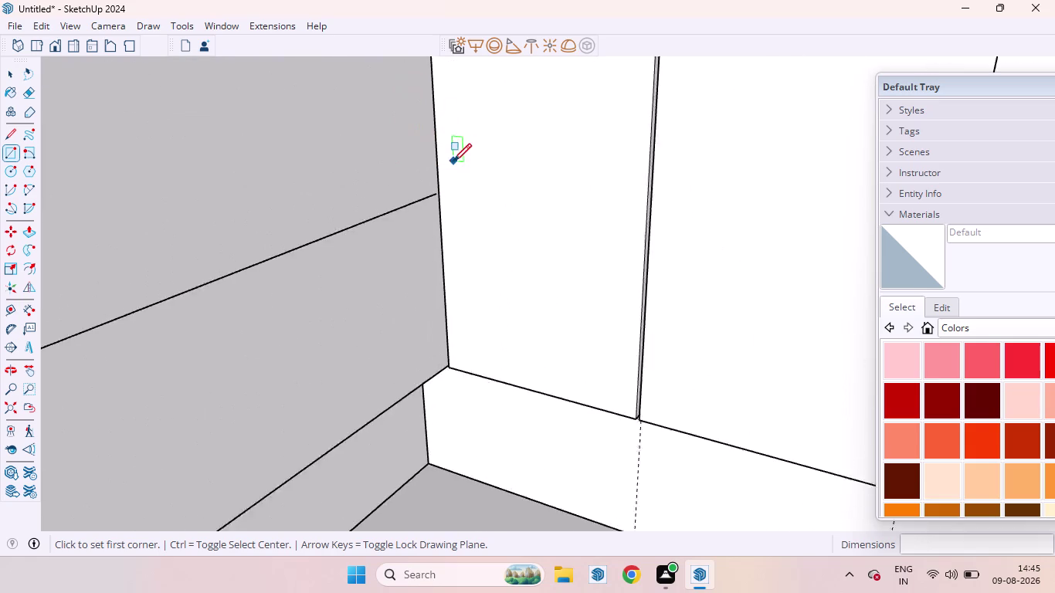
scroll(up, 3)
middle_drag(427, 261, 575, 246)
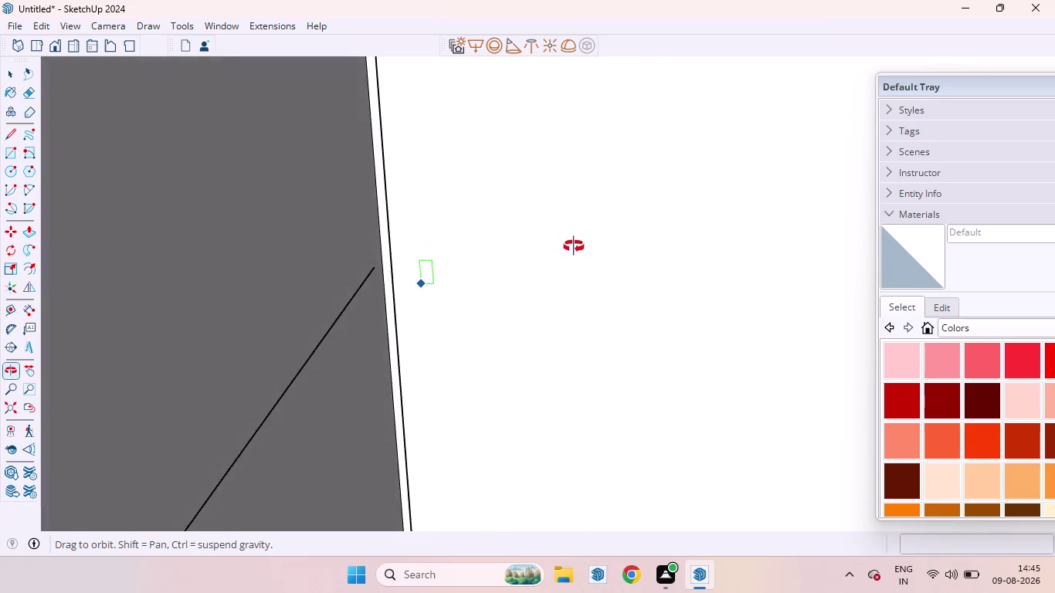
middle_drag(574, 247, 503, 294)
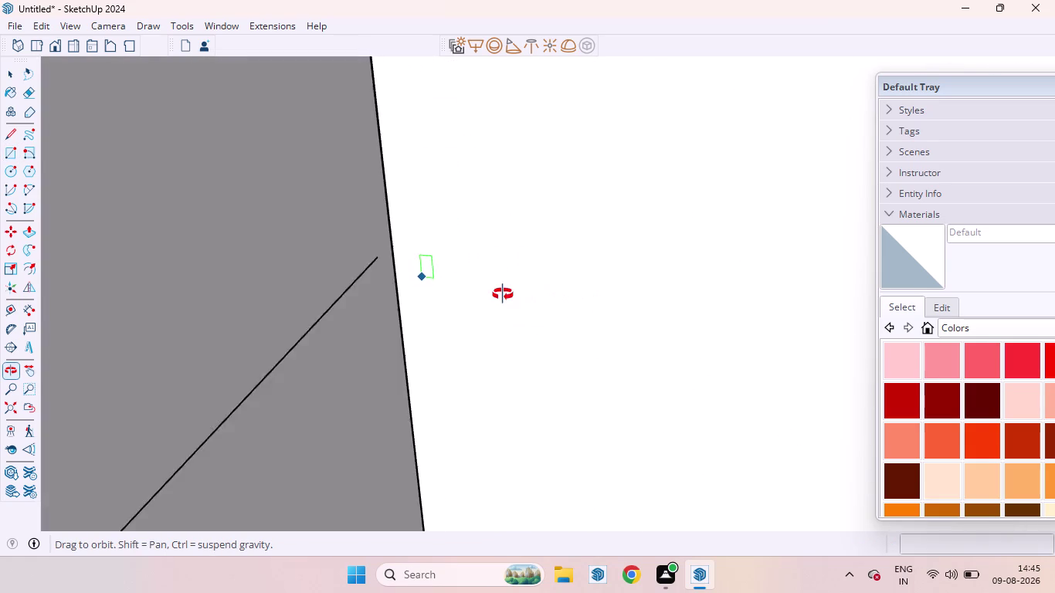
middle_drag(504, 295, 502, 294)
key(ctrl+z)
scroll(down, 3)
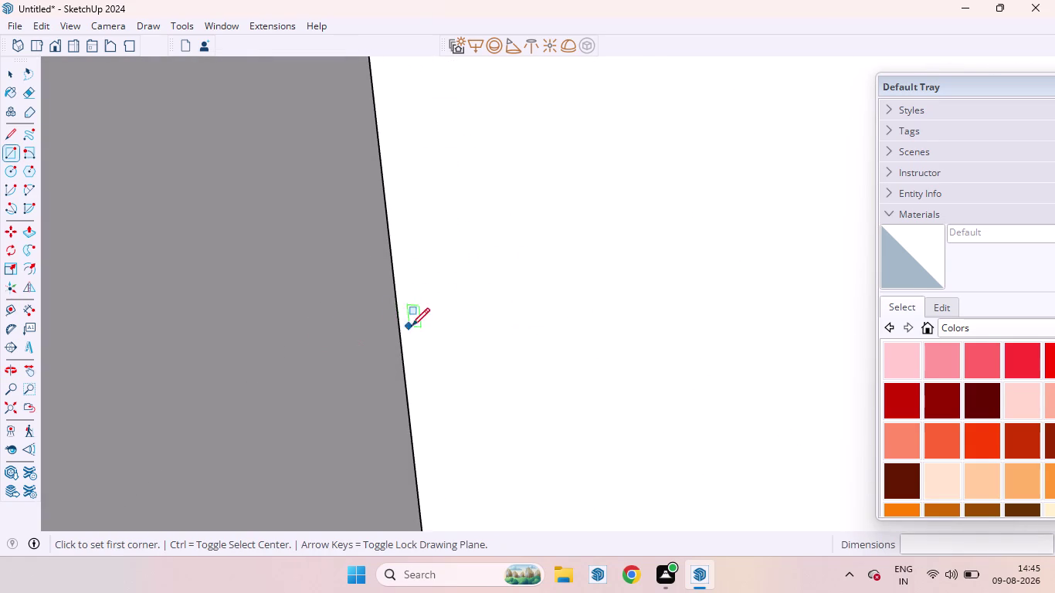
scroll(down, 3)
scroll(down, 3)
scroll(down, 3)
key(space)
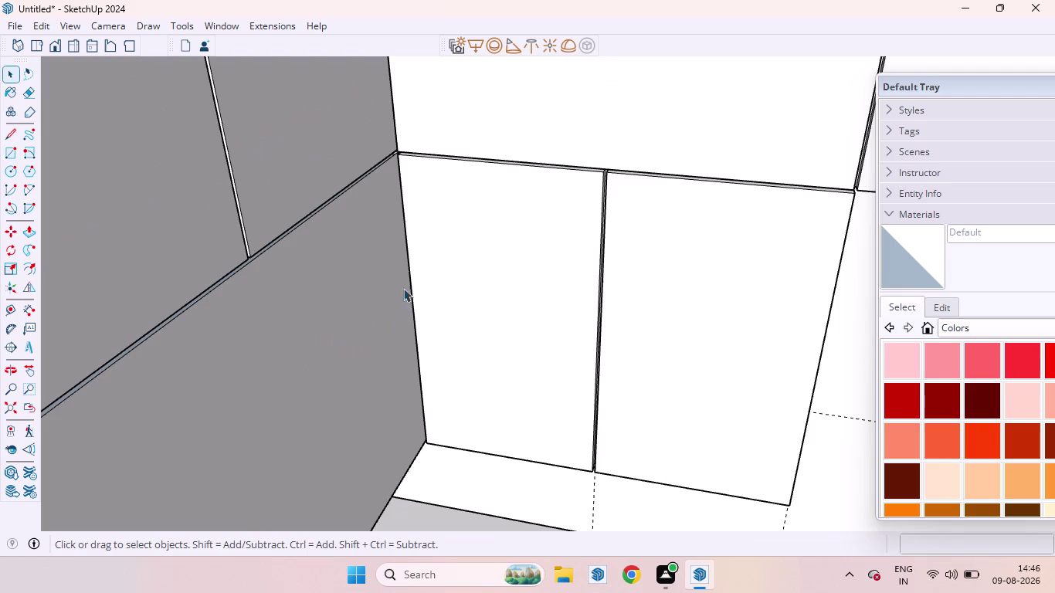
scroll(up, 3)
middle_drag(409, 222, 412, 303)
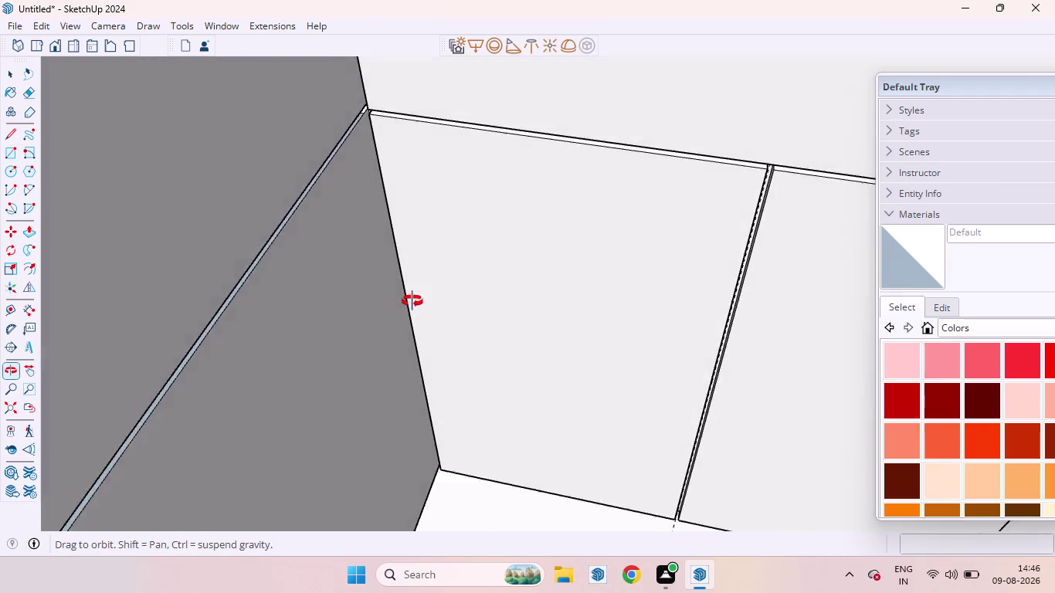
middle_drag(412, 303, 412, 301)
scroll(up, 3)
scroll(down, 3)
scroll(down, 3)
scroll(up, 3)
scroll(down, 3)
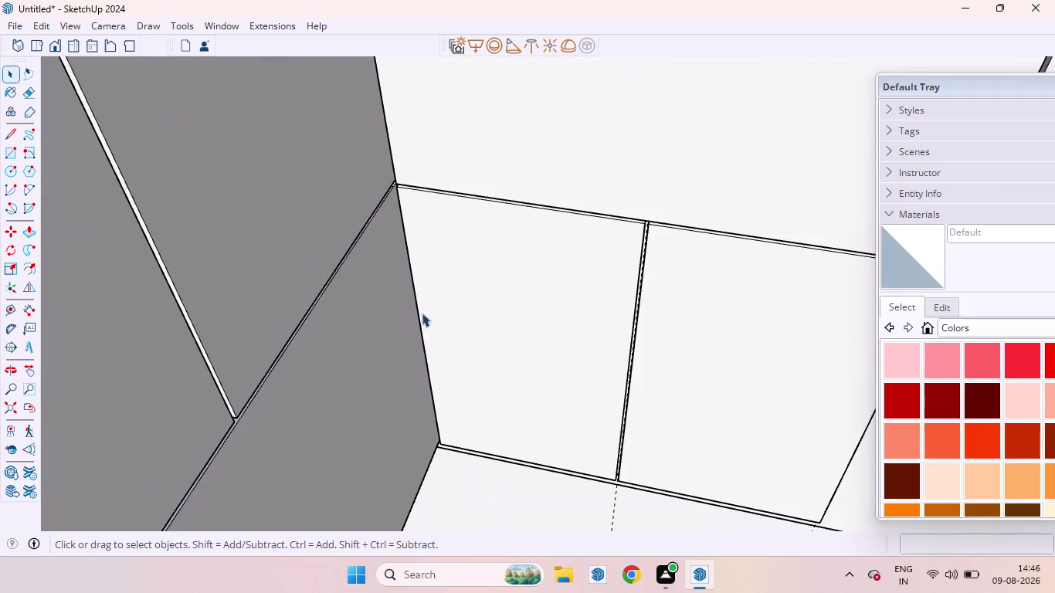
scroll(down, 3)
scroll(up, 3)
middle_drag(363, 135, 404, 137)
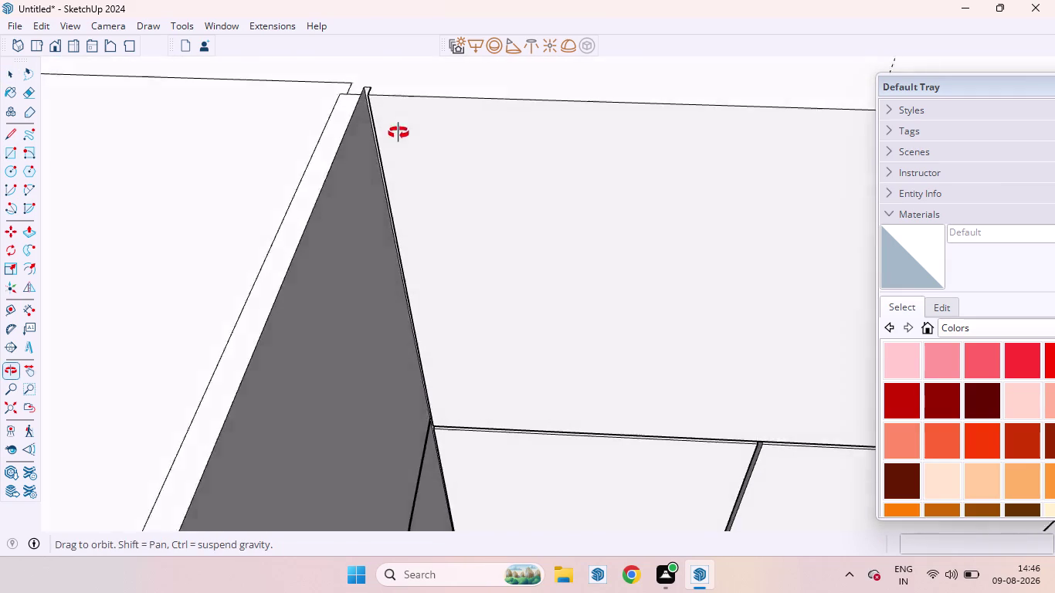
middle_drag(404, 136, 383, 114)
scroll(down, 3)
scroll(up, 3)
scroll(down, 3)
scroll(down, 3)
middle_drag(488, 280, 468, 283)
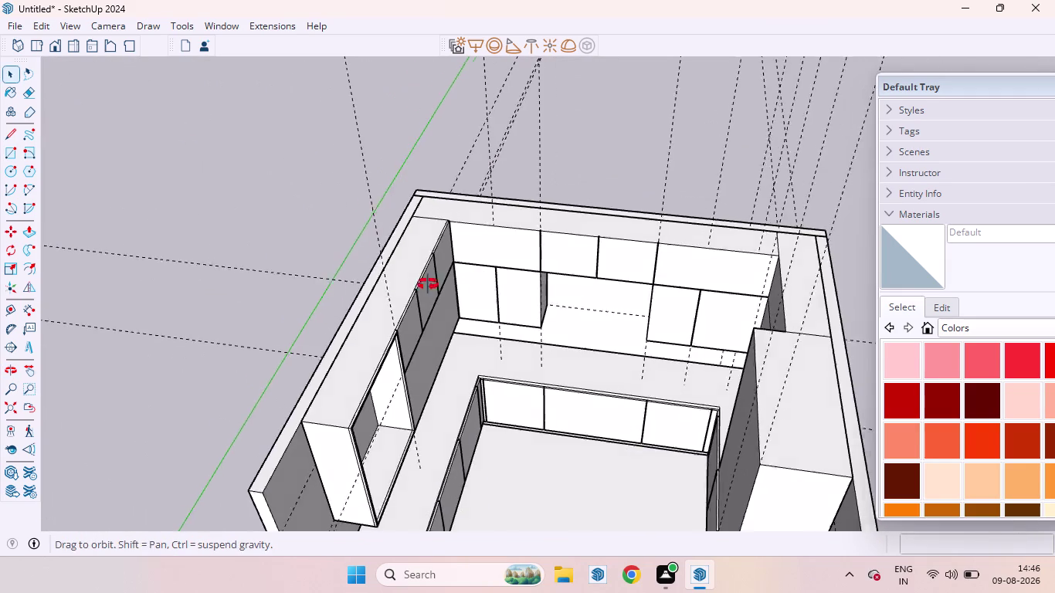
middle_drag(468, 283, 261, 241)
scroll(up, 3)
scroll(down, 3)
scroll(up, 3)
scroll(down, 3)
scroll(up, 3)
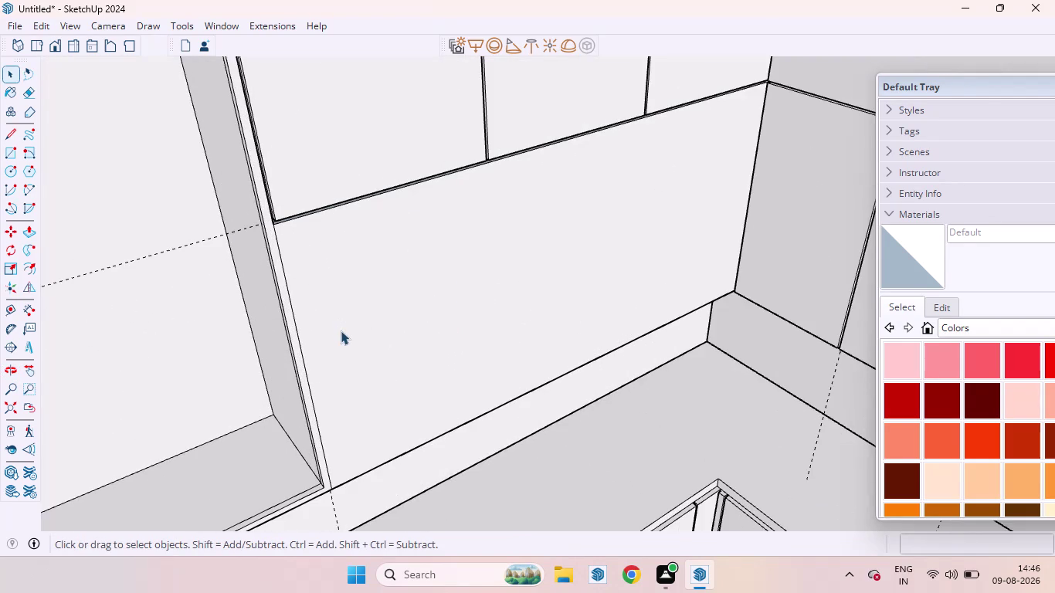
key(l)
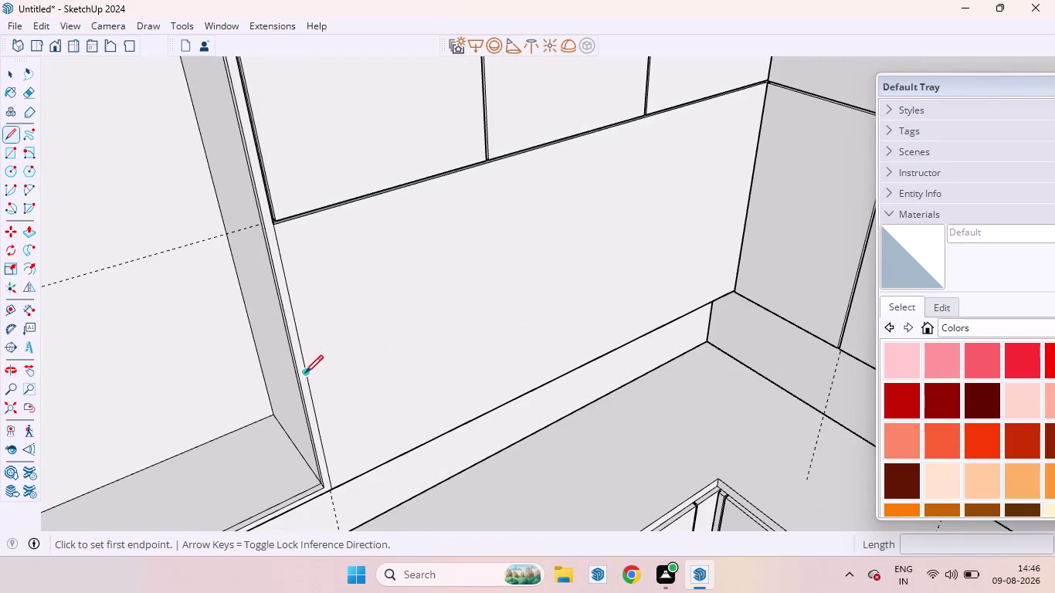
Draw a line across the panel from its left edge to its right edge.
click(305, 373)
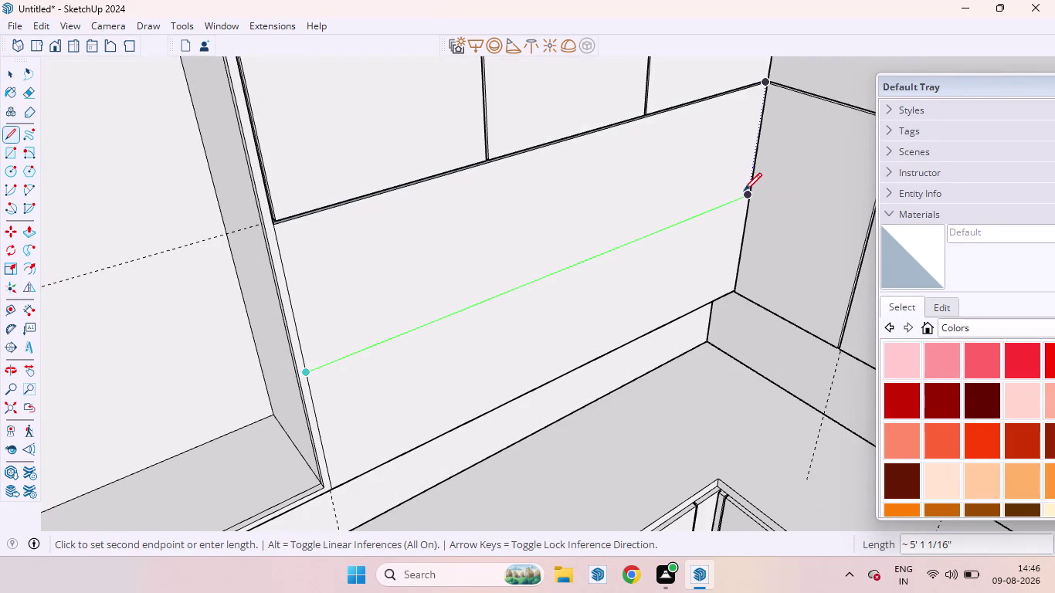
click(744, 190)
key(space)
scroll(up, 3)
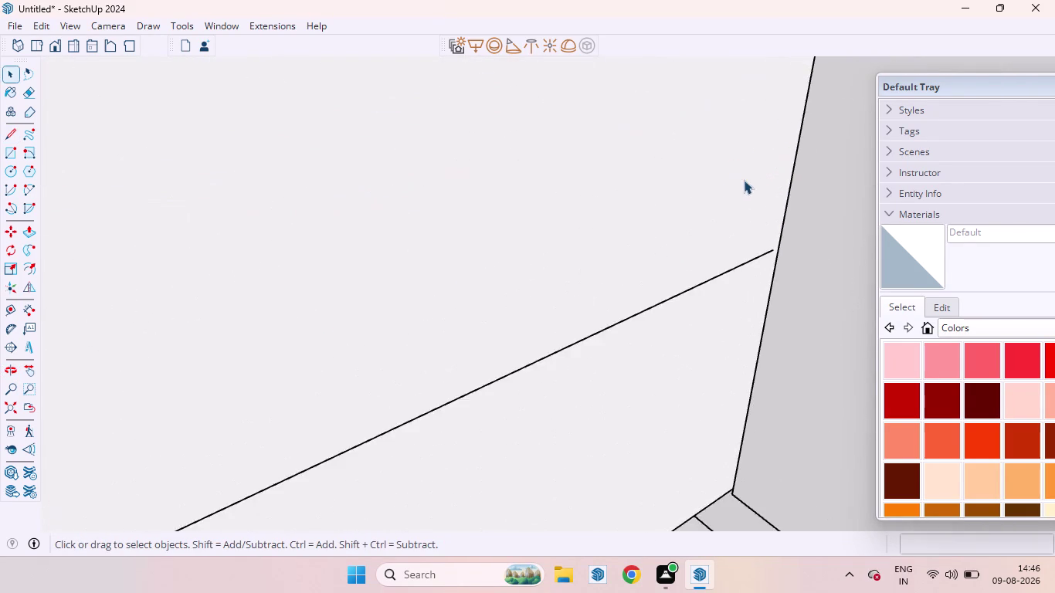
scroll(up, 3)
scroll(down, 3)
scroll(up, 3)
middle_drag(787, 248, 590, 157)
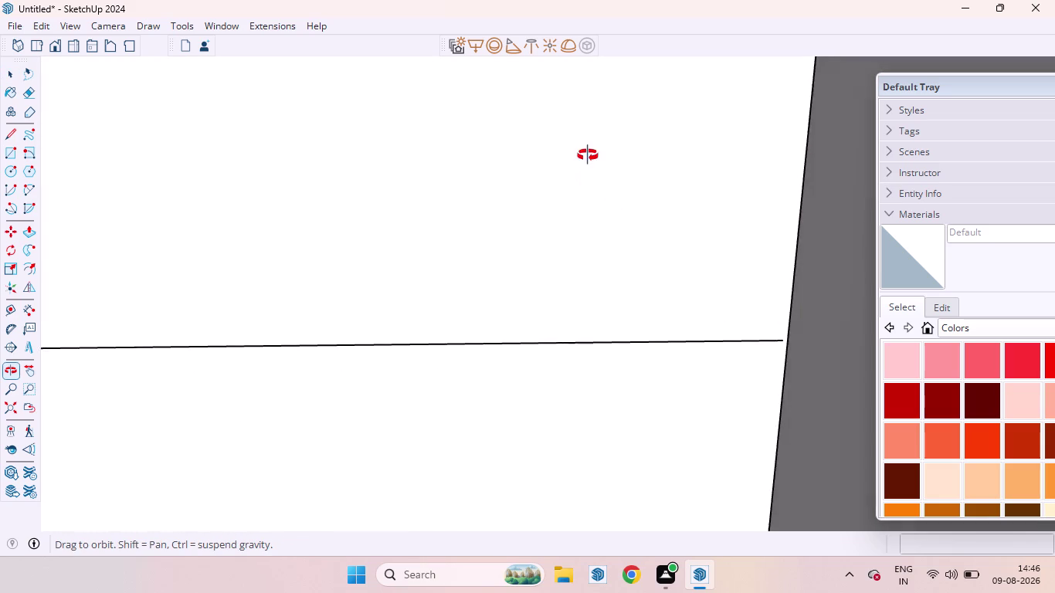
middle_drag(591, 157, 587, 155)
scroll(down, 3)
scroll(down, 3)
scroll(down, 3)
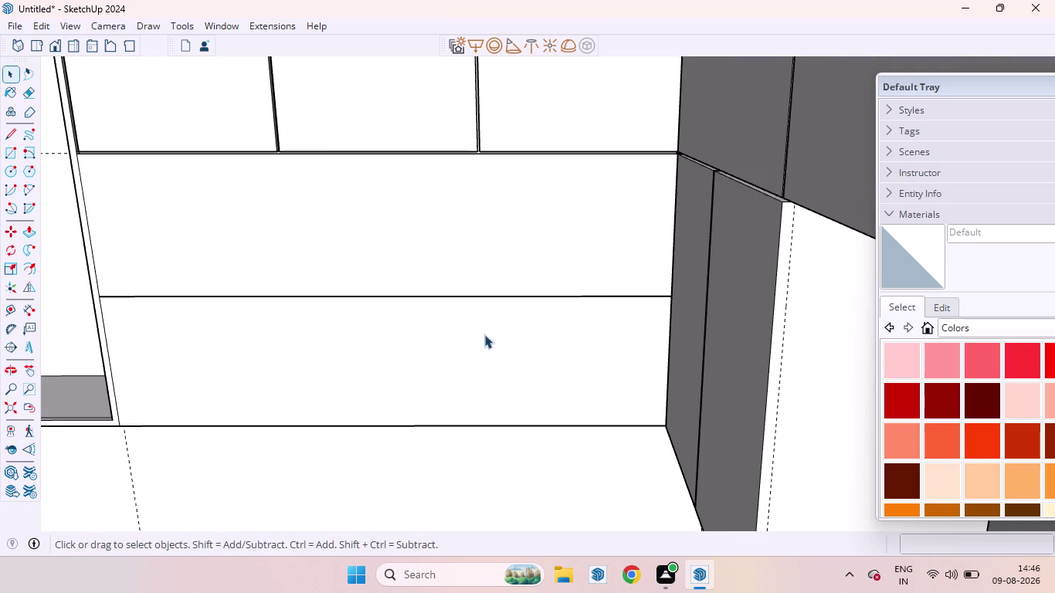
Trace a groove rectangle over the lower wall section, starting at the line's end.
key(r)
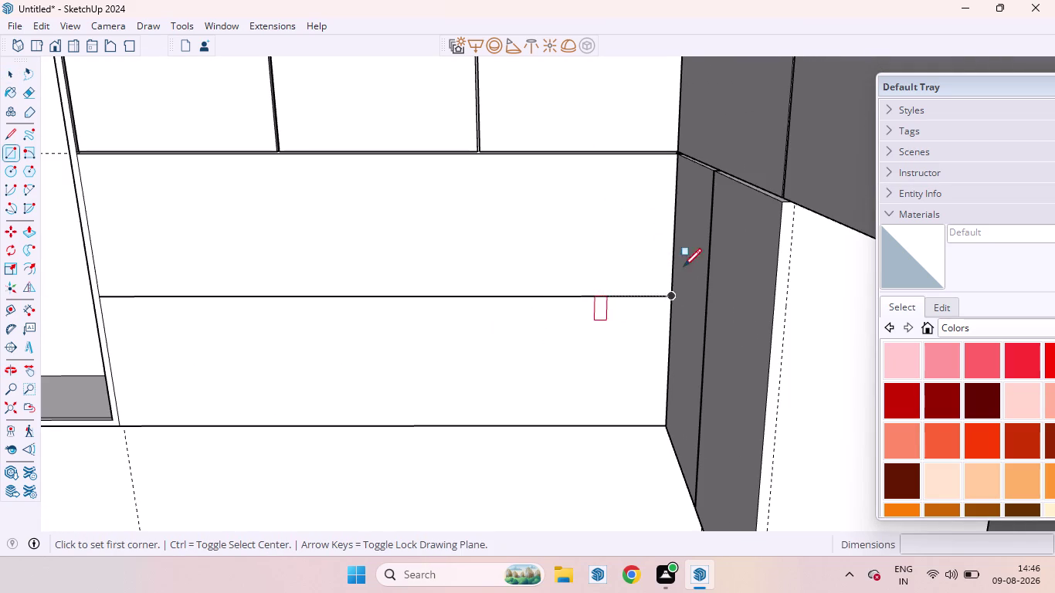
scroll(up, 3)
scroll(down, 3)
scroll(up, 3)
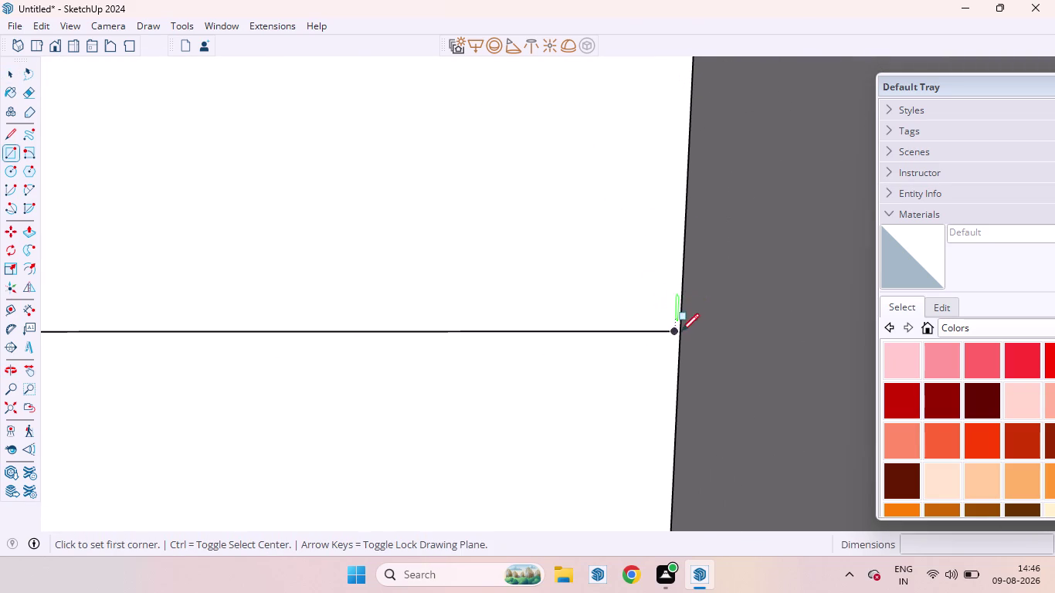
click(672, 334)
scroll(down, 3)
scroll(up, 3)
scroll(down, 3)
scroll(down, 3)
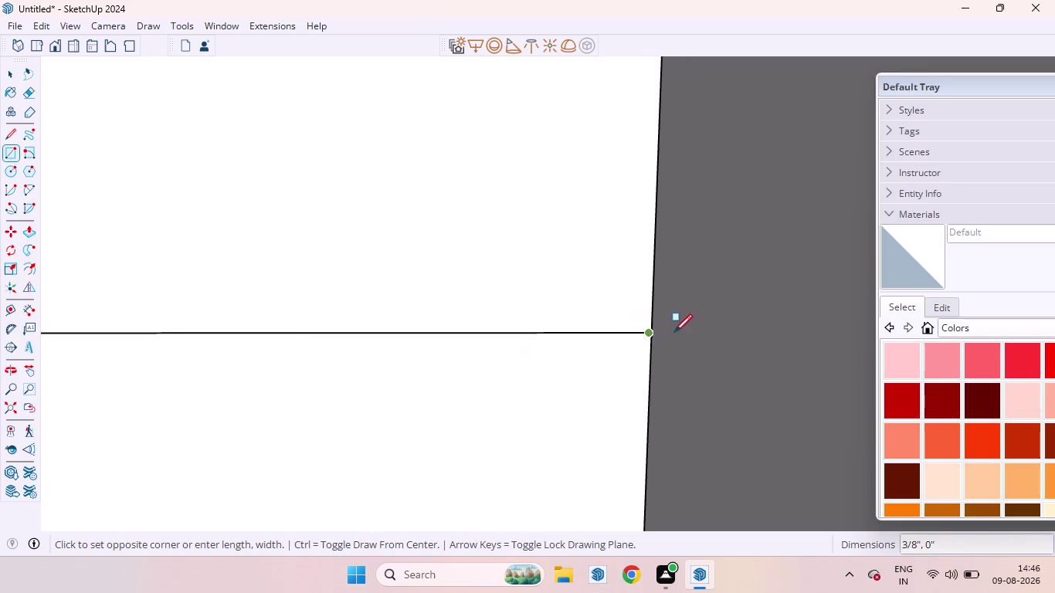
scroll(down, 3)
scroll(down, 3)
scroll(down, 3)
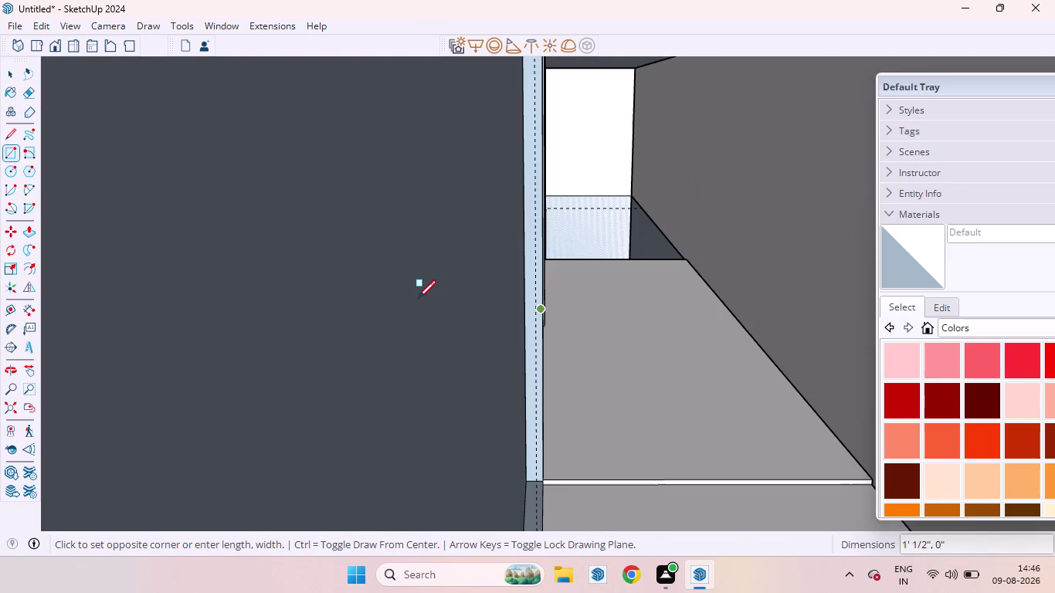
click(13, 406)
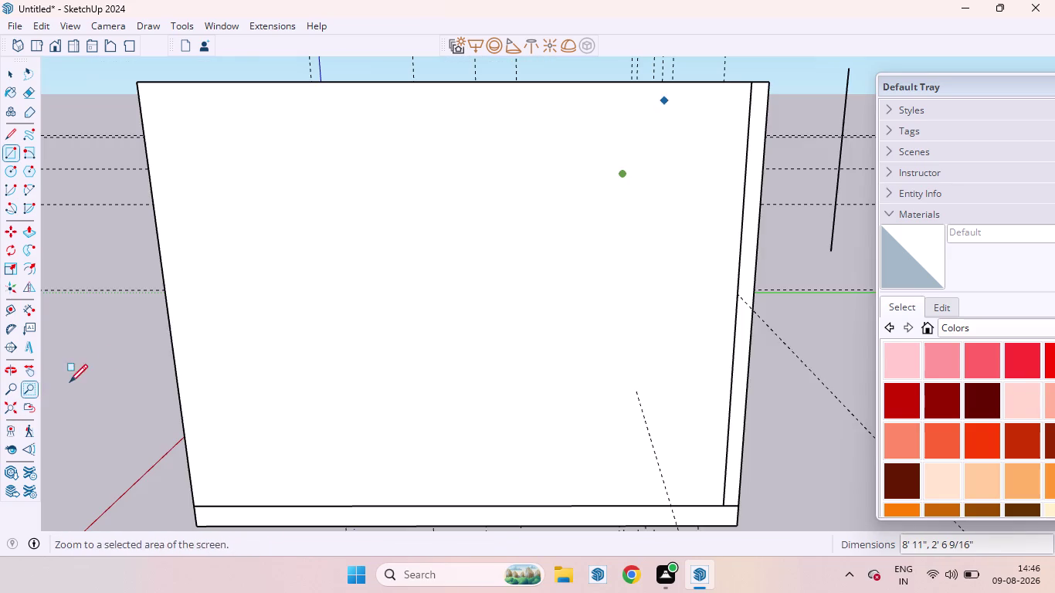
Orbit out to view the whole kitchen and return to selecting.
middle_drag(126, 364, 462, 431)
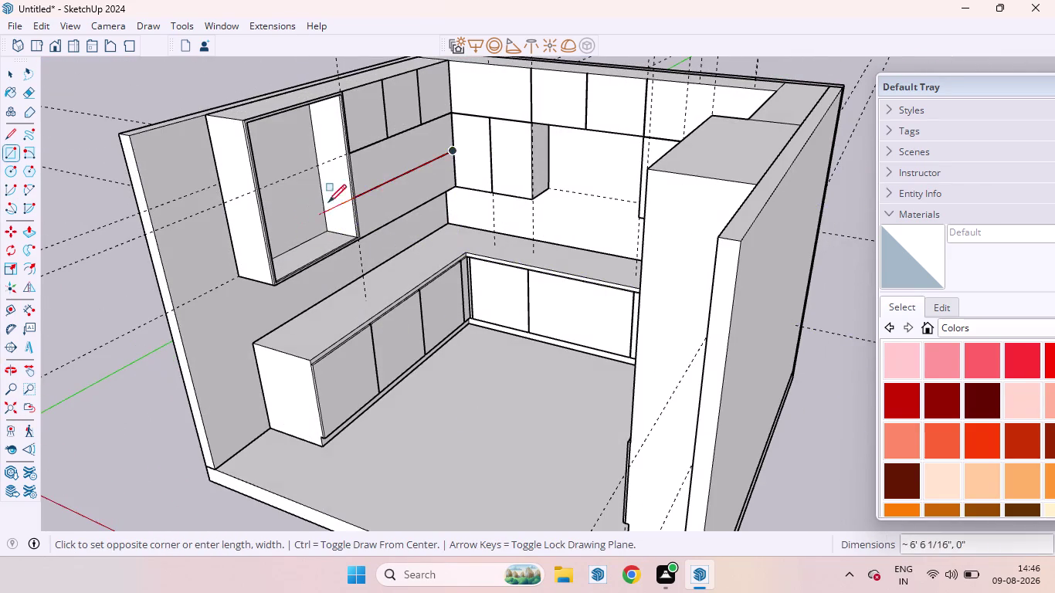
scroll(up, 3)
scroll(up, 3)
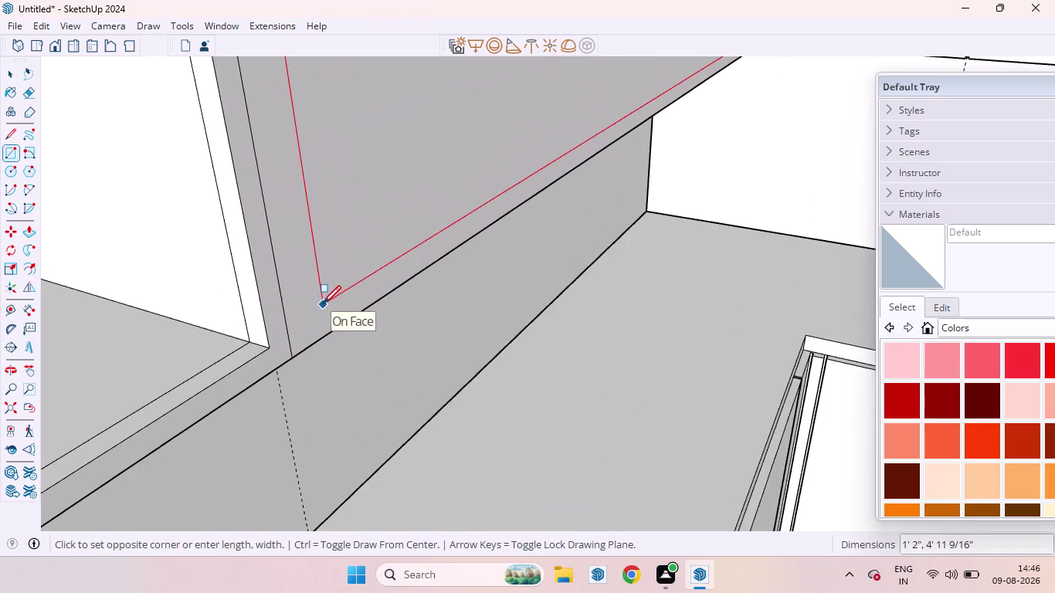
scroll(up, 3)
scroll(down, 3)
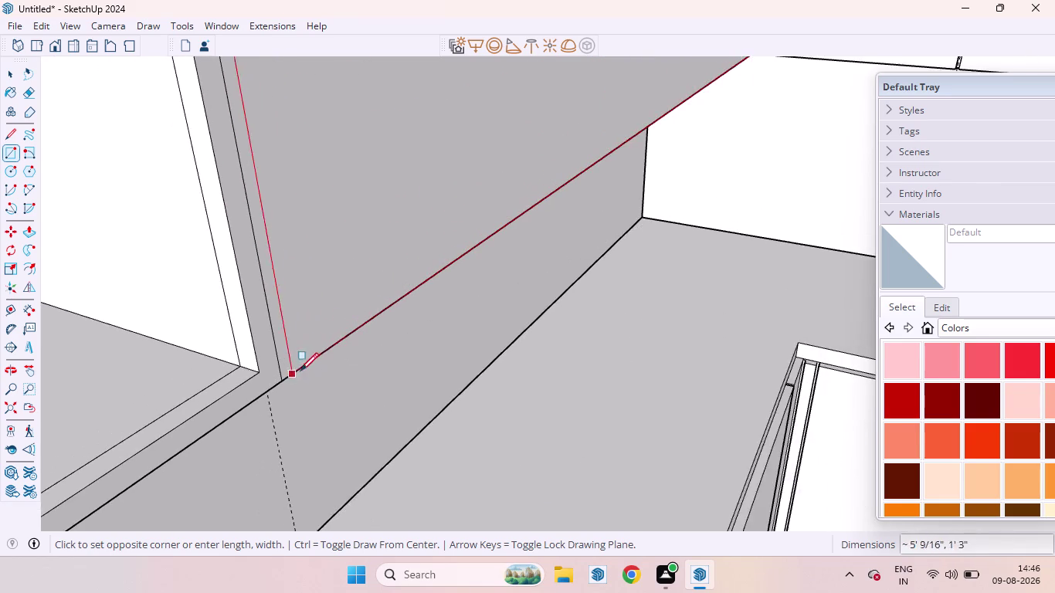
scroll(down, 3)
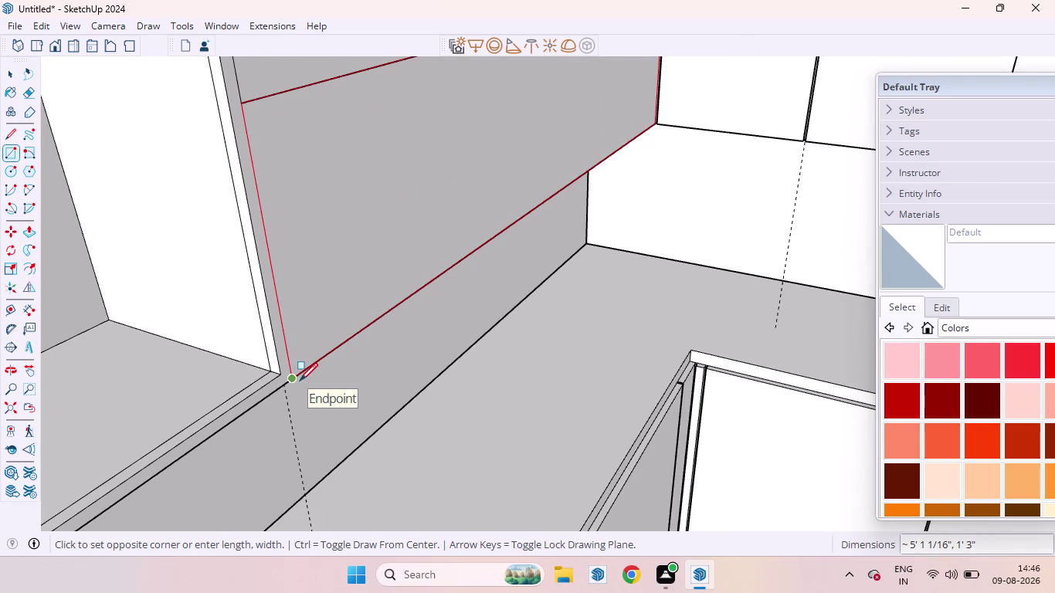
click(300, 381)
key(space)
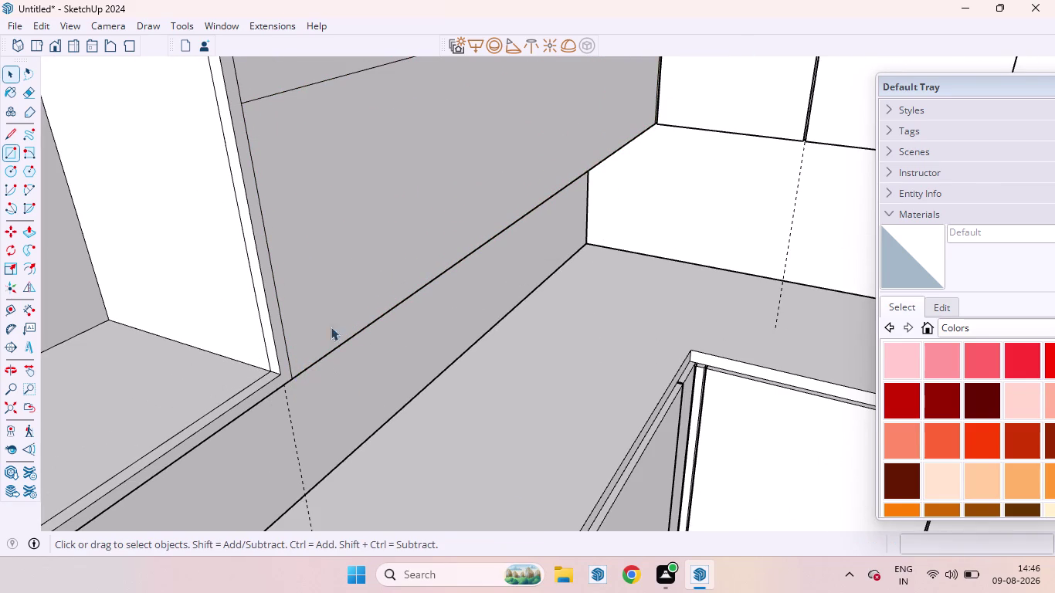
Copy the wall panel's top edge 6 mm down to mark a thin strip.
click(325, 273)
scroll(down, 3)
middle_drag(548, 97, 348, 212)
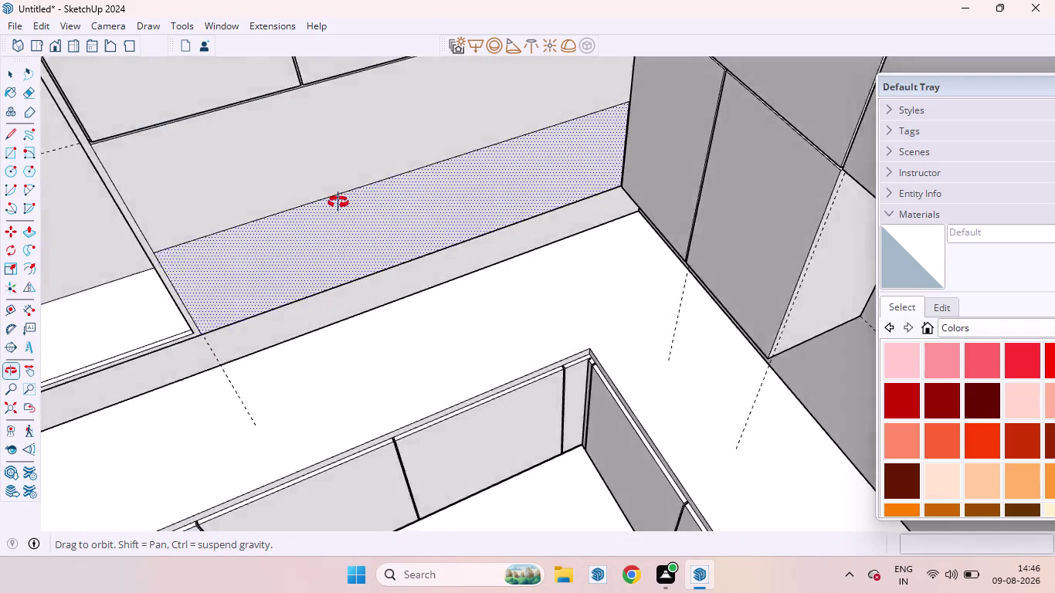
middle_drag(348, 212, 320, 175)
scroll(up, 3)
scroll(down, 3)
scroll(up, 3)
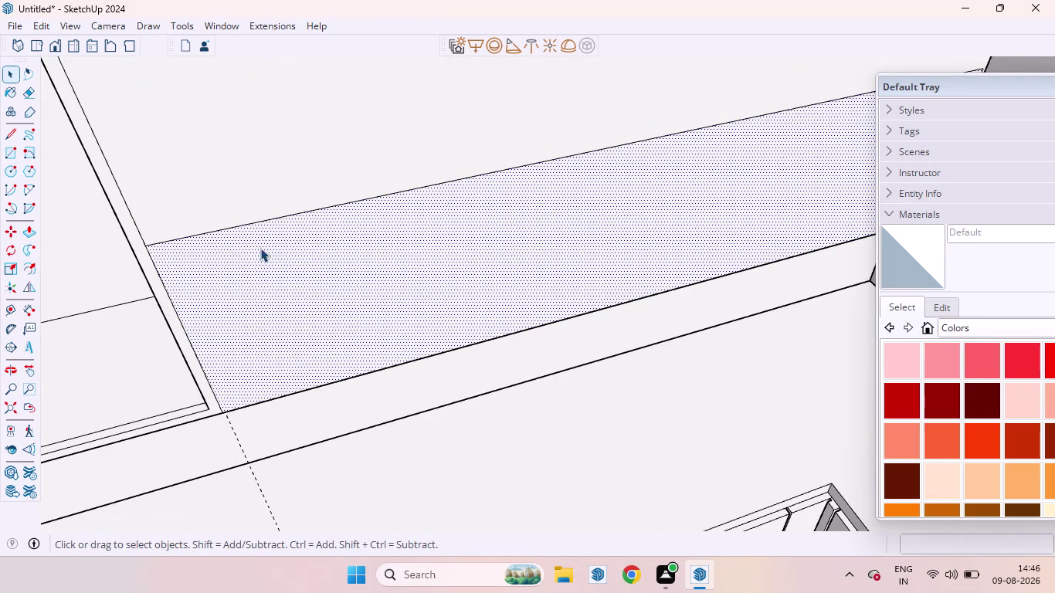
click(231, 228)
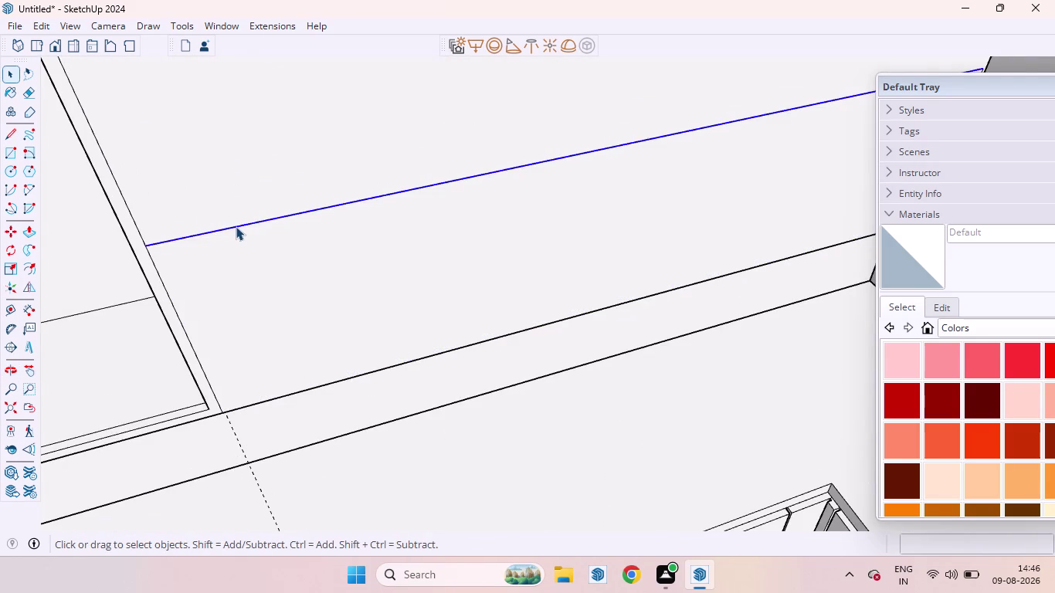
key(m)
click(237, 226)
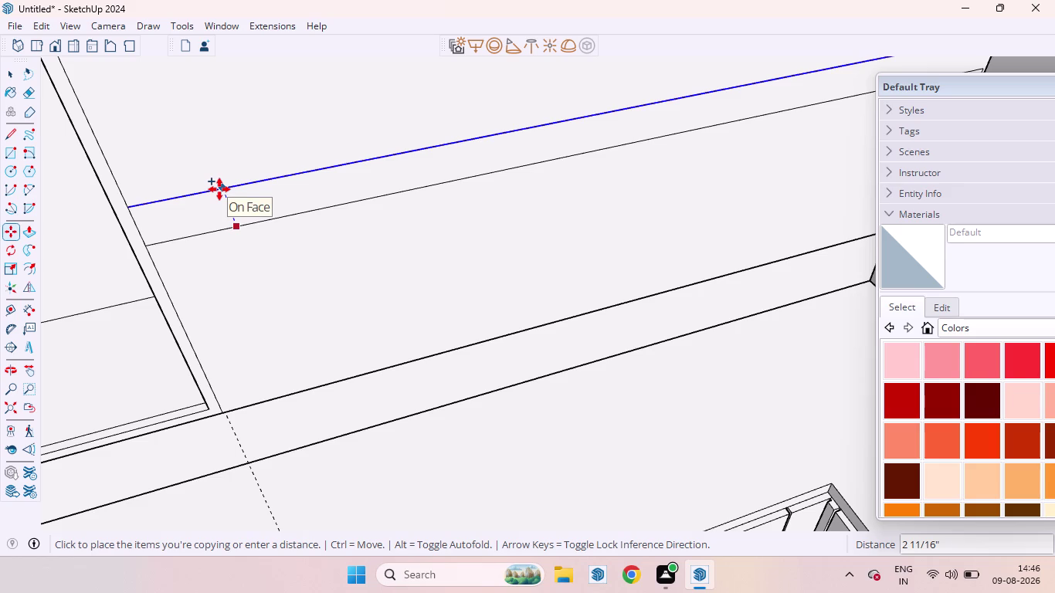
key(Up)
text(6)
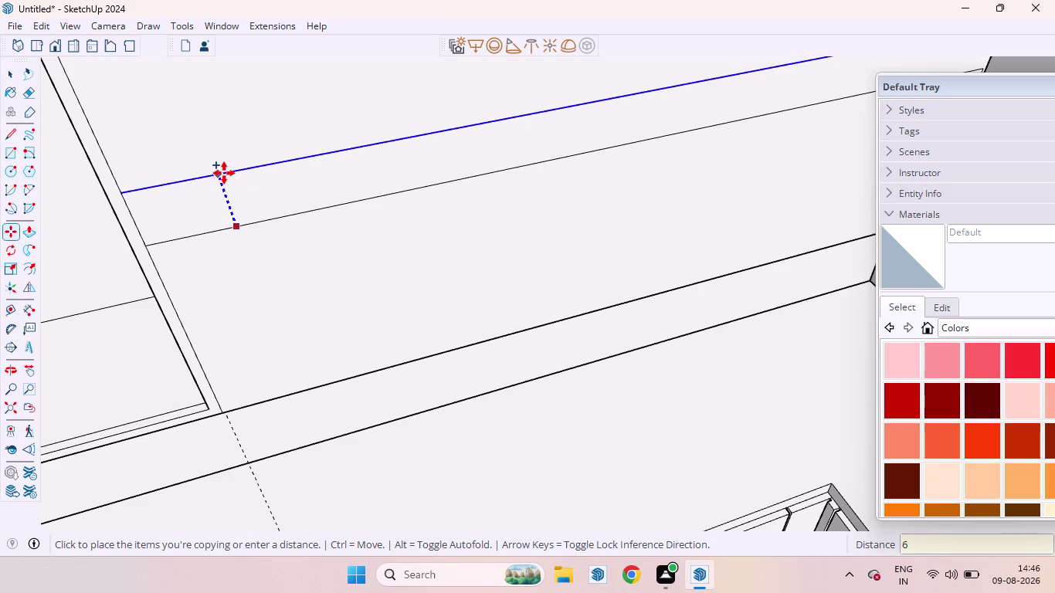
text(MM)
key(Return)
key(space)
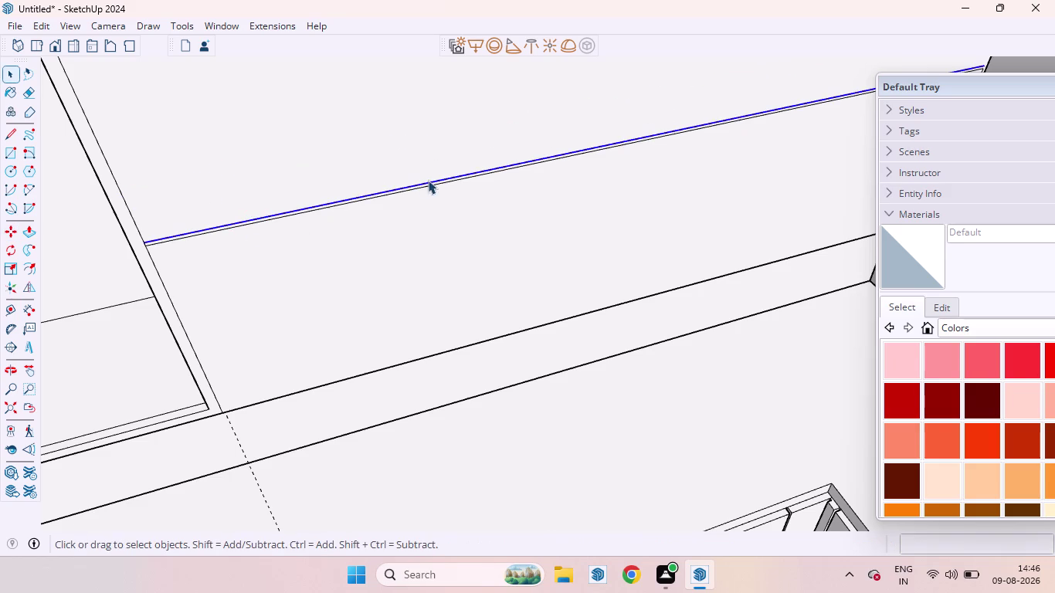
scroll(down, 3)
scroll(up, 3)
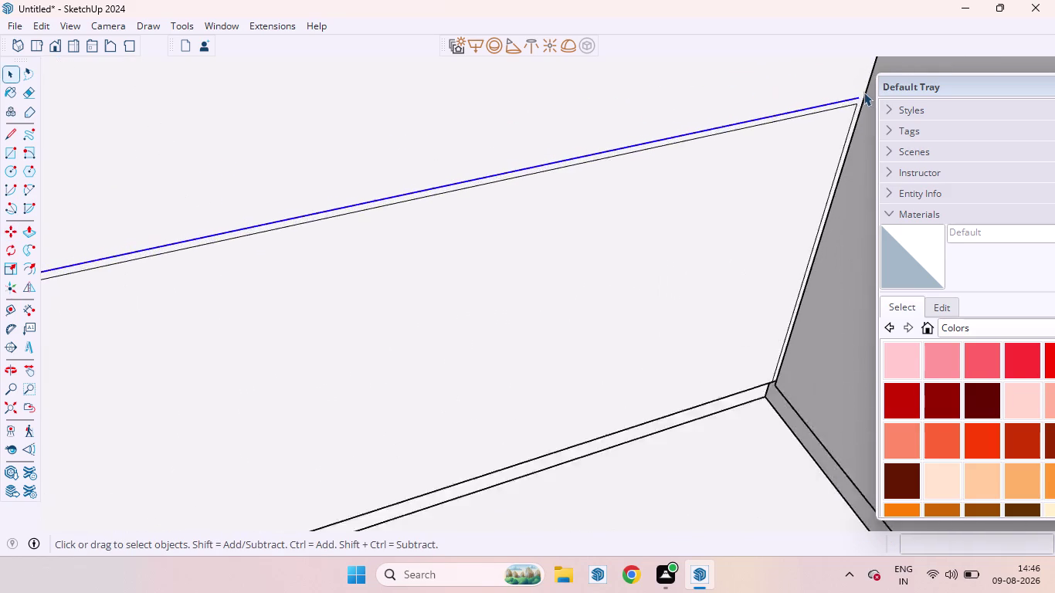
scroll(up, 3)
scroll(down, 3)
scroll(up, 3)
Close the top strip with a line and push it in as a groove.
key(l)
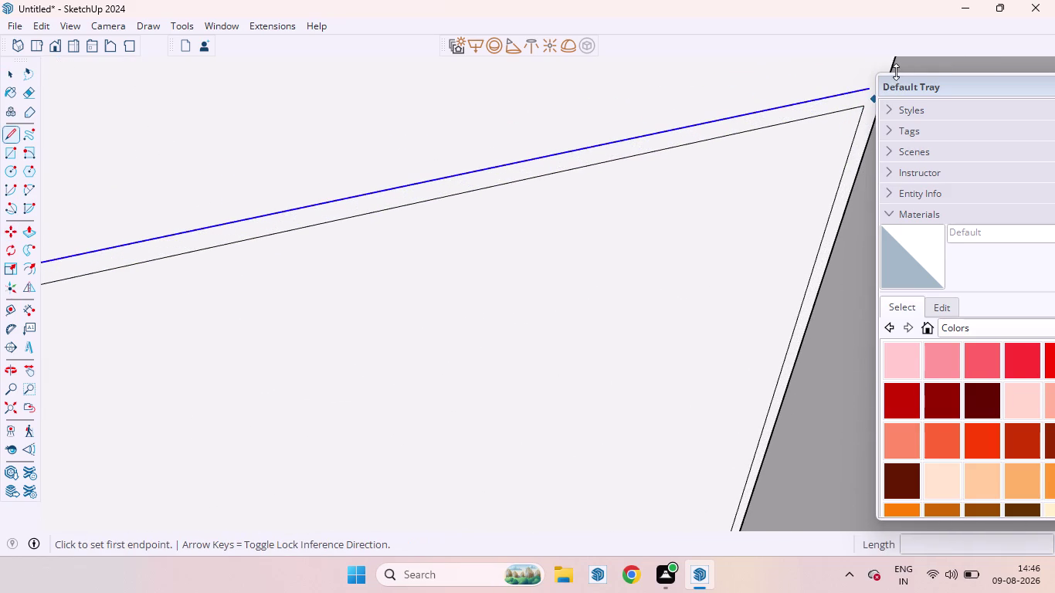
scroll(up, 3)
scroll(down, 3)
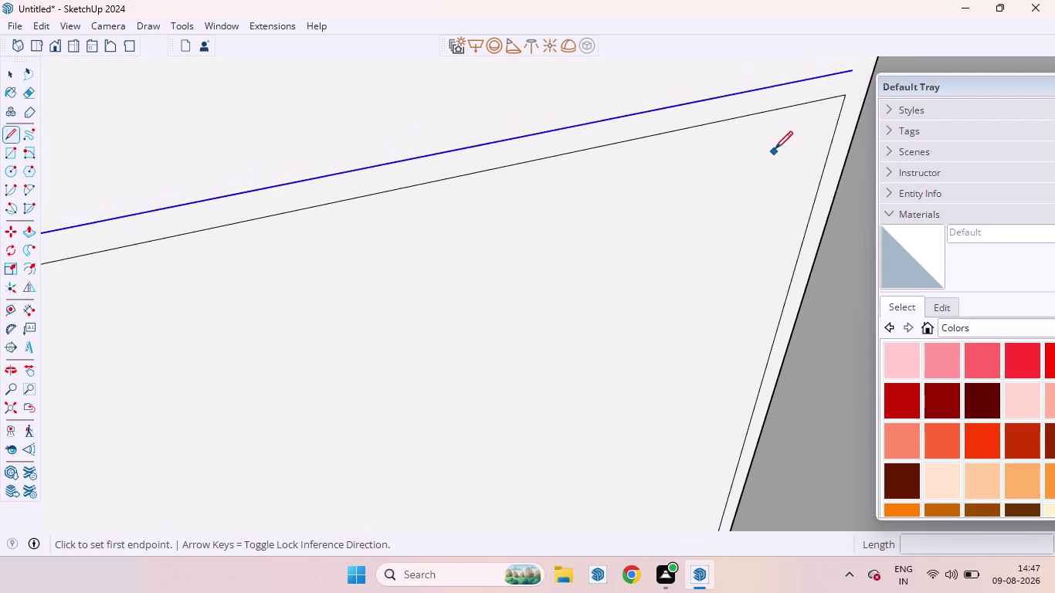
click(854, 73)
click(845, 95)
key(space)
click(795, 99)
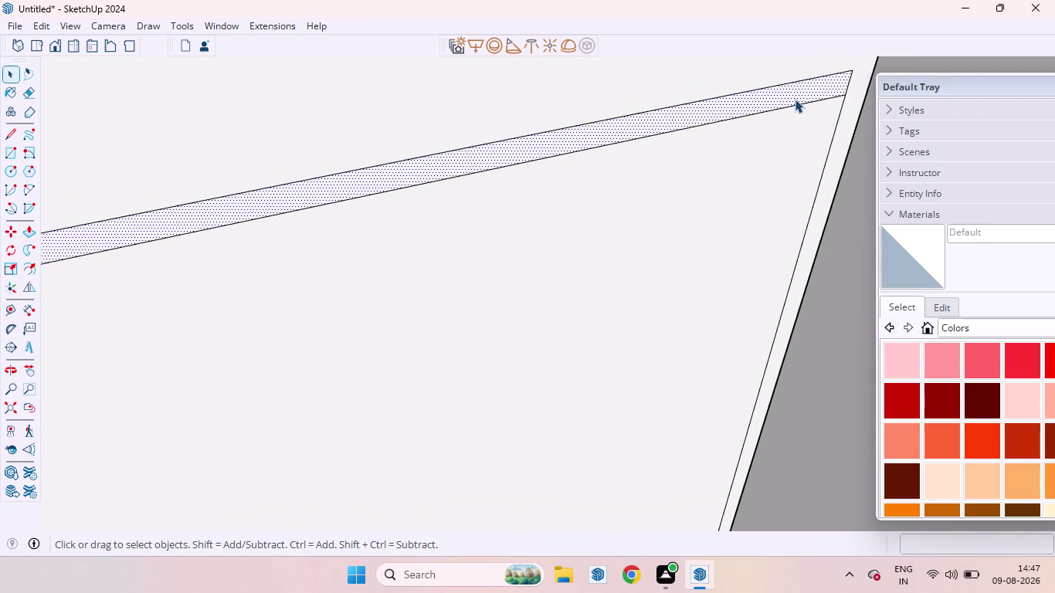
key(p)
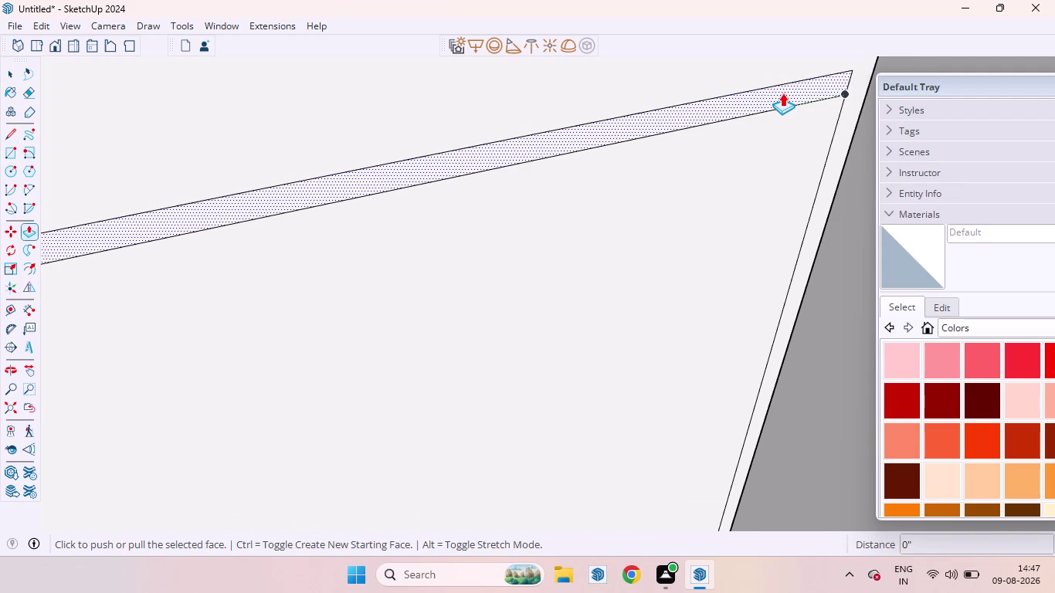
double_click(782, 93)
scroll(down, 3)
scroll(down, 3)
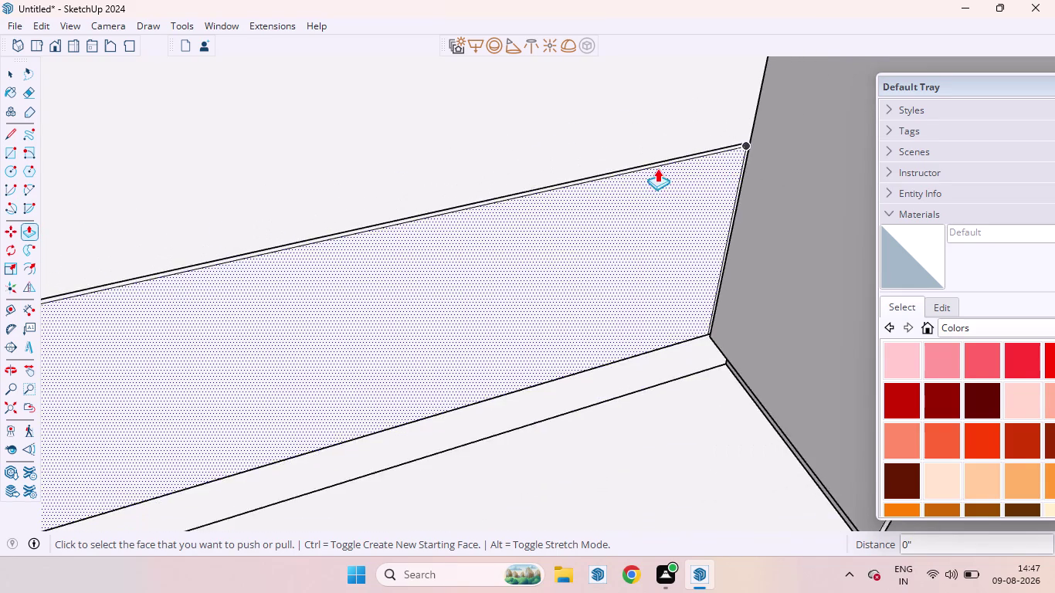
scroll(down, 3)
key(space)
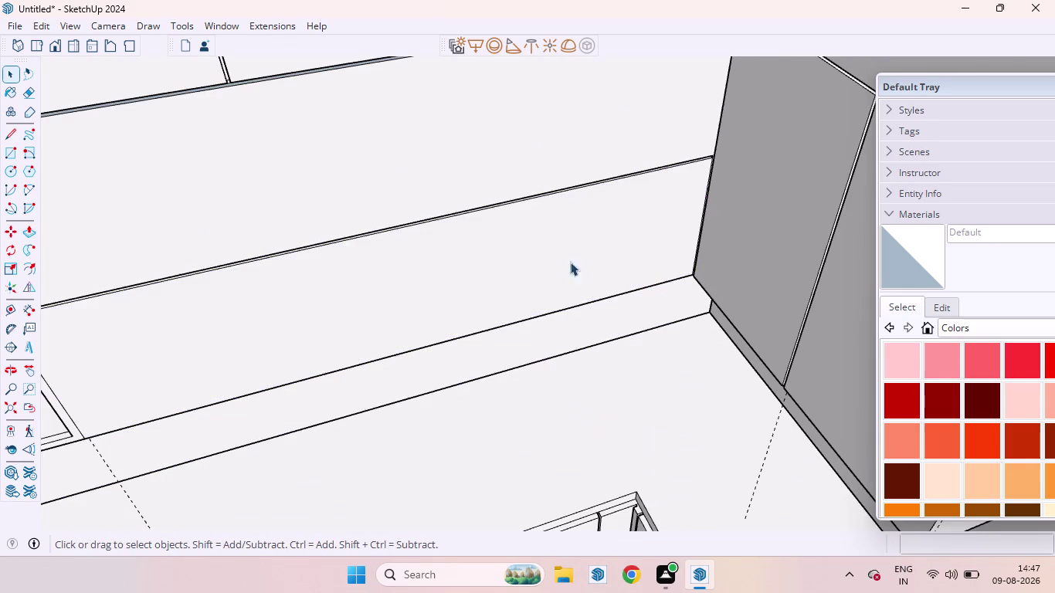
Copy the panel's left edge 6 mm across to mark a vertical strip.
scroll(down, 3)
scroll(up, 3)
scroll(up, 3)
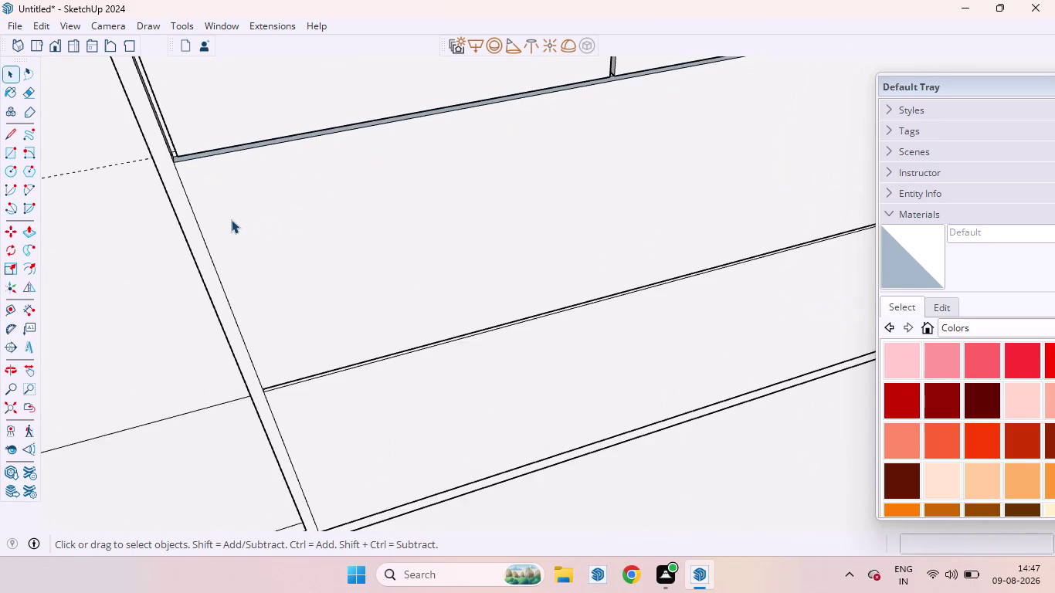
scroll(up, 3)
click(222, 297)
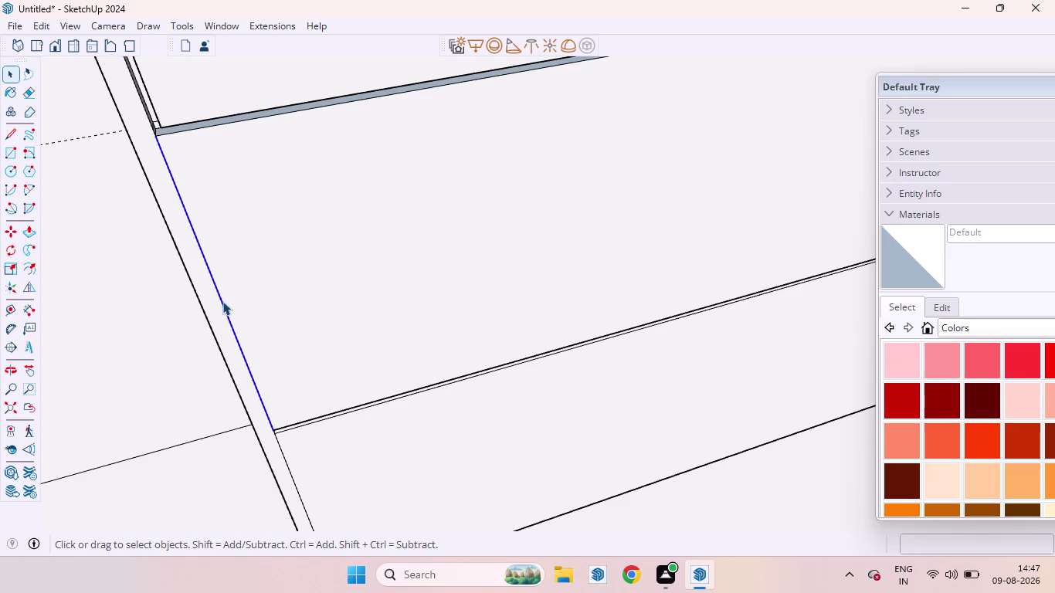
key(m)
click(222, 301)
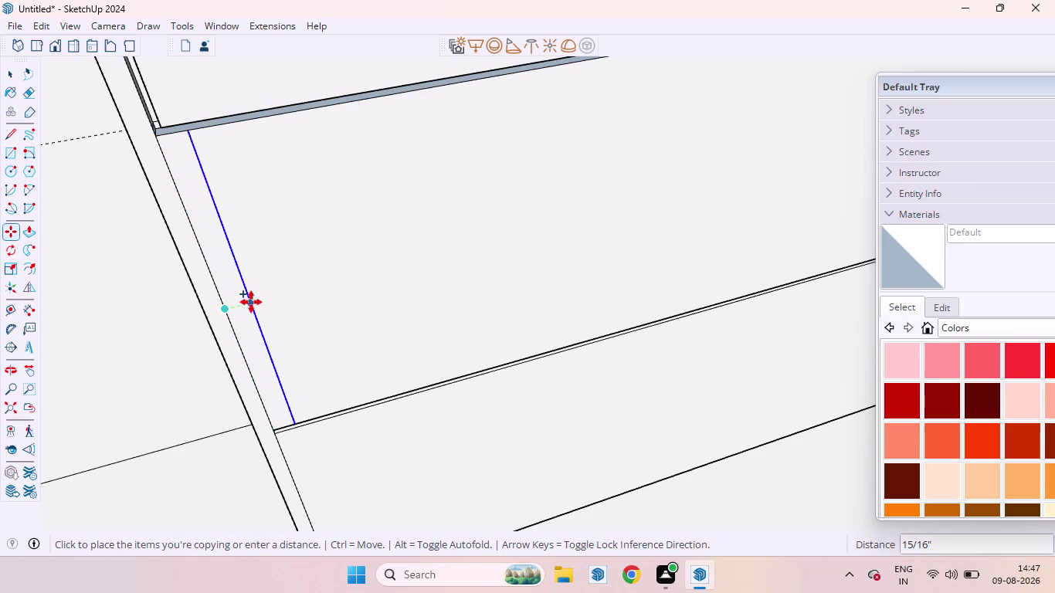
text(6MM)
key(Return)
key(space)
Push the vertical 6 mm strip in to form the left groove.
scroll(up, 3)
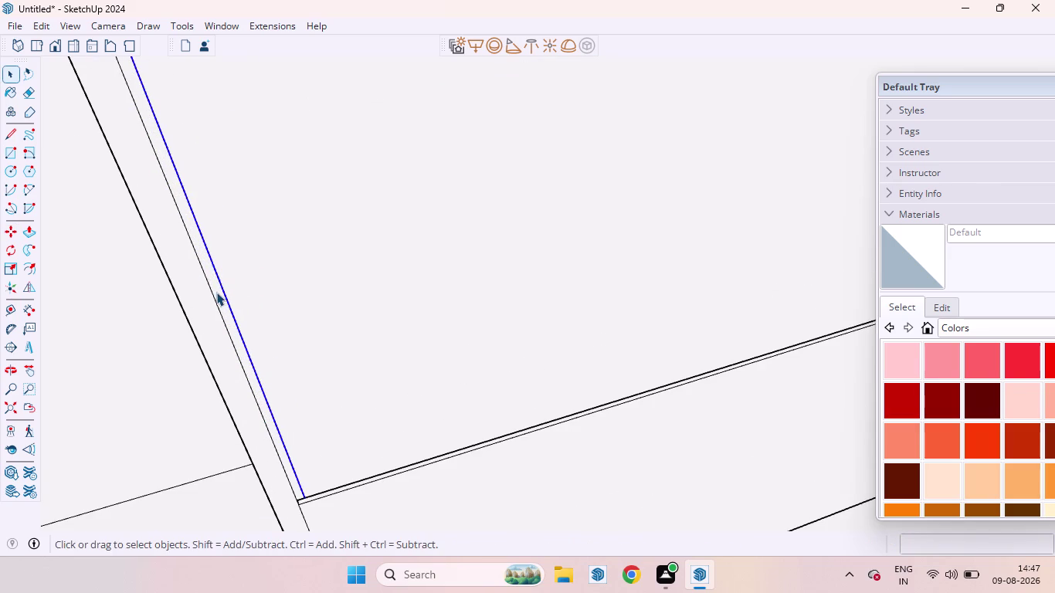
click(216, 292)
key(p)
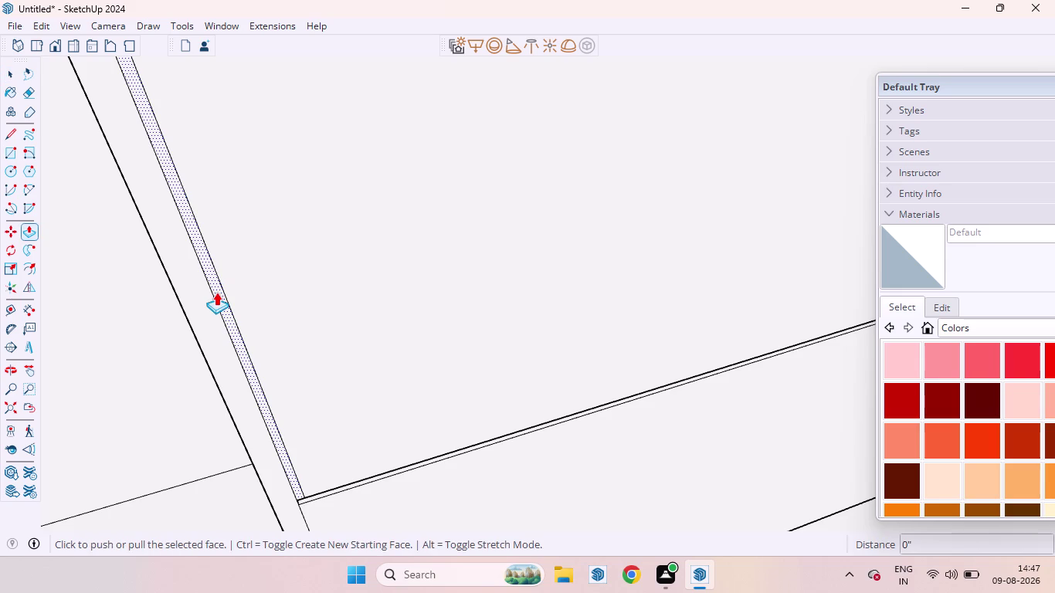
double_click(217, 292)
scroll(down, 3)
scroll(down, 3)
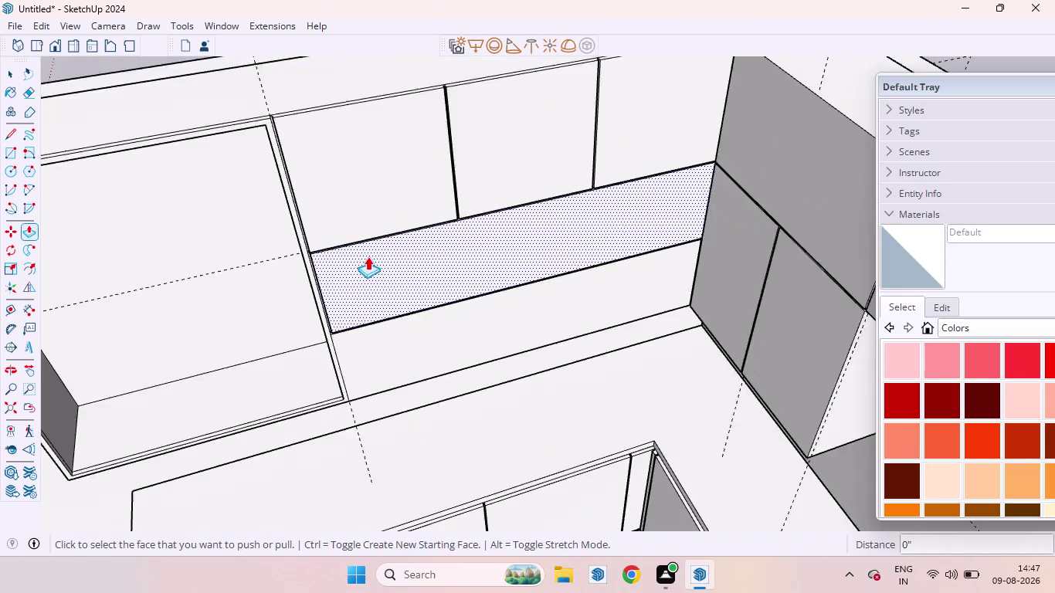
scroll(down, 3)
key(space)
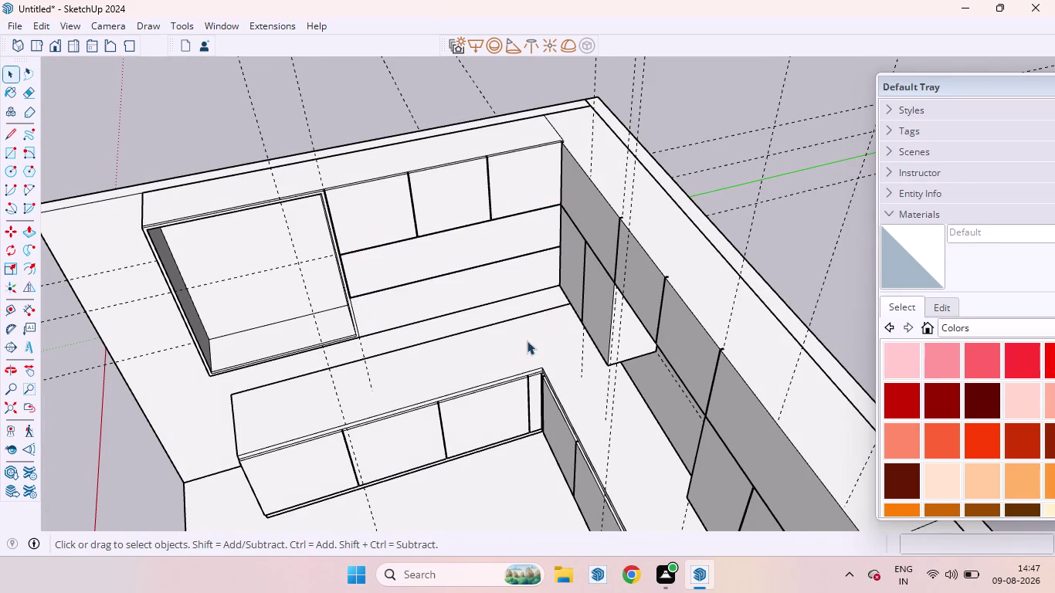
Copy the next panel's vertical side edge 6 mm over to mark a thin strip.
middle_drag(506, 339, 479, 214)
scroll(up, 3)
scroll(down, 3)
scroll(up, 3)
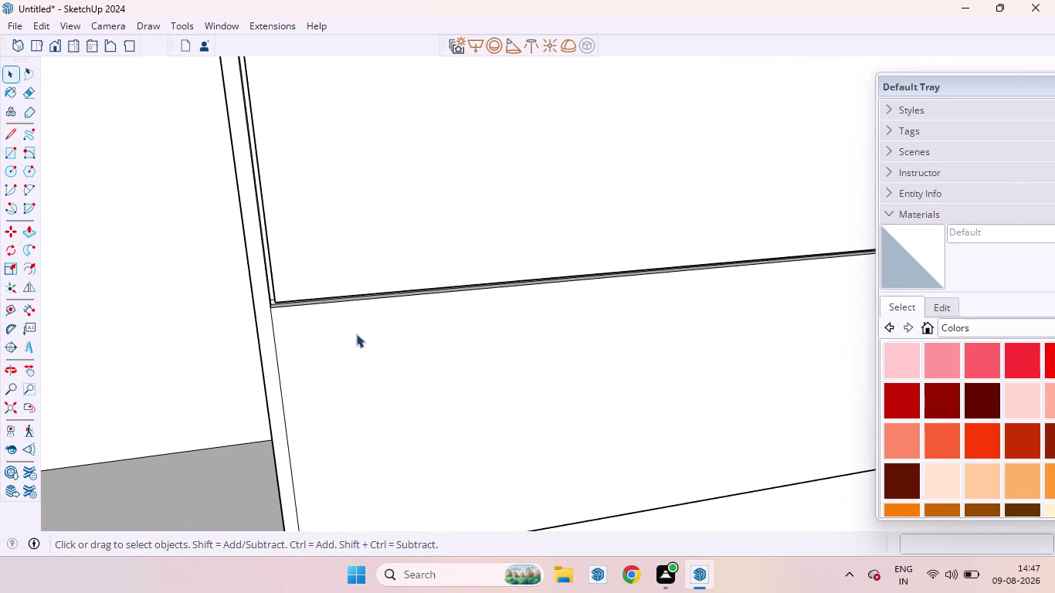
middle_click(356, 334)
scroll(up, 3)
scroll(down, 3)
scroll(up, 3)
click(235, 365)
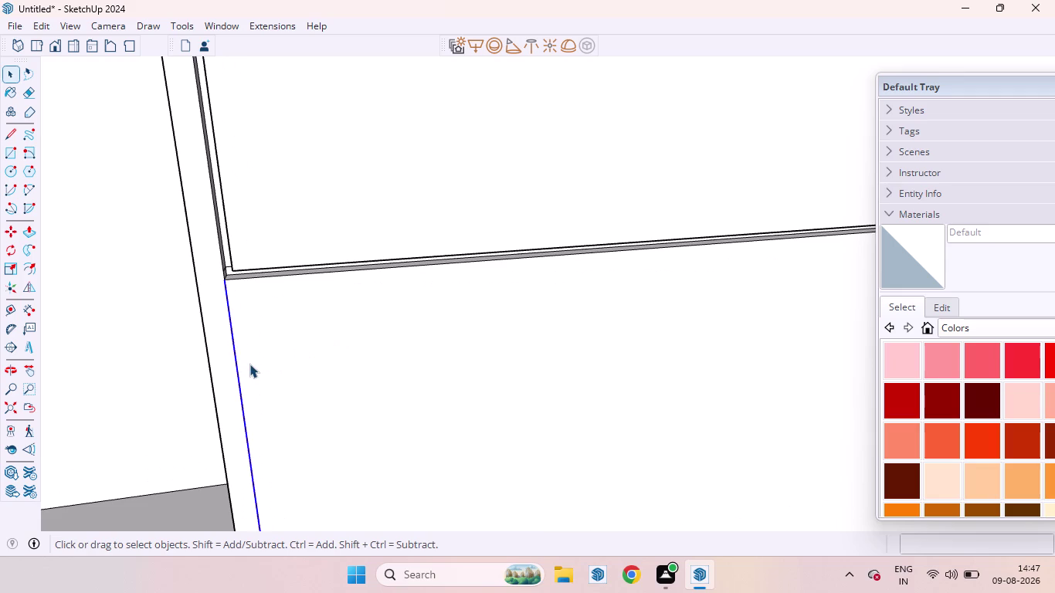
key(m)
click(250, 363)
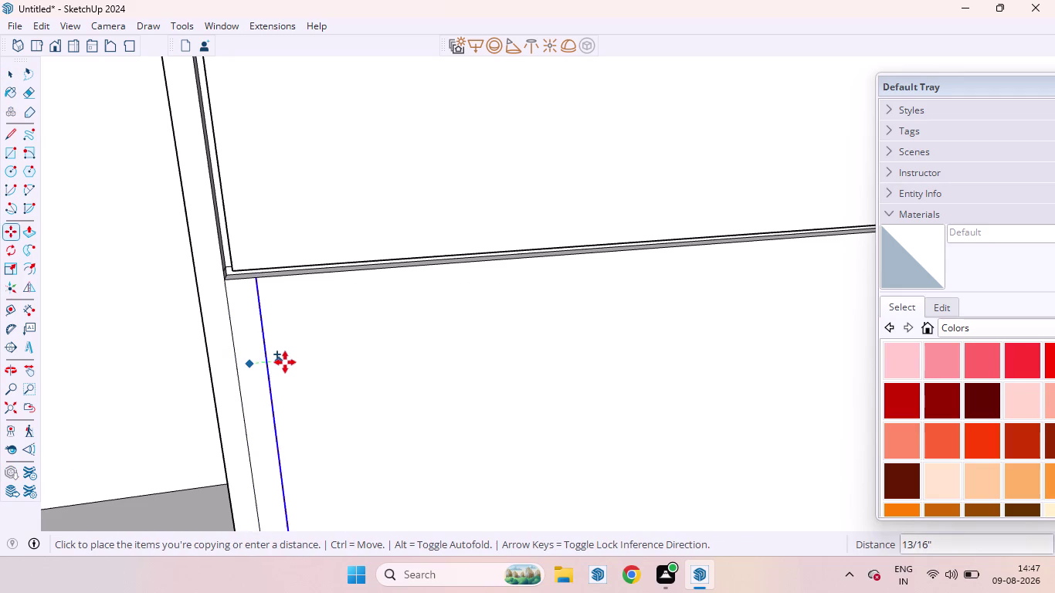
key(6)
text(MM)
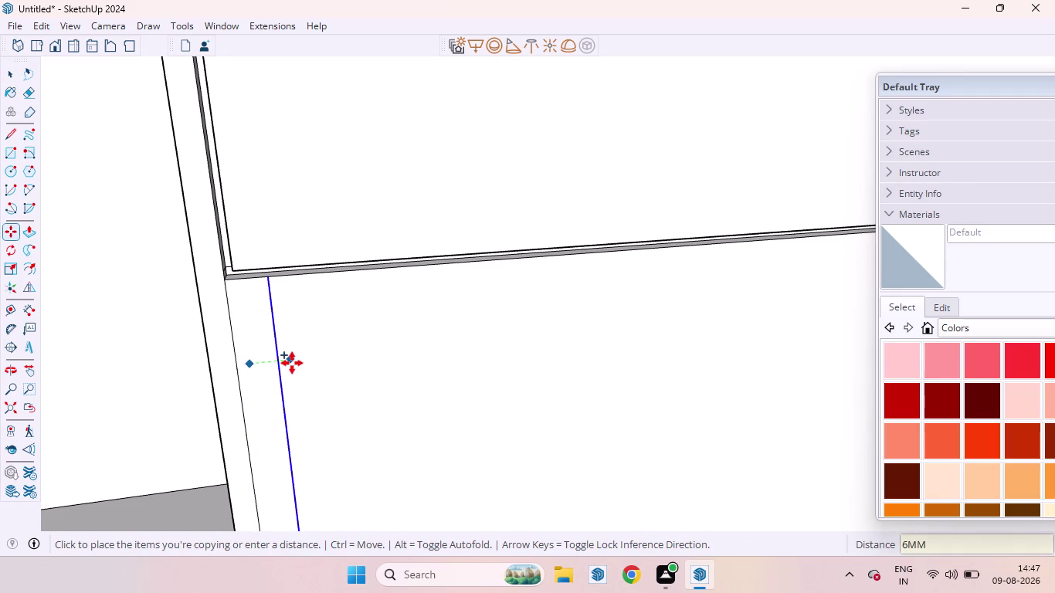
key(Return)
Push the 6 mm strip inward with Push/Pull to form the groove.
key(space)
scroll(up, 3)
click(236, 341)
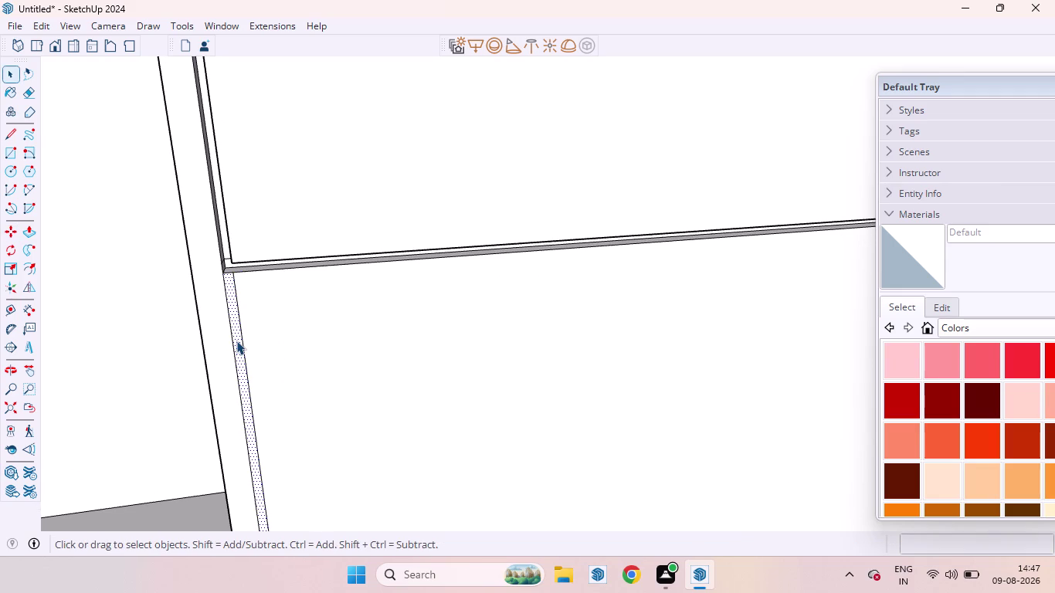
key(p)
click(236, 341)
click(236, 341)
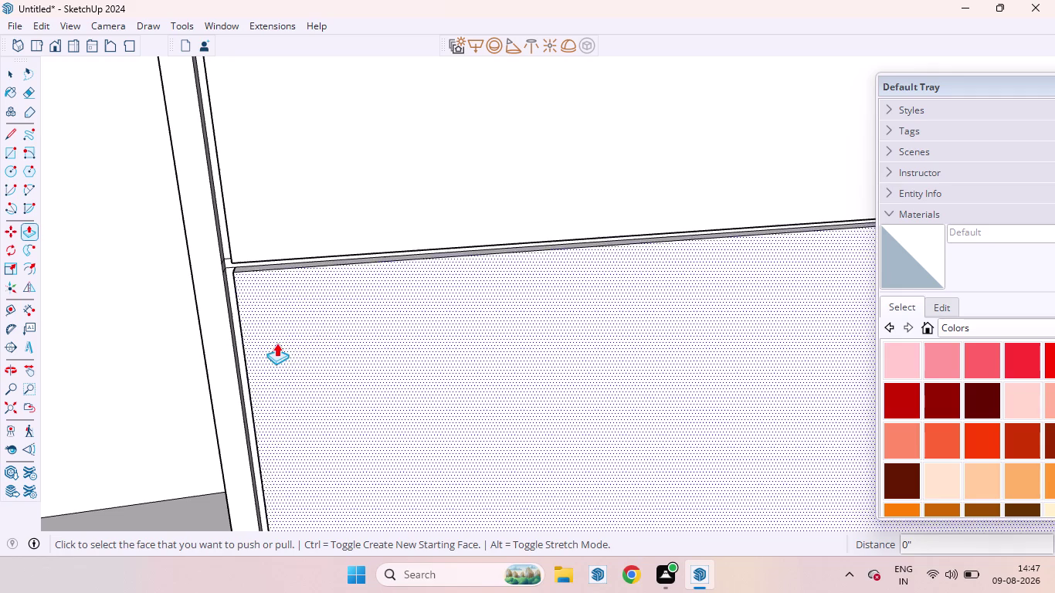
scroll(down, 3)
scroll(up, 3)
scroll(down, 3)
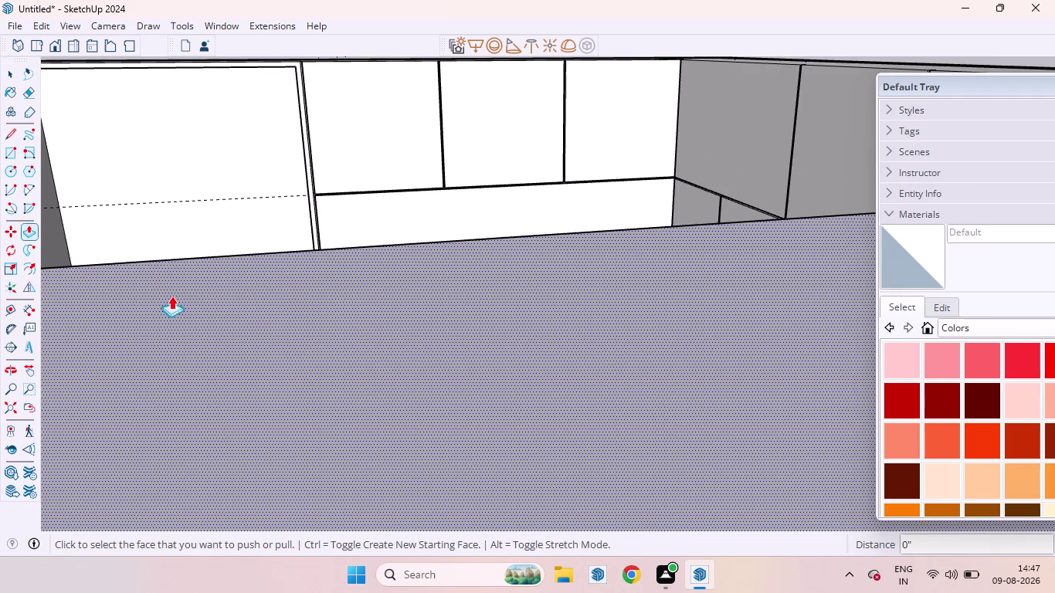
click(10, 411)
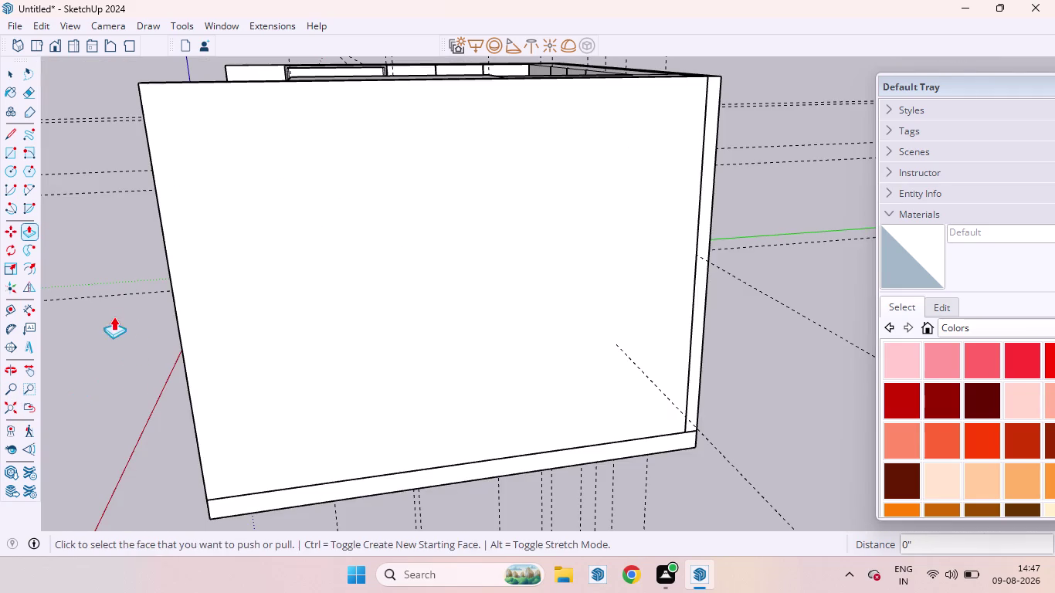
middle_drag(119, 322, 494, 349)
key(space)
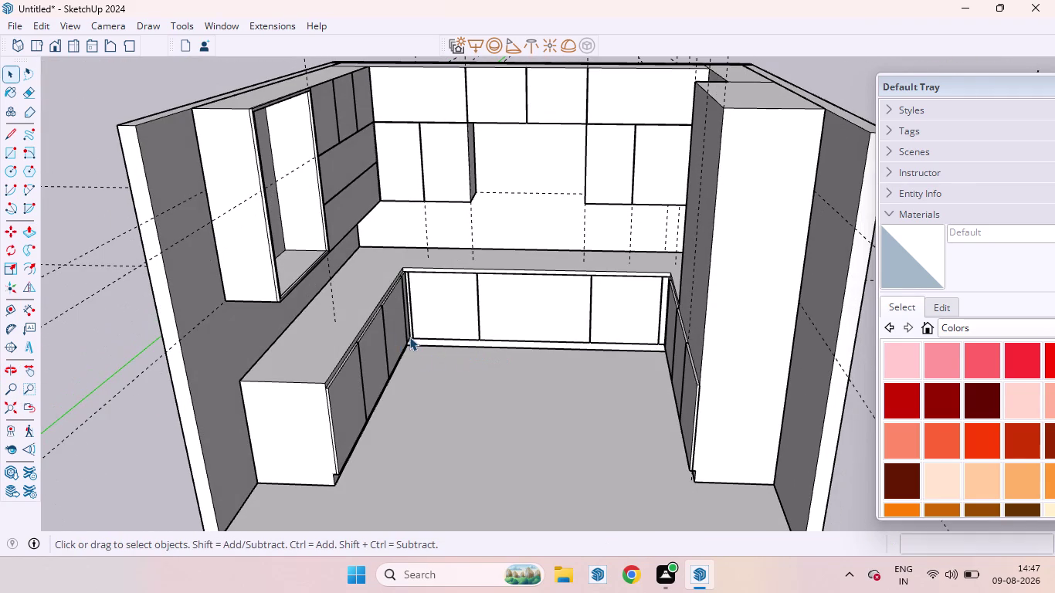
scroll(down, 3)
scroll(up, 3)
scroll(down, 3)
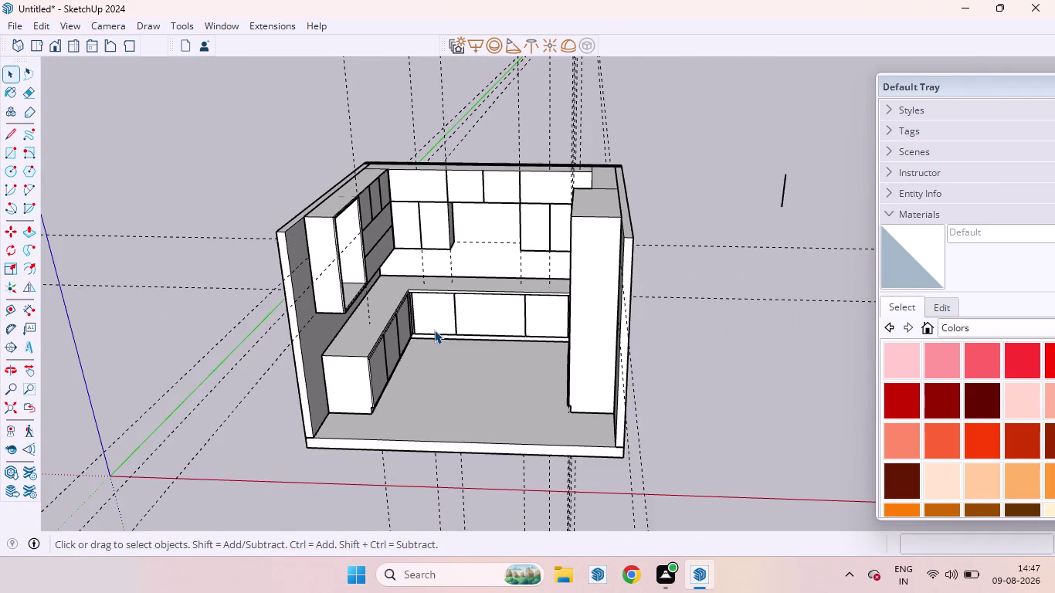
middle_drag(434, 329, 465, 275)
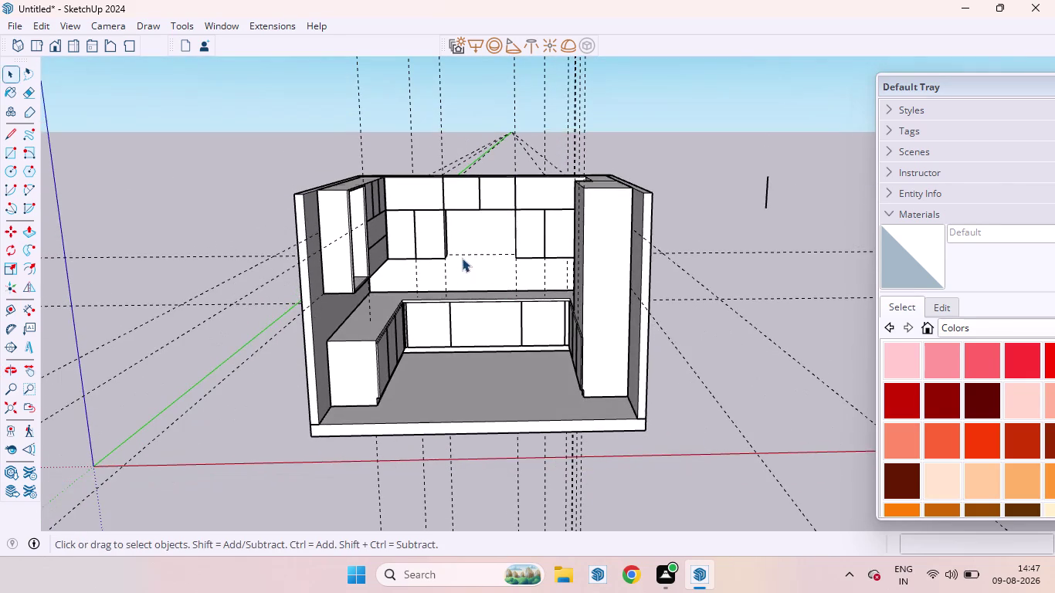
scroll(down, 3)
middle_drag(475, 271, 692, 294)
scroll(up, 3)
middle_drag(560, 279, 524, 286)
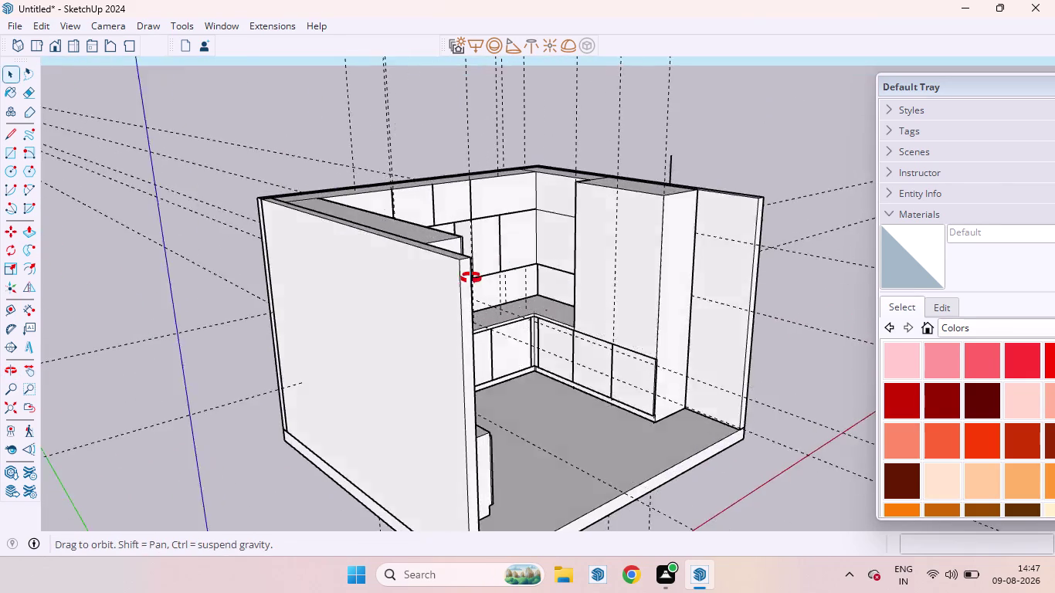
middle_drag(525, 286, 346, 233)
scroll(up, 3)
scroll(down, 3)
middle_drag(417, 237, 336, 214)
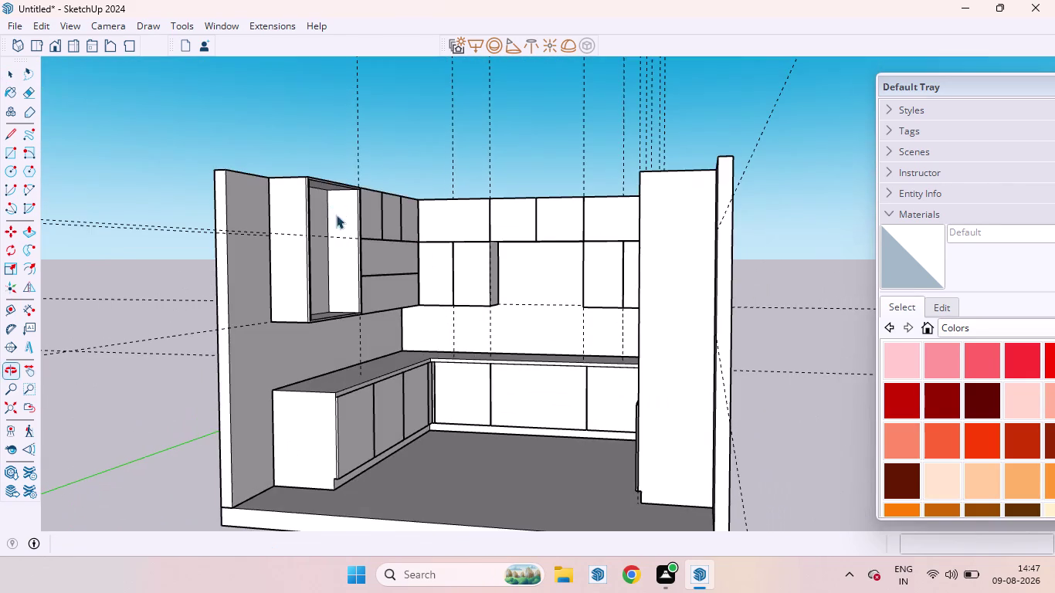
scroll(up, 3)
scroll(down, 3)
scroll(up, 3)
middle_drag(477, 347, 512, 376)
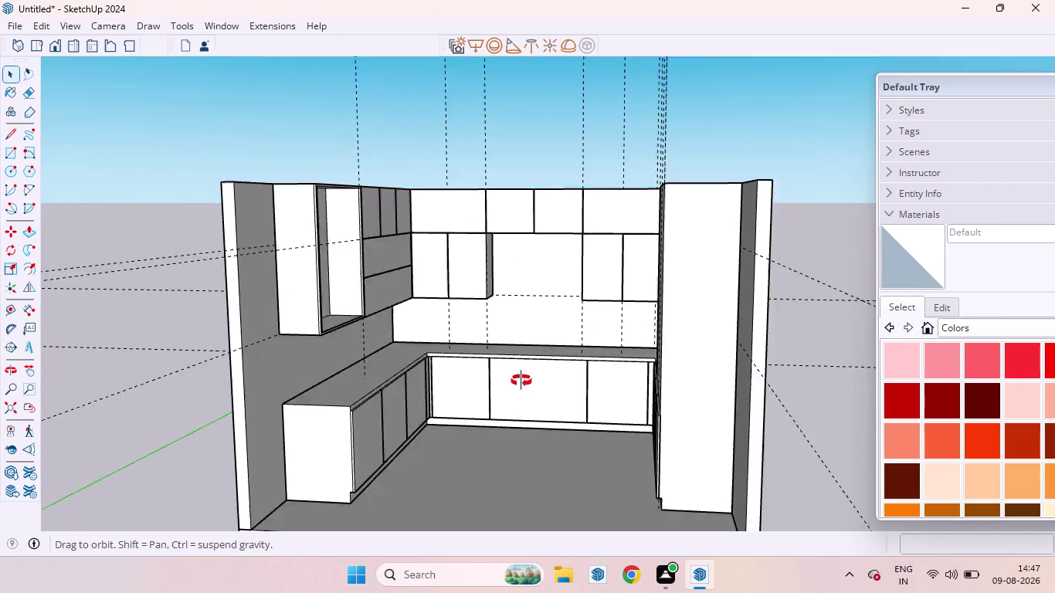
middle_drag(512, 376, 806, 390)
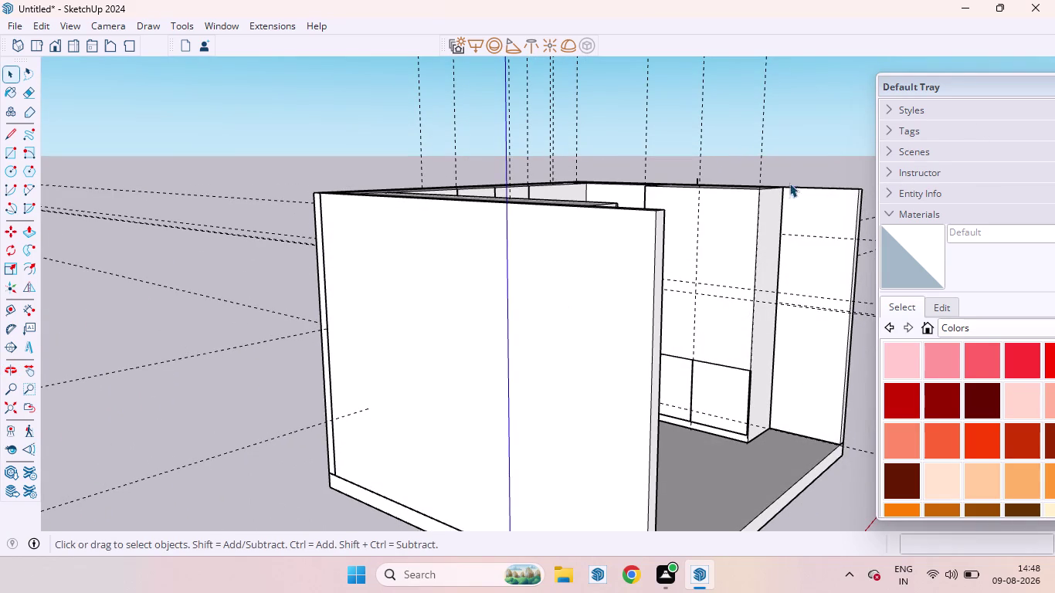
scroll(up, 3)
middle_drag(537, 217, 384, 181)
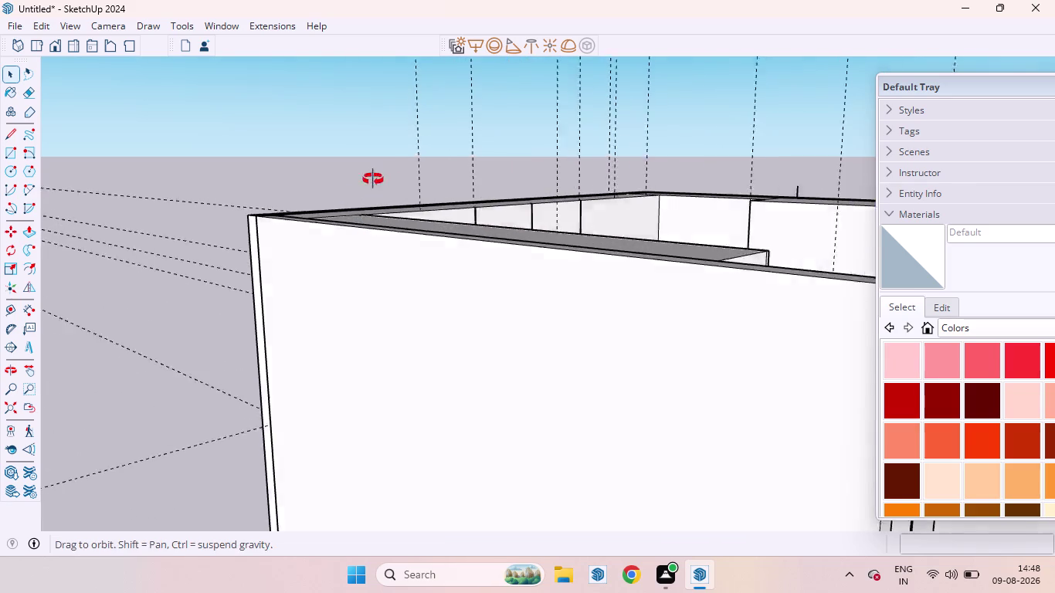
middle_drag(383, 181, 334, 169)
scroll(down, 3)
scroll(up, 3)
scroll(up, 3)
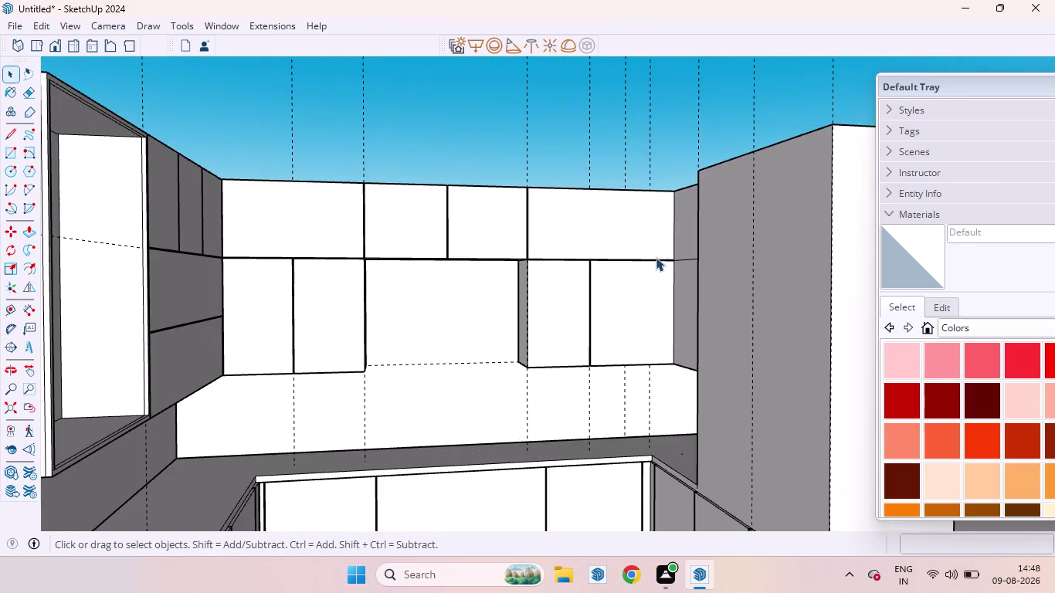
scroll(down, 3)
middle_drag(591, 260, 599, 284)
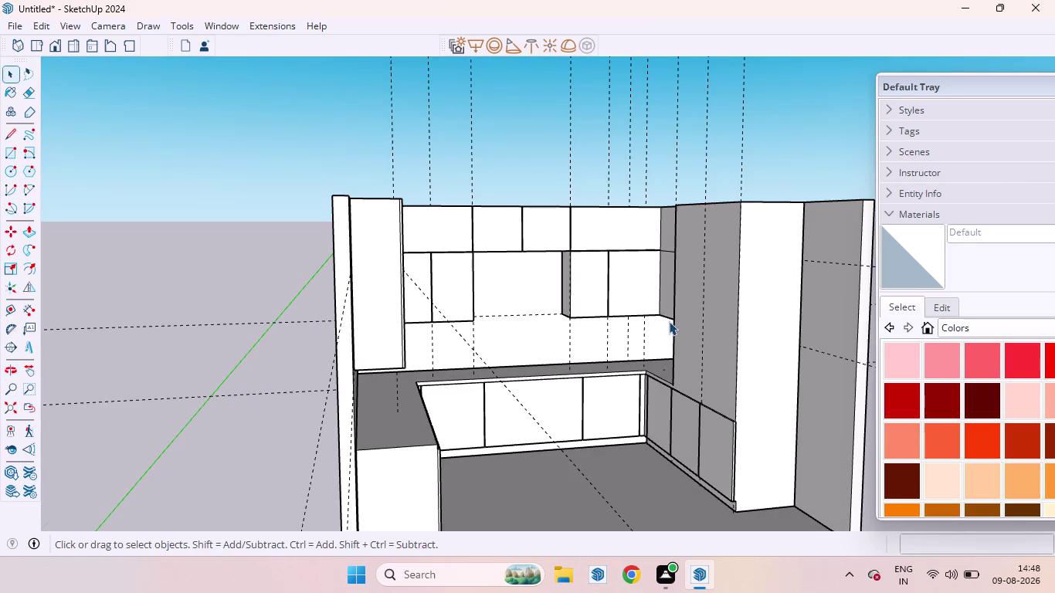
scroll(up, 3)
Place a guide on the tall unit about 1′ 7¾″ from the cabinet edge line.
key(t)
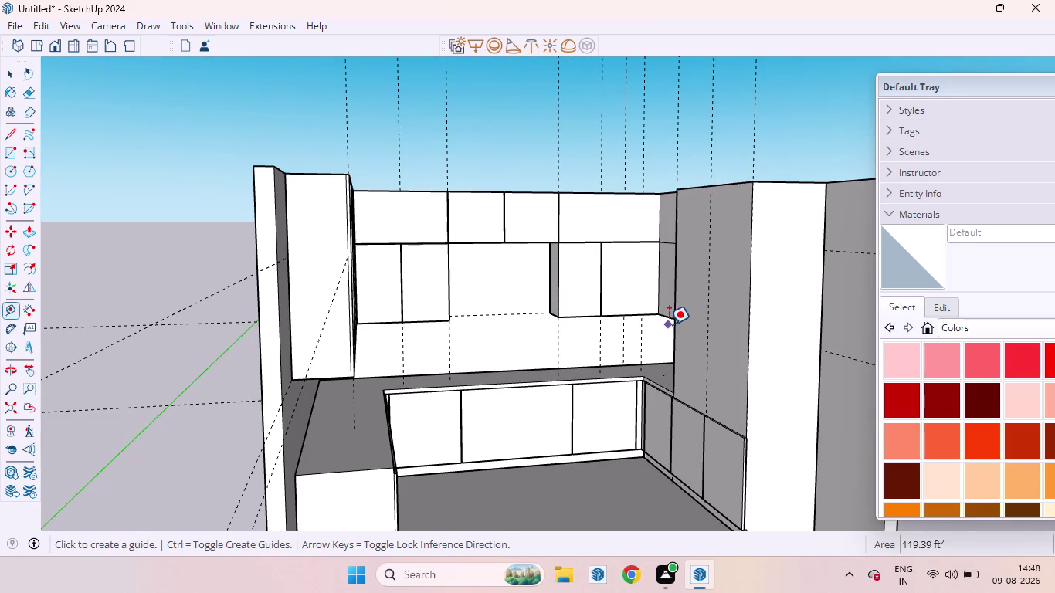
click(727, 186)
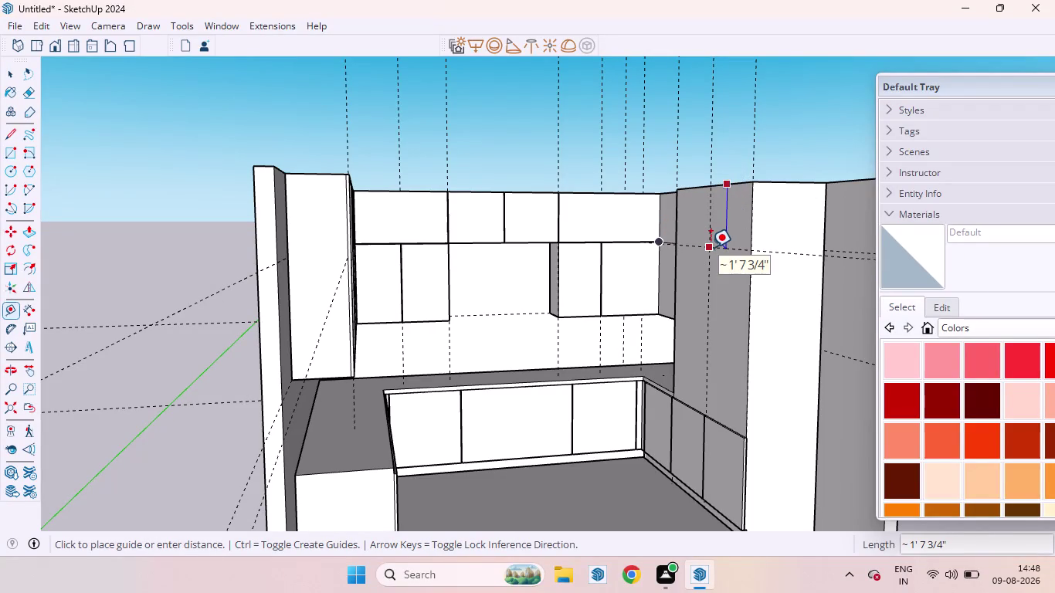
click(711, 247)
key(space)
Orbit around the wall cabinets and over the tall unit to view the whole room.
scroll(up, 3)
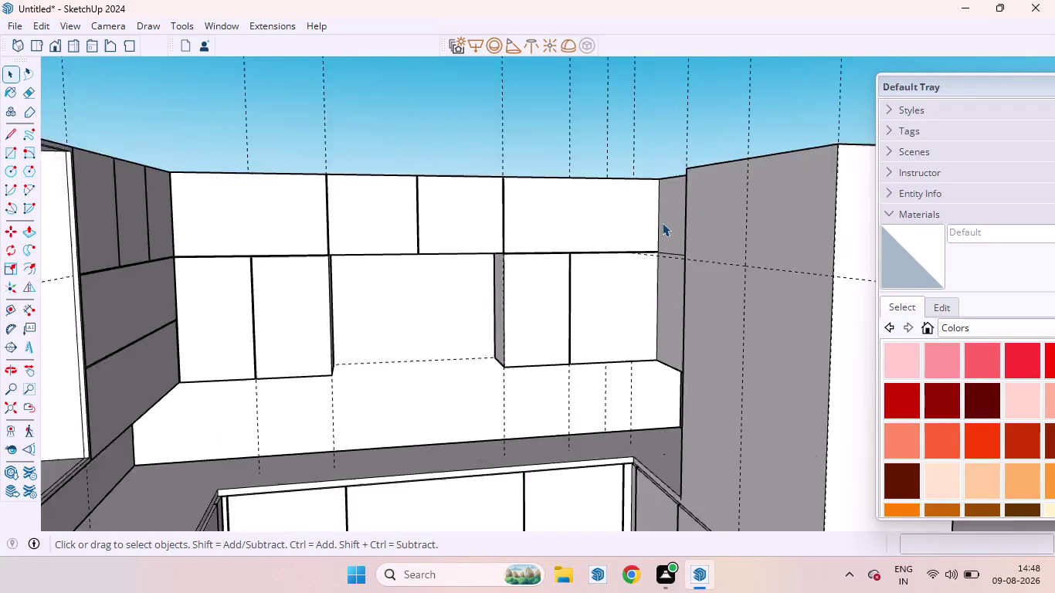
scroll(up, 3)
middle_drag(683, 229, 742, 235)
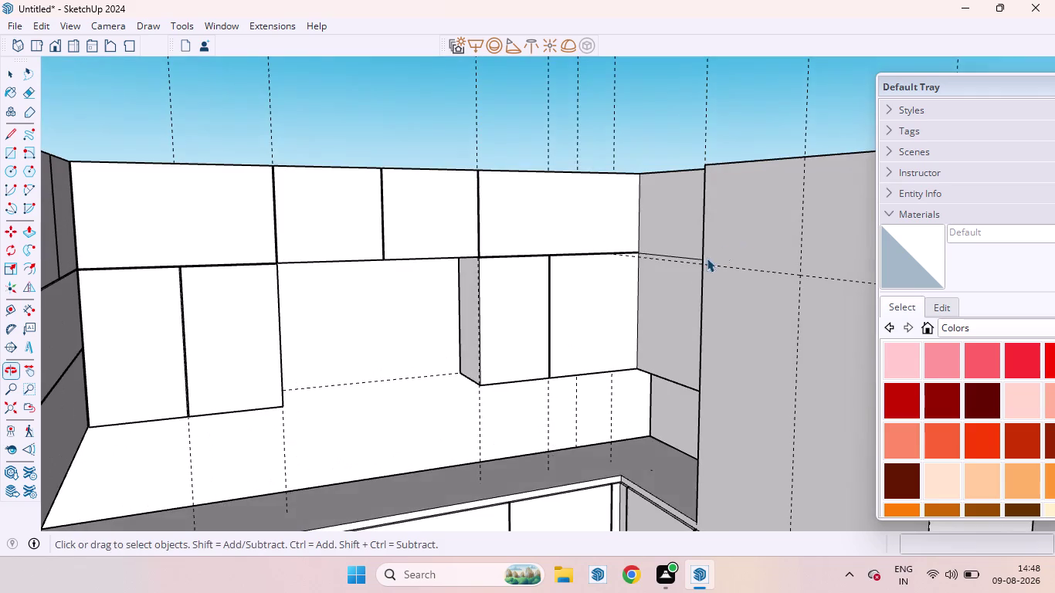
scroll(up, 3)
middle_drag(755, 231, 603, 303)
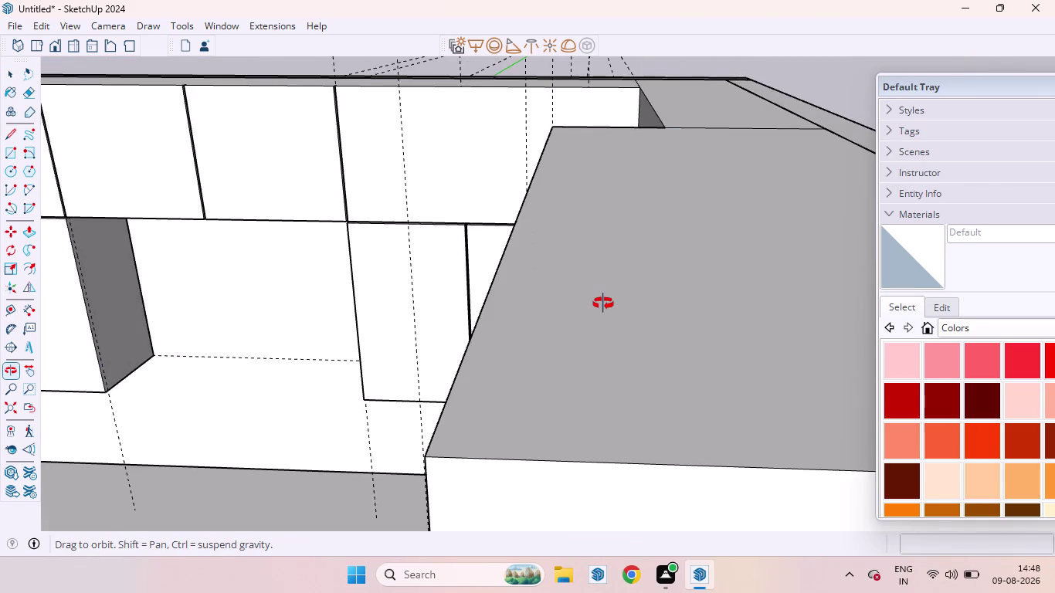
middle_drag(603, 304, 777, 295)
scroll(down, 3)
scroll(up, 3)
scroll(down, 3)
scroll(down, 3)
middle_drag(641, 255, 738, 268)
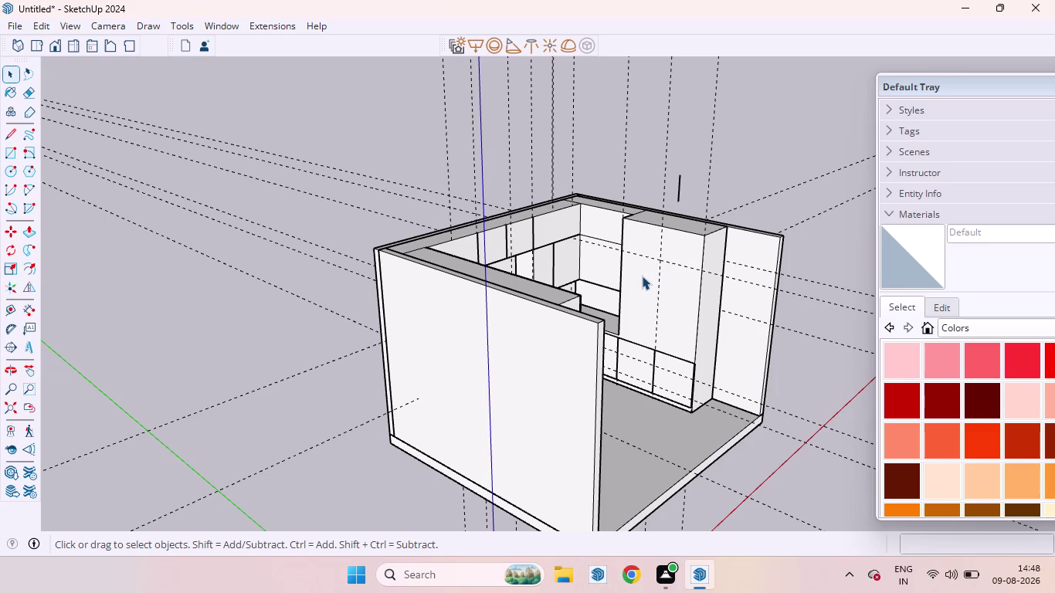
key(r)
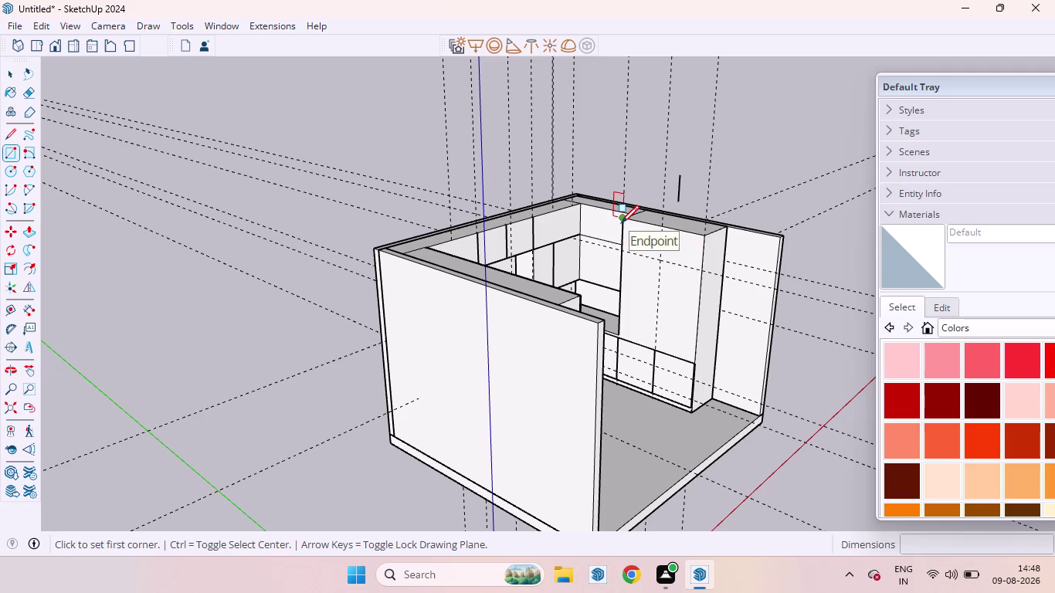
Draw a rectangle from the tall unit's top edge down to the guide point.
click(621, 223)
click(699, 265)
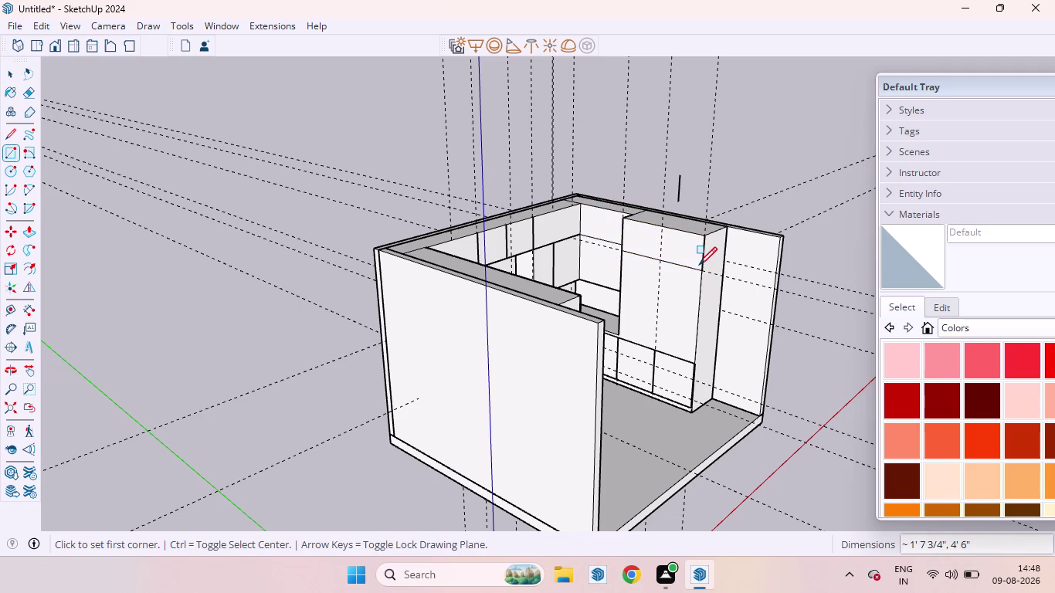
scroll(up, 3)
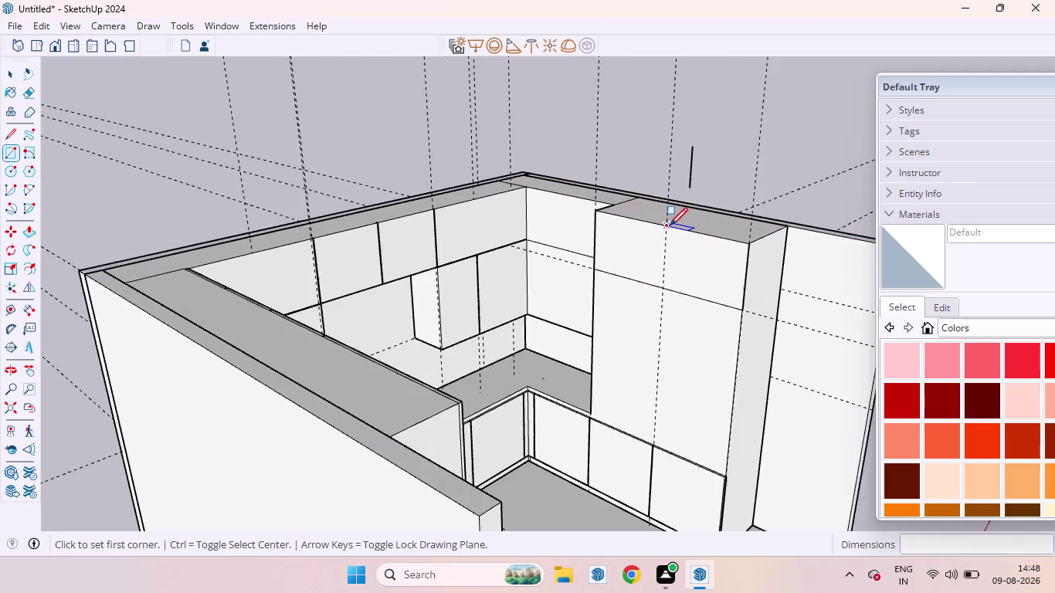
scroll(up, 3)
click(666, 225)
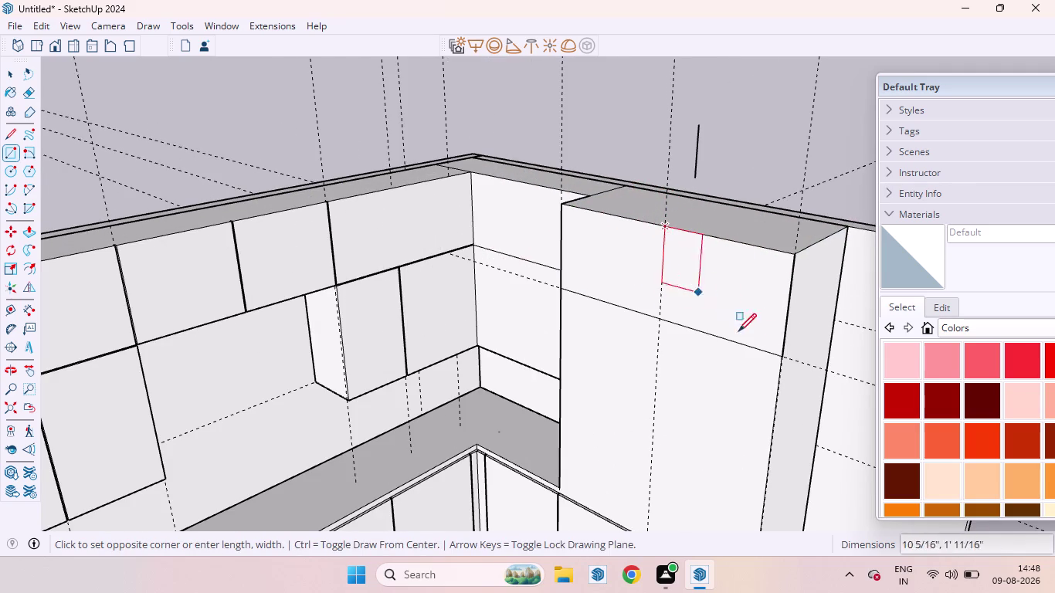
click(785, 354)
key(space)
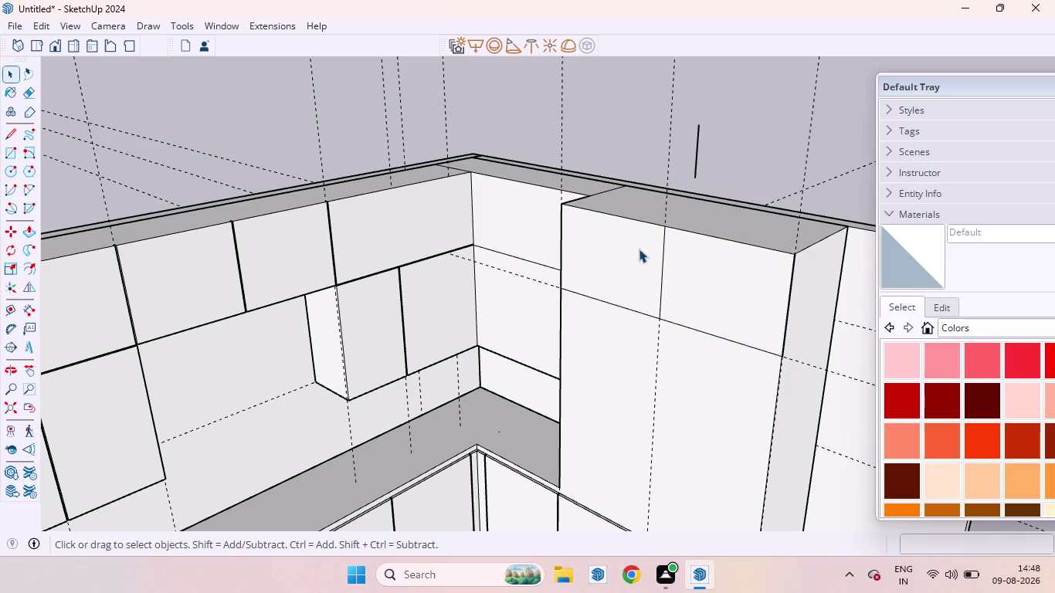
Select the tall unit's face and the newly created top panel face.
click(630, 249)
click(781, 273)
scroll(down, 3)
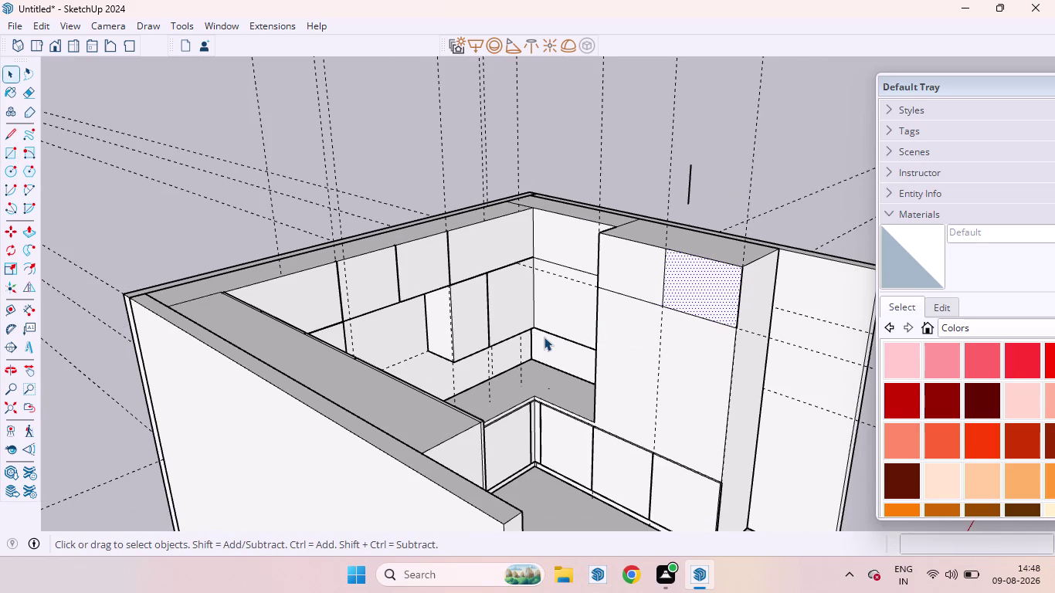
scroll(down, 3)
scroll(up, 3)
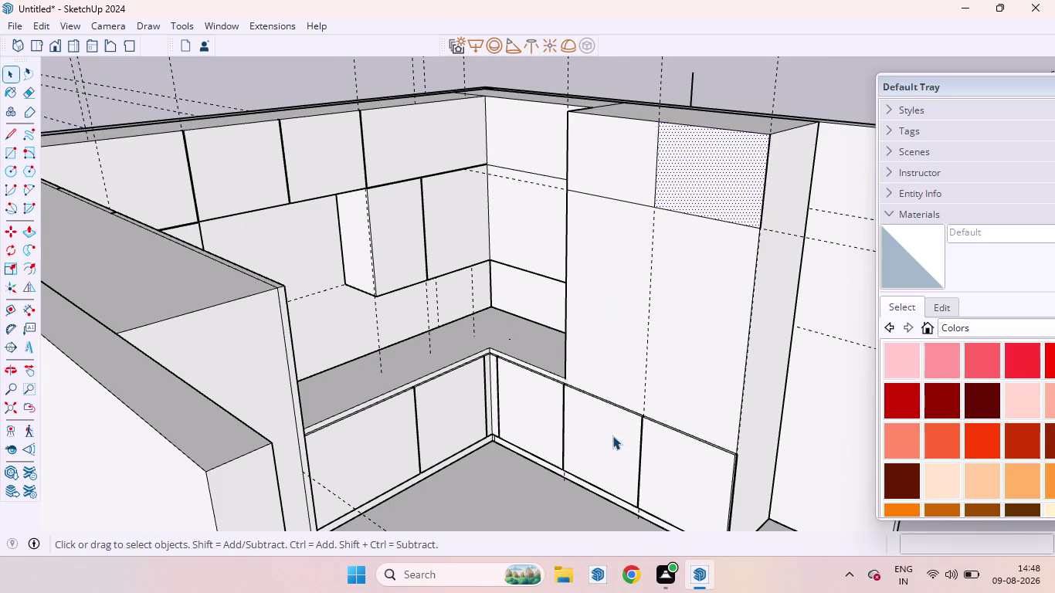
click(608, 440)
double_click(607, 439)
click(607, 439)
double_click(607, 440)
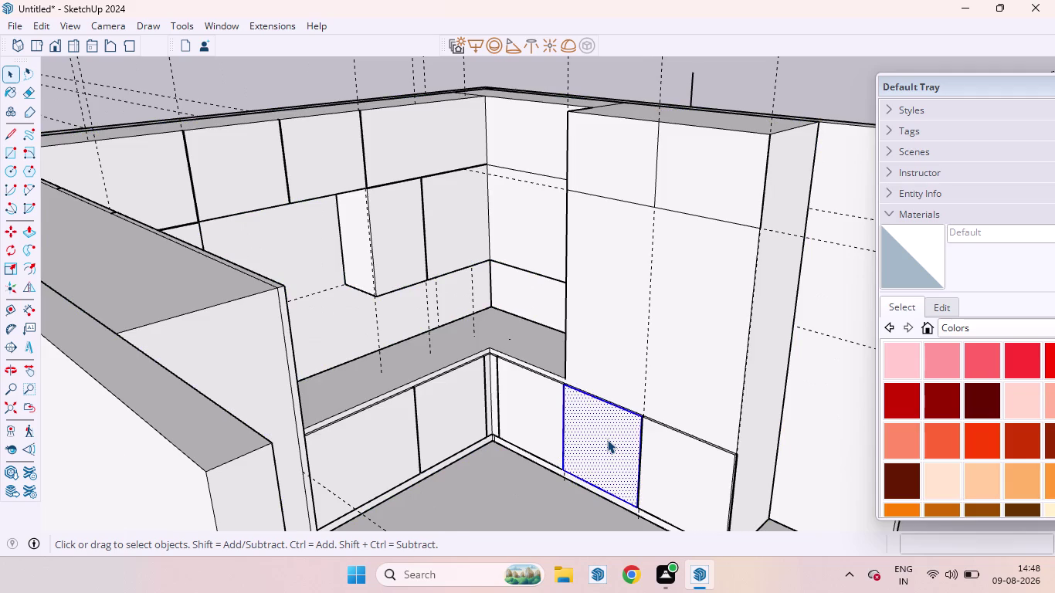
double_click(607, 440)
key(Delete)
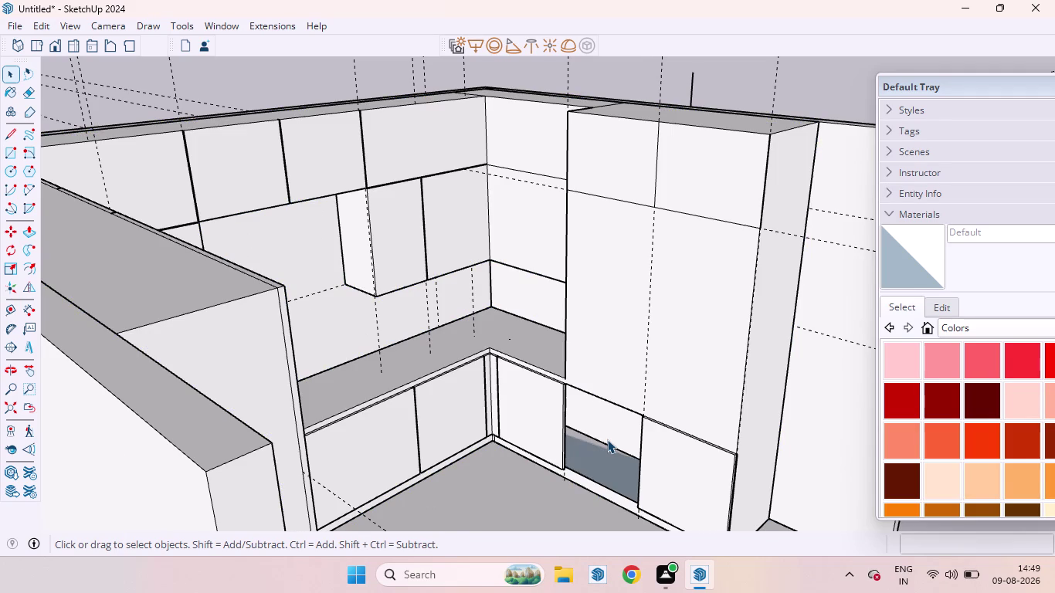
key(ctrl+z)
click(607, 440)
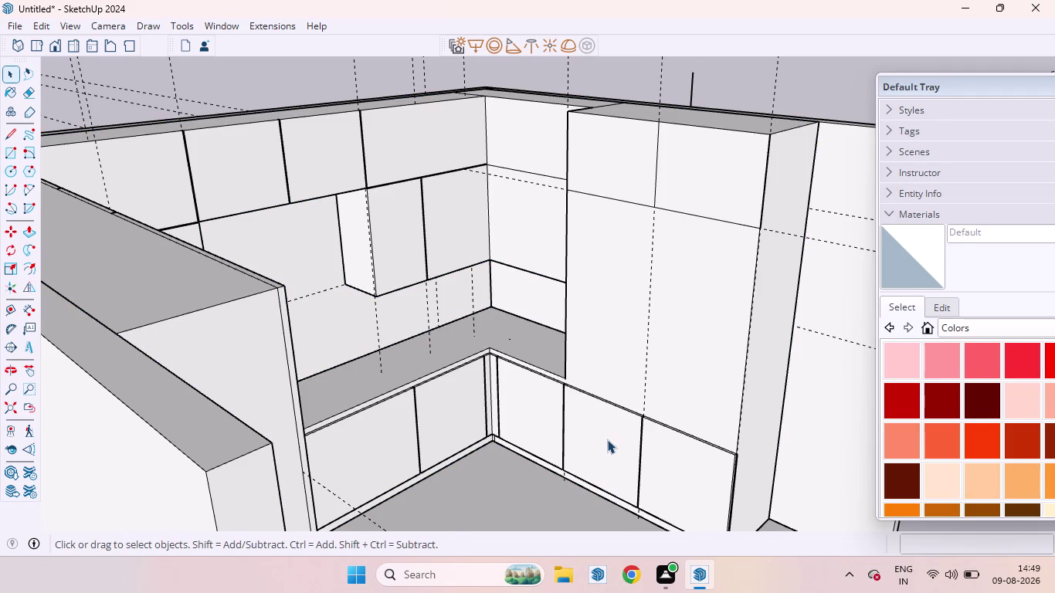
click(617, 382)
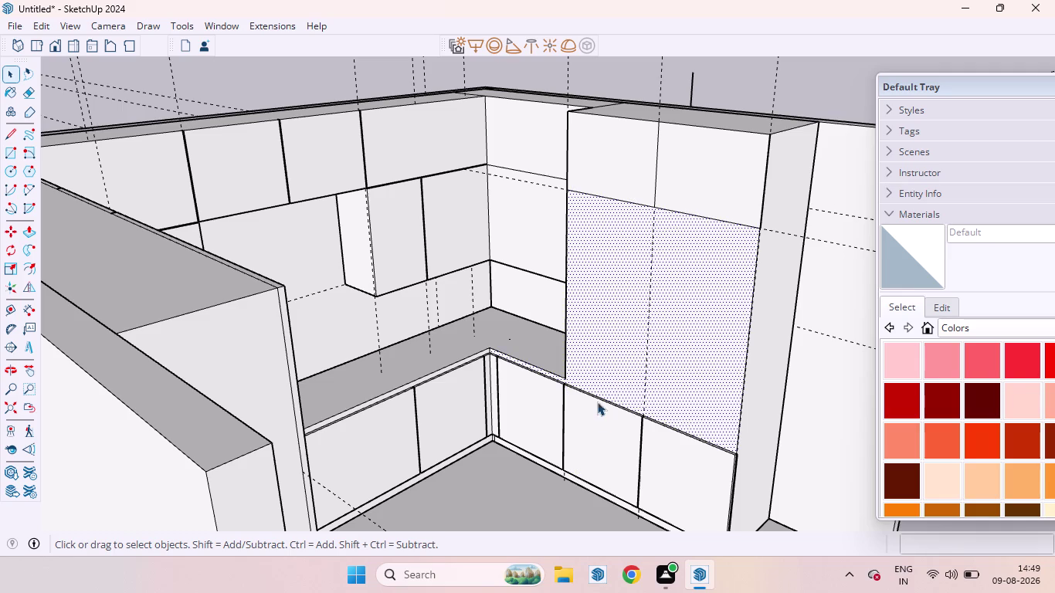
click(593, 415)
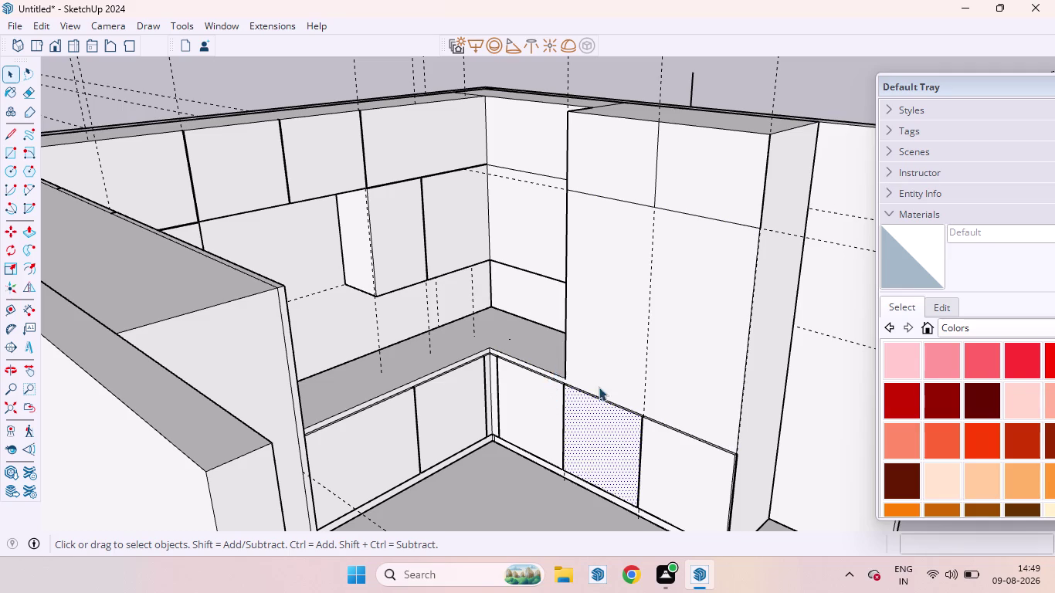
scroll(up, 3)
scroll(down, 3)
scroll(down, 3)
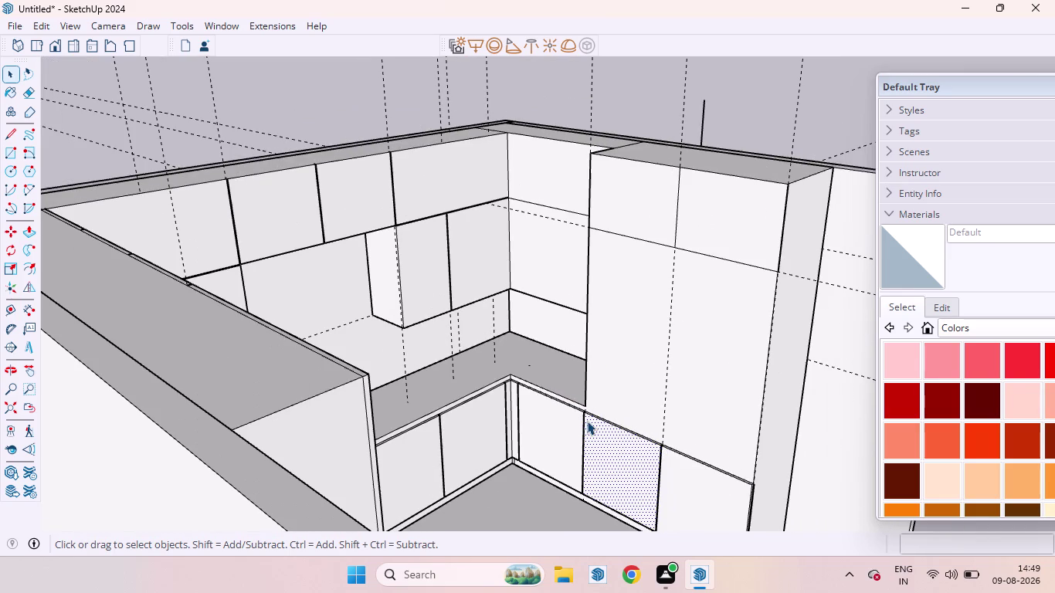
key(r)
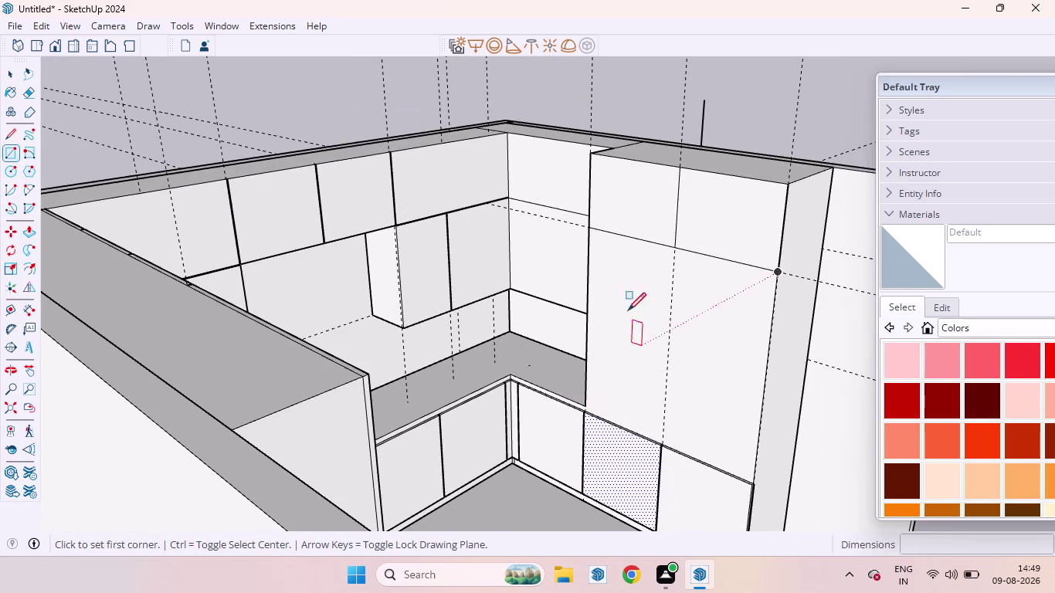
Start a rectangle on the tall unit's front, then cancel it after orbiting.
scroll(up, 3)
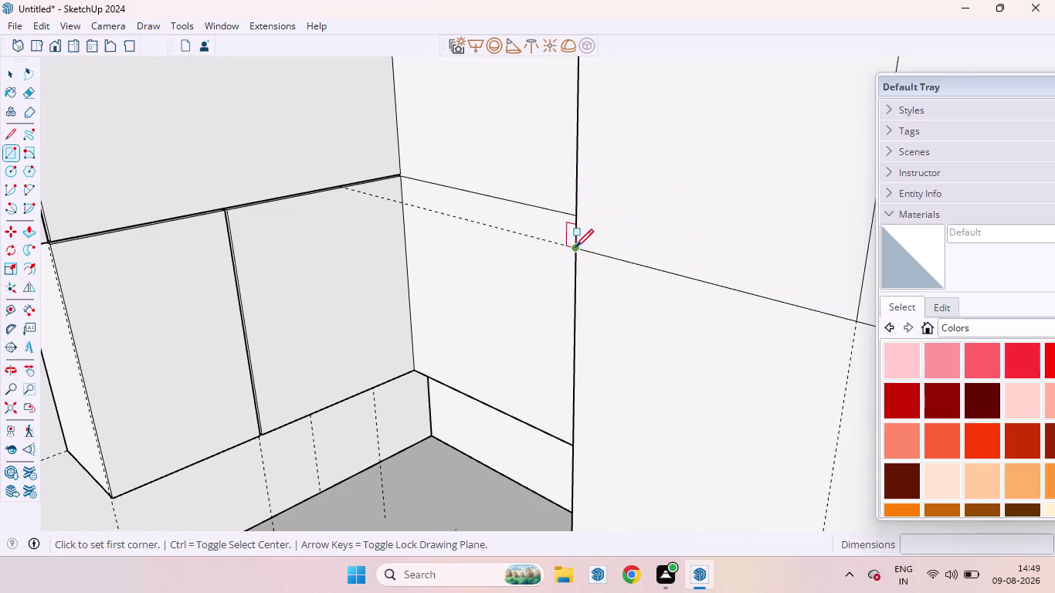
click(575, 247)
scroll(down, 3)
scroll(down, 3)
scroll(down, 3)
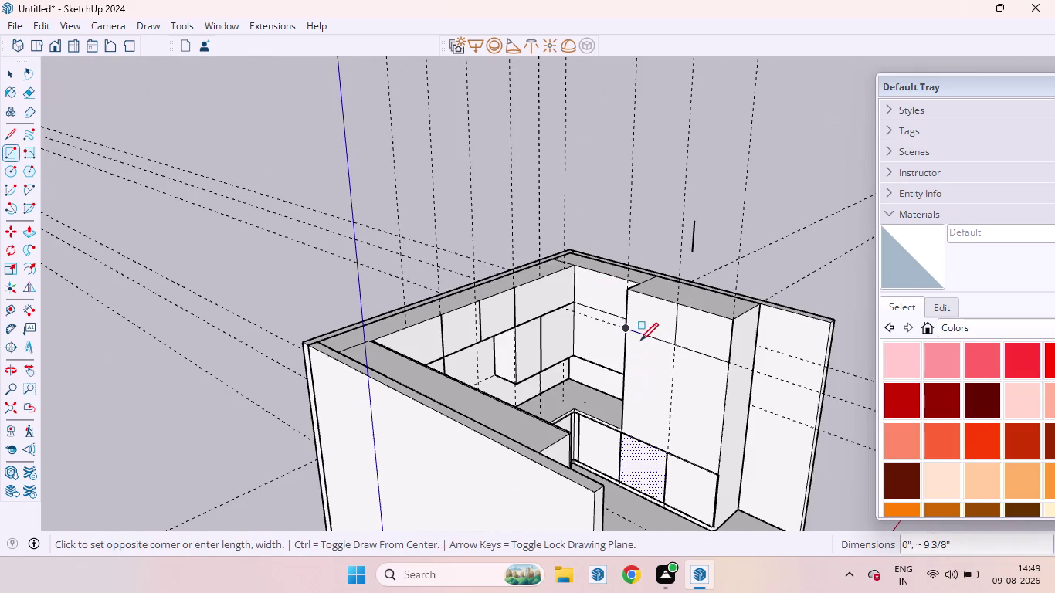
scroll(up, 3)
scroll(up, 3)
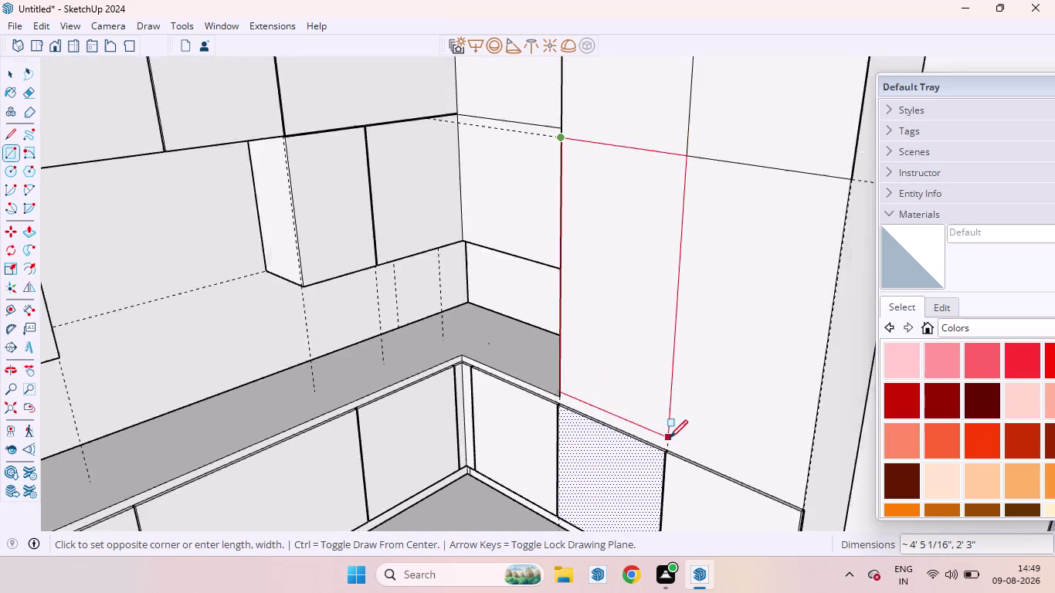
scroll(up, 3)
scroll(up, 3)
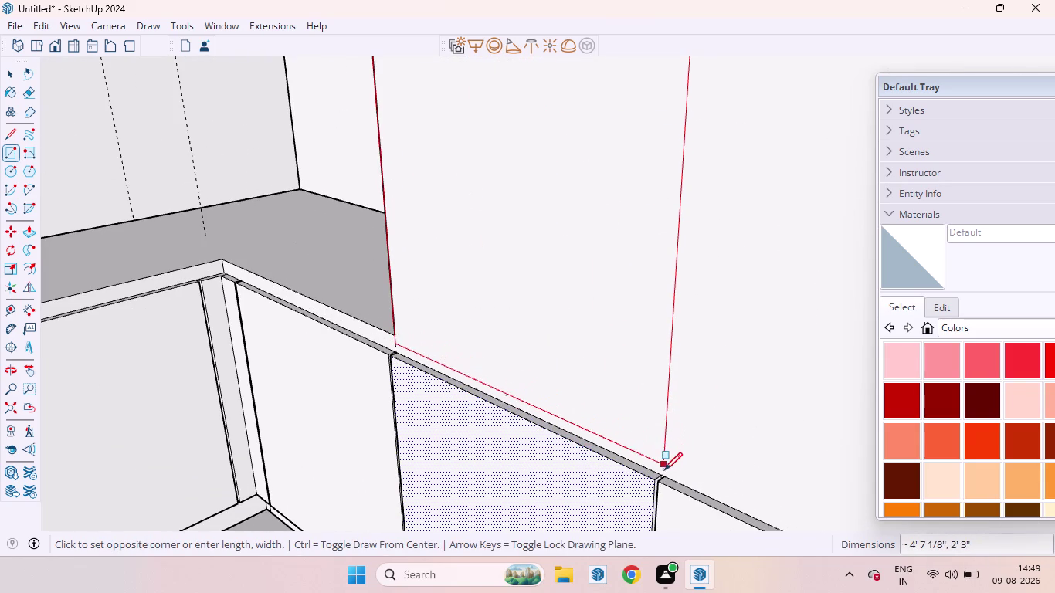
scroll(up, 3)
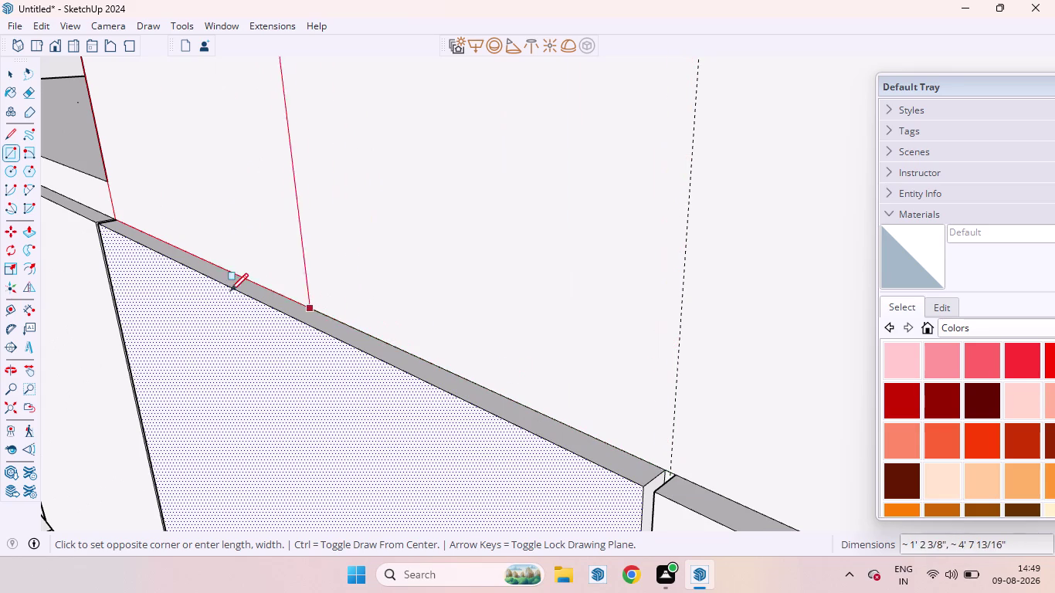
middle_drag(101, 196, 294, 229)
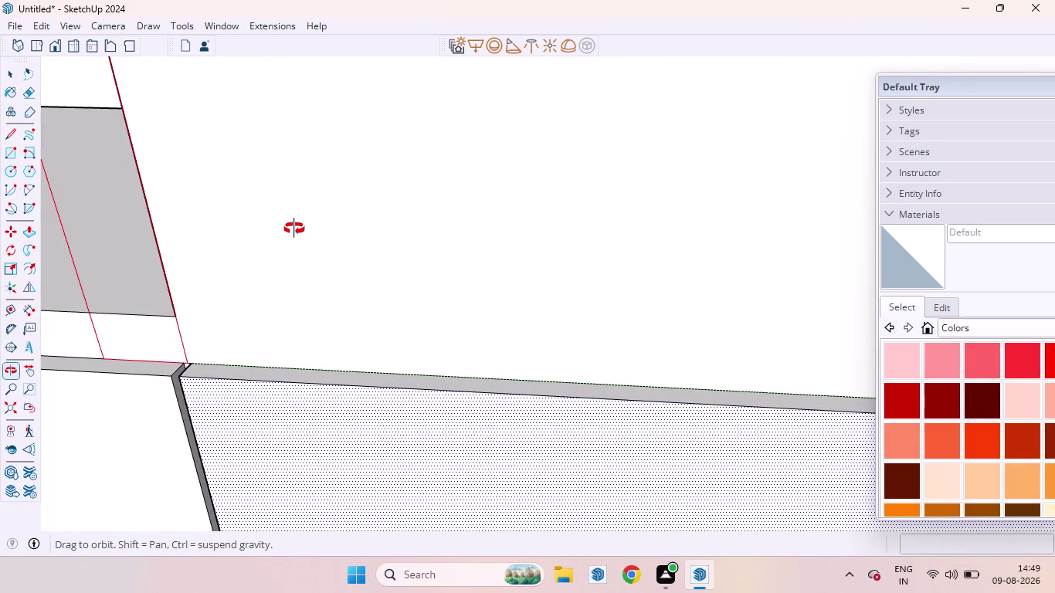
middle_drag(294, 229, 294, 230)
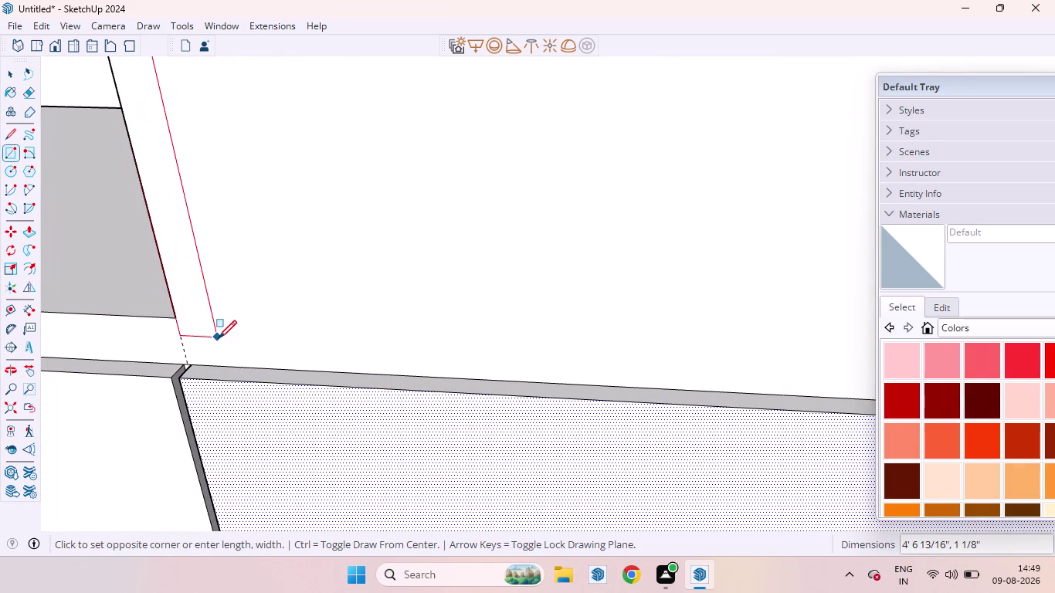
key(space)
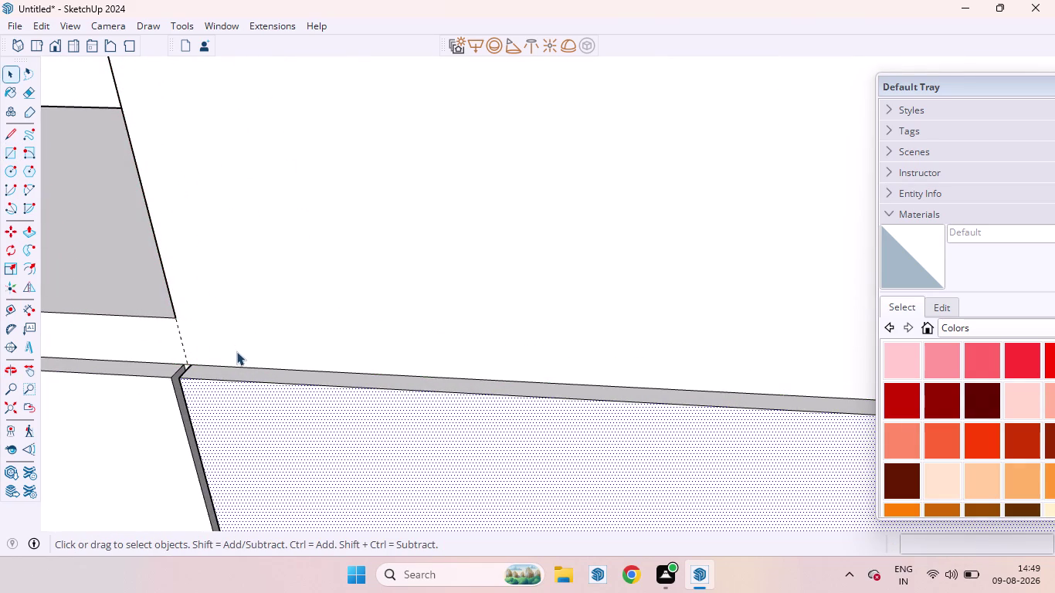
Draw a tall rectangle from the countertop edge corner to the upper endpoint, then select it.
key(r)
click(191, 363)
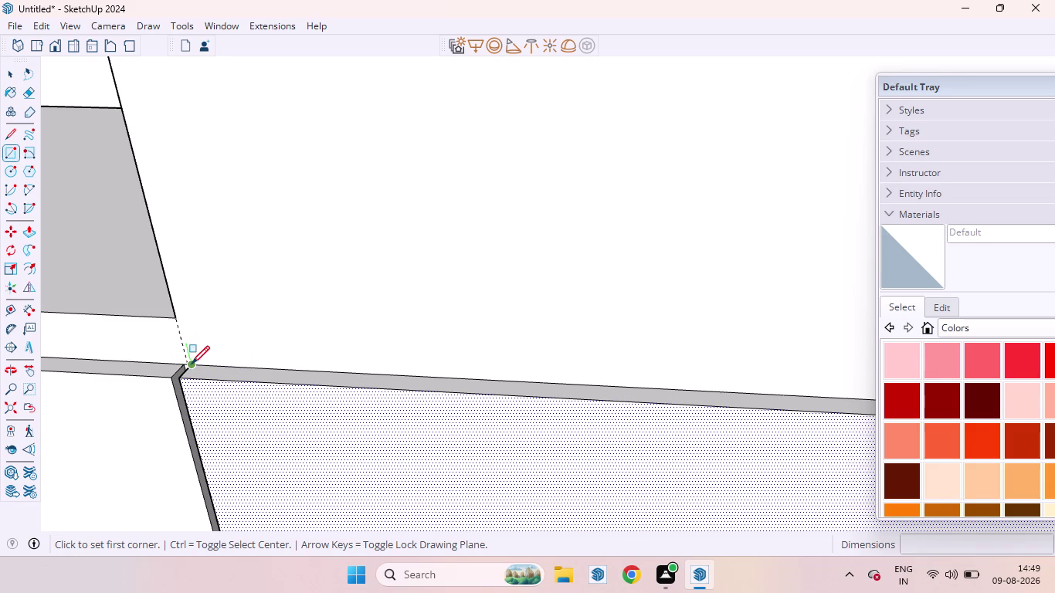
scroll(down, 3)
scroll(down, 3)
scroll(down, 3)
scroll(down, 3)
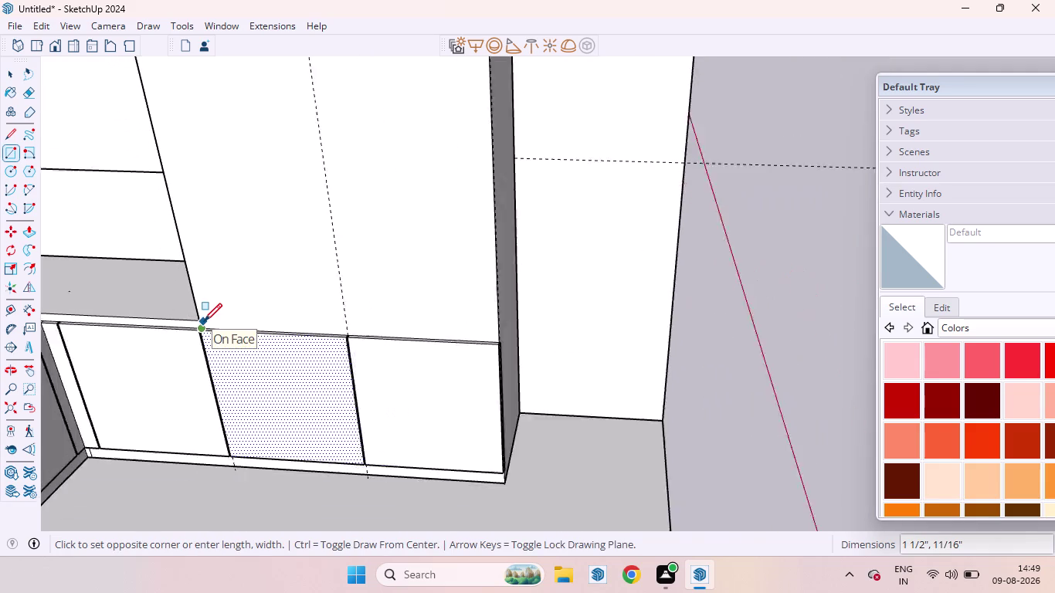
scroll(down, 3)
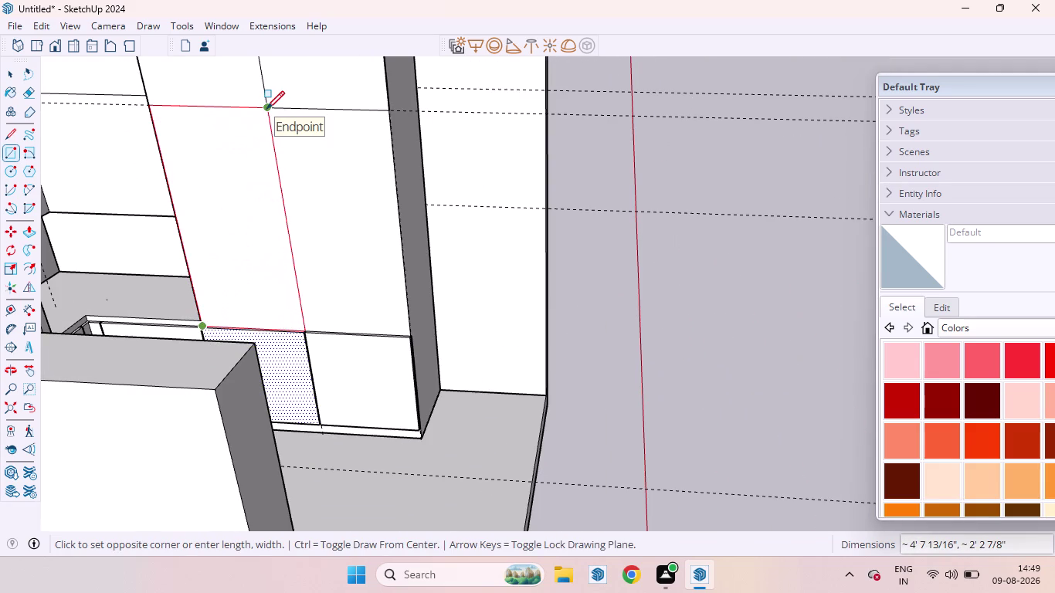
click(267, 109)
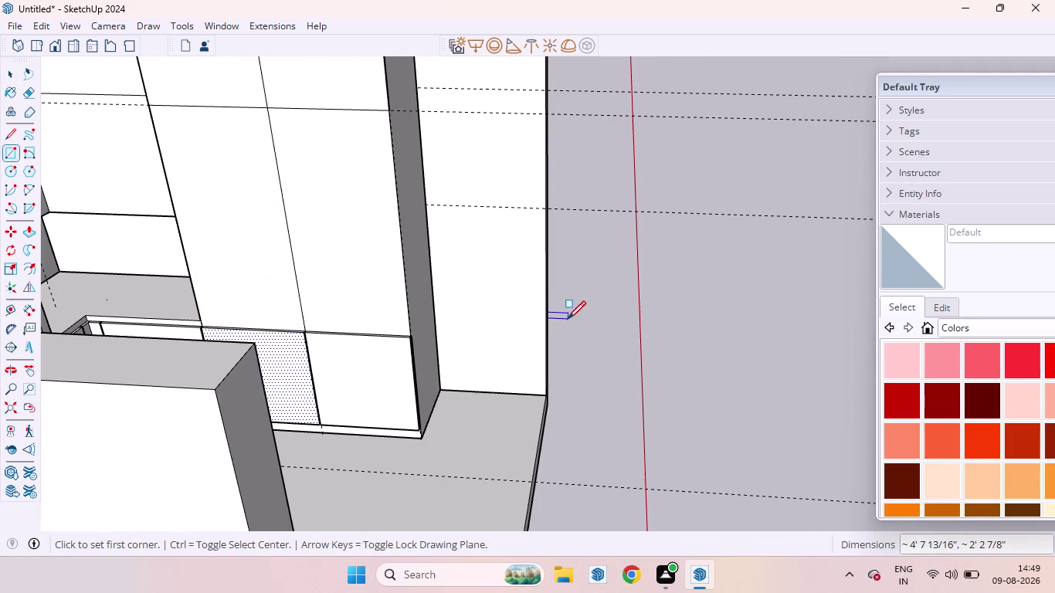
key(space)
click(249, 249)
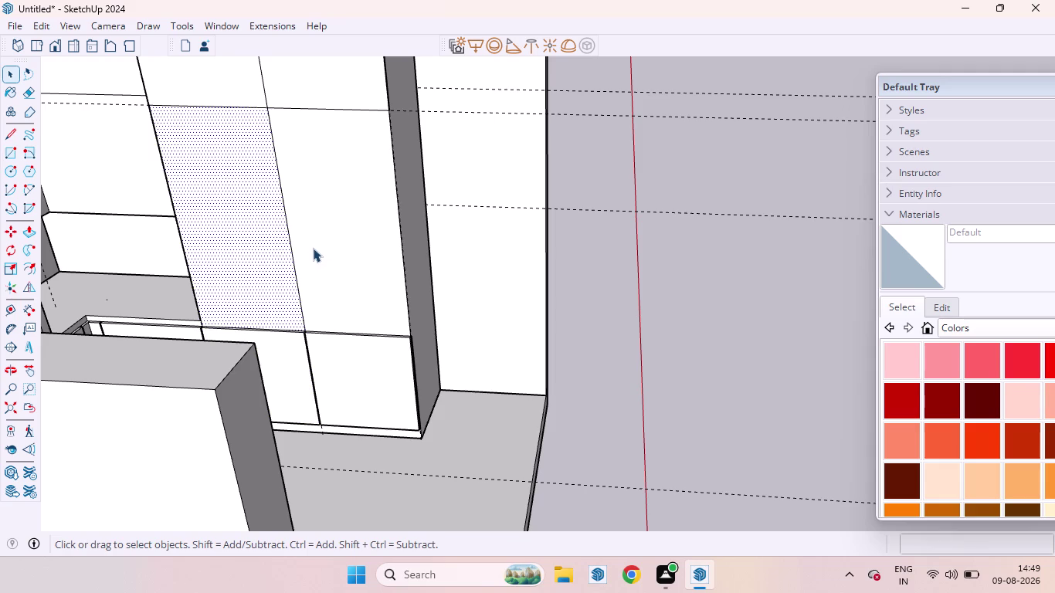
key(p)
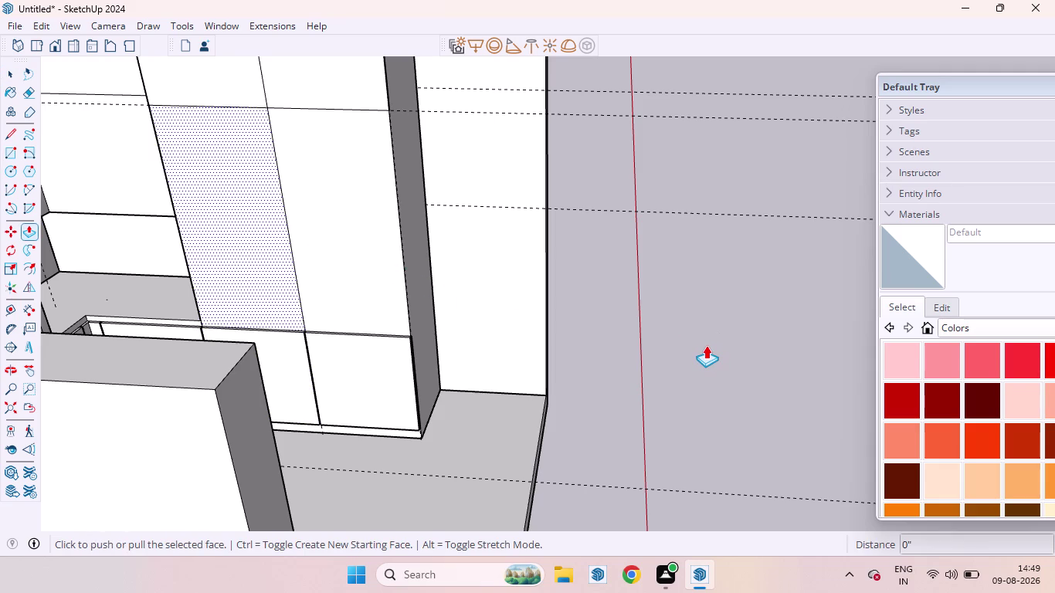
key(space)
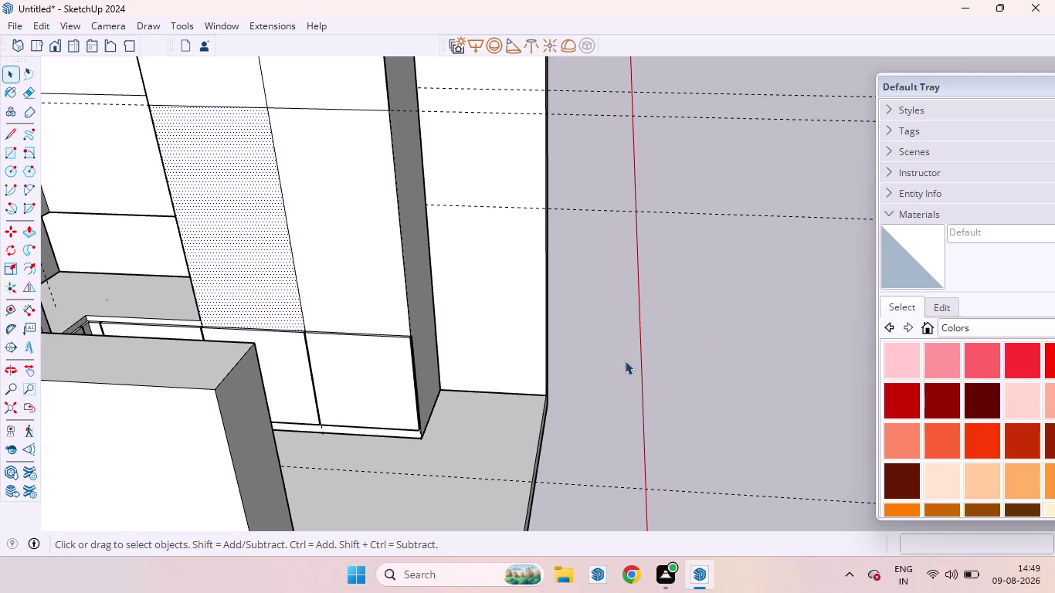
scroll(down, 3)
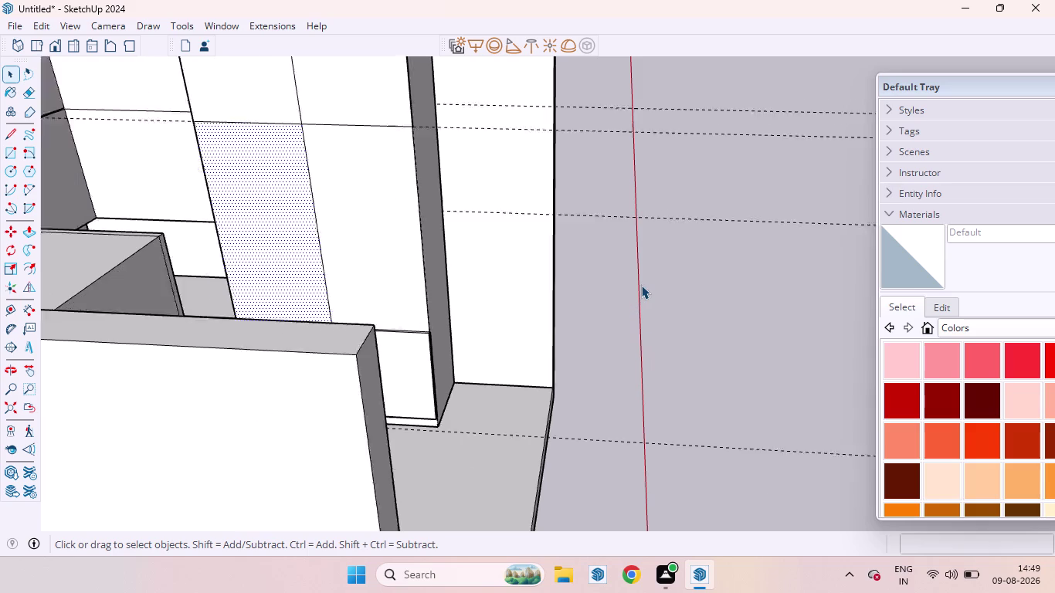
scroll(down, 3)
scroll(down, 3)
middle_drag(594, 283, 344, 161)
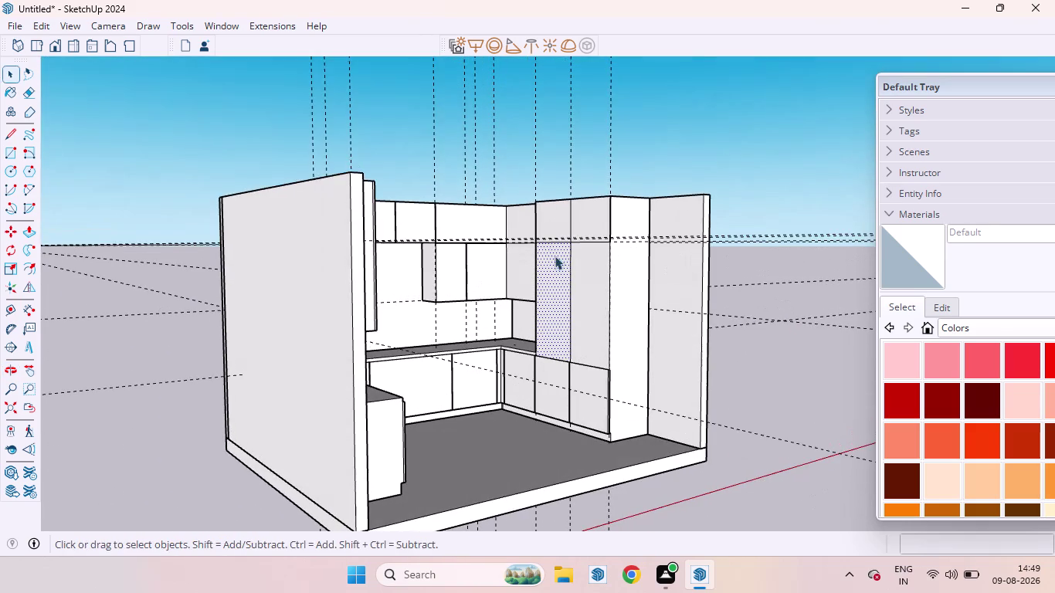
key(space)
click(803, 342)
scroll(up, 3)
scroll(down, 3)
scroll(up, 3)
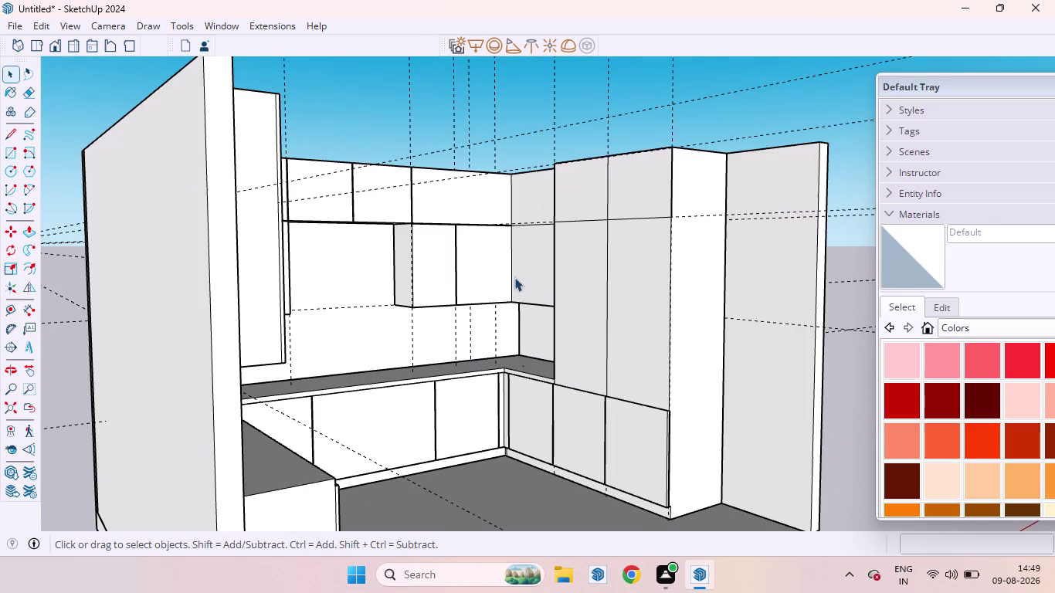
key(t)
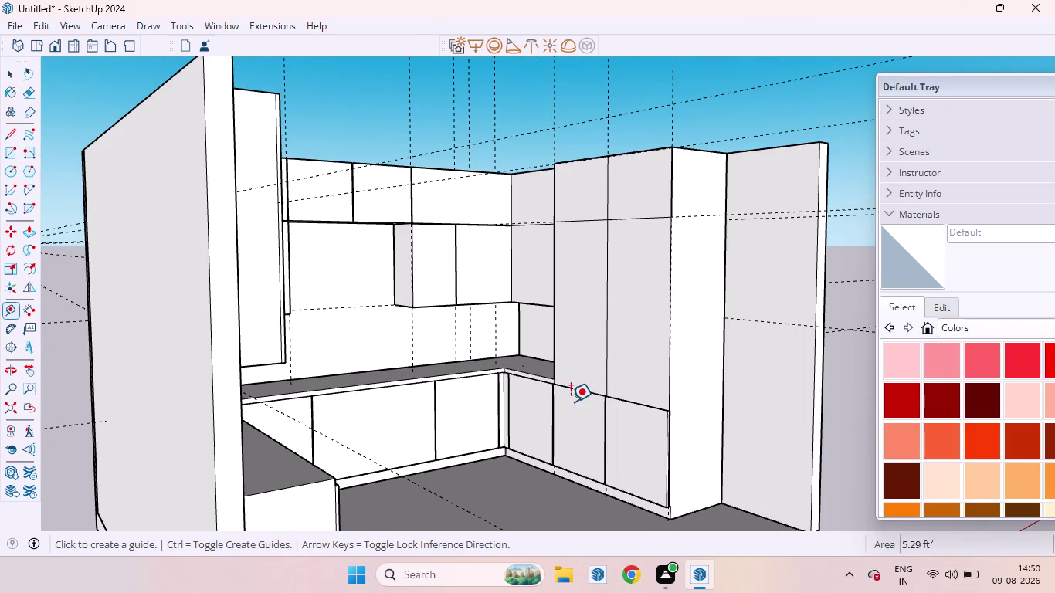
Measure from the countertop edge up to the wall cabinets' underside, about two feet.
scroll(up, 3)
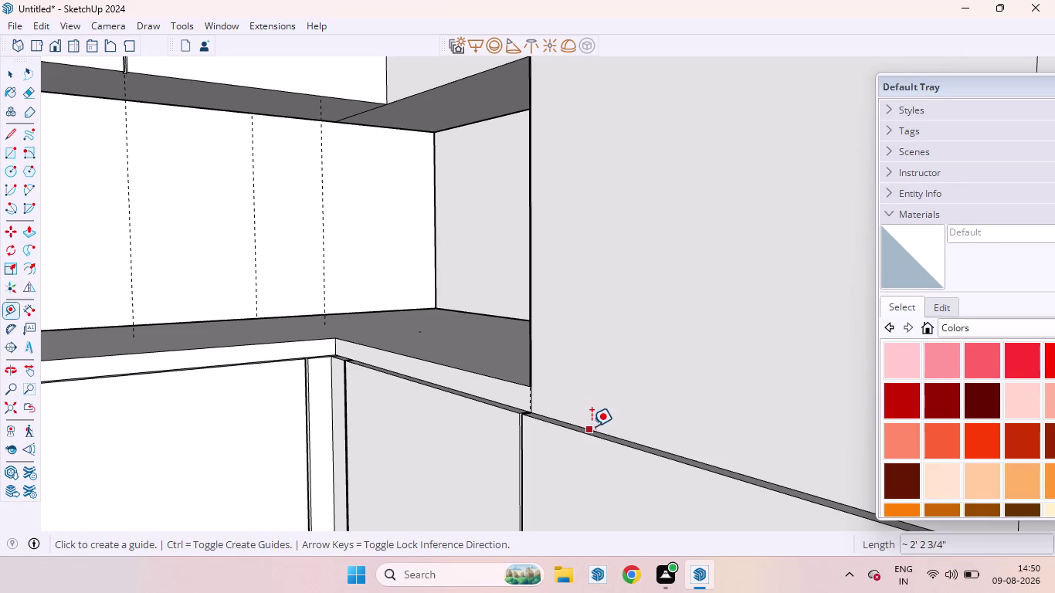
click(591, 427)
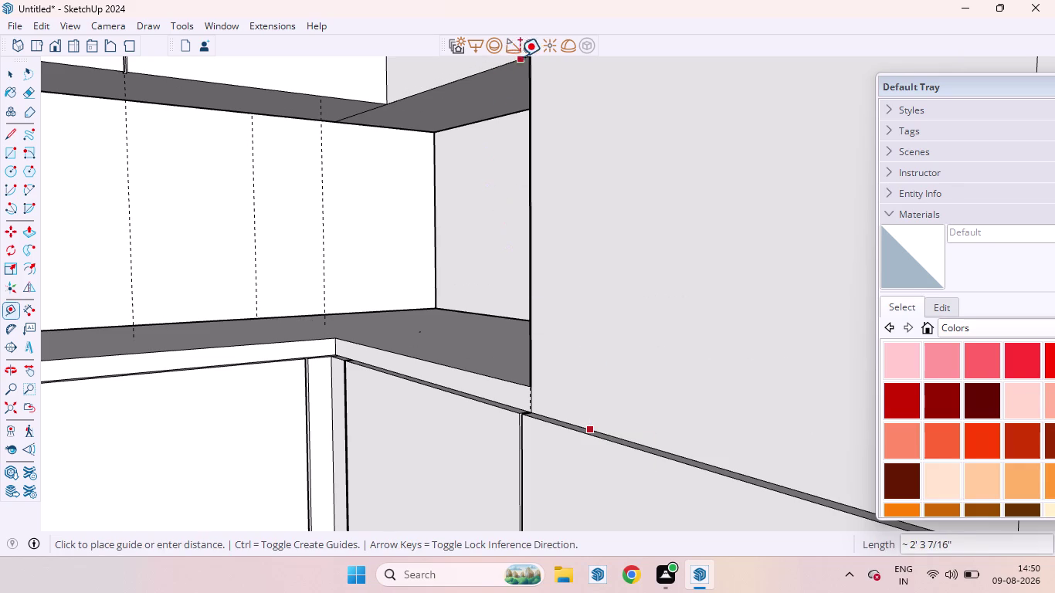
scroll(down, 3)
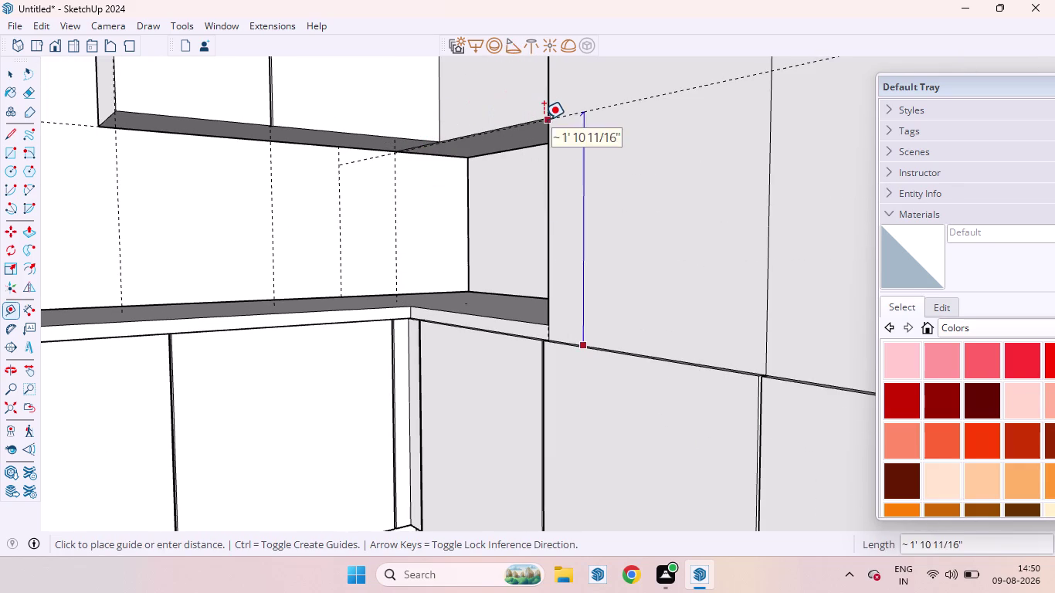
key(Up)
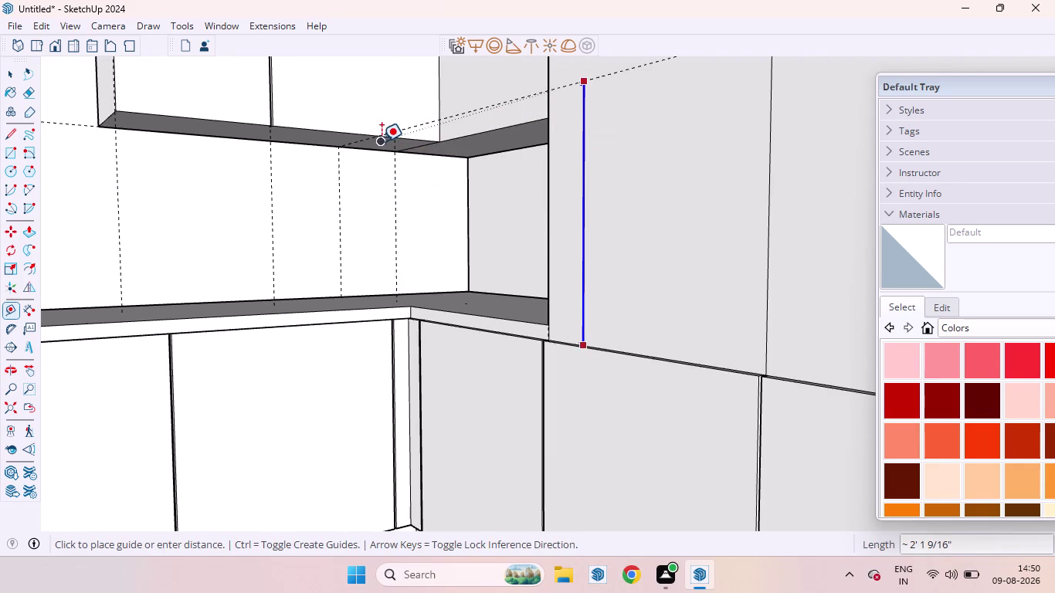
click(381, 142)
scroll(down, 3)
scroll(up, 3)
scroll(down, 3)
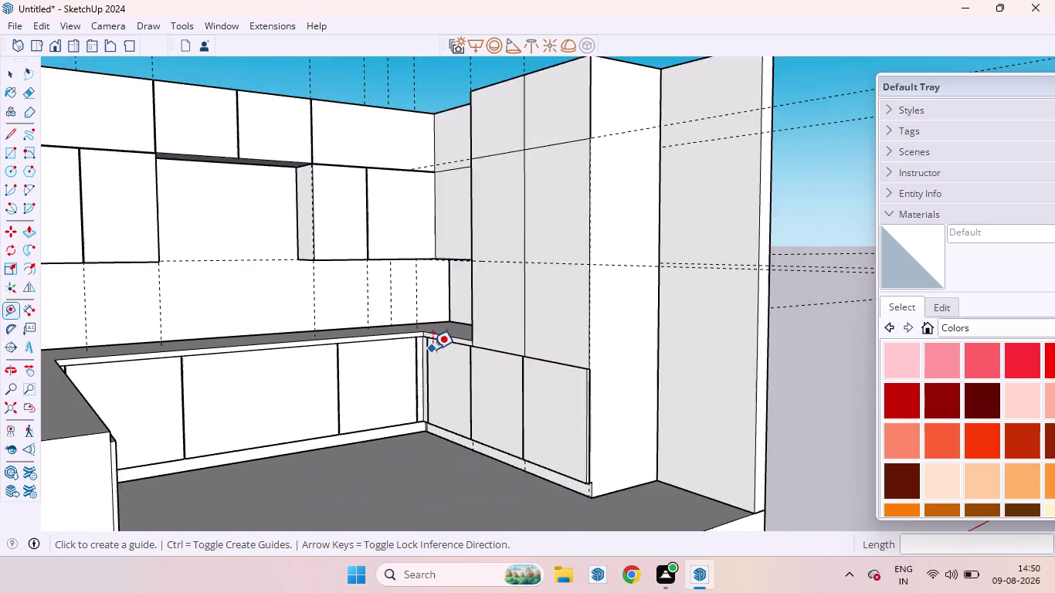
scroll(down, 3)
key(space)
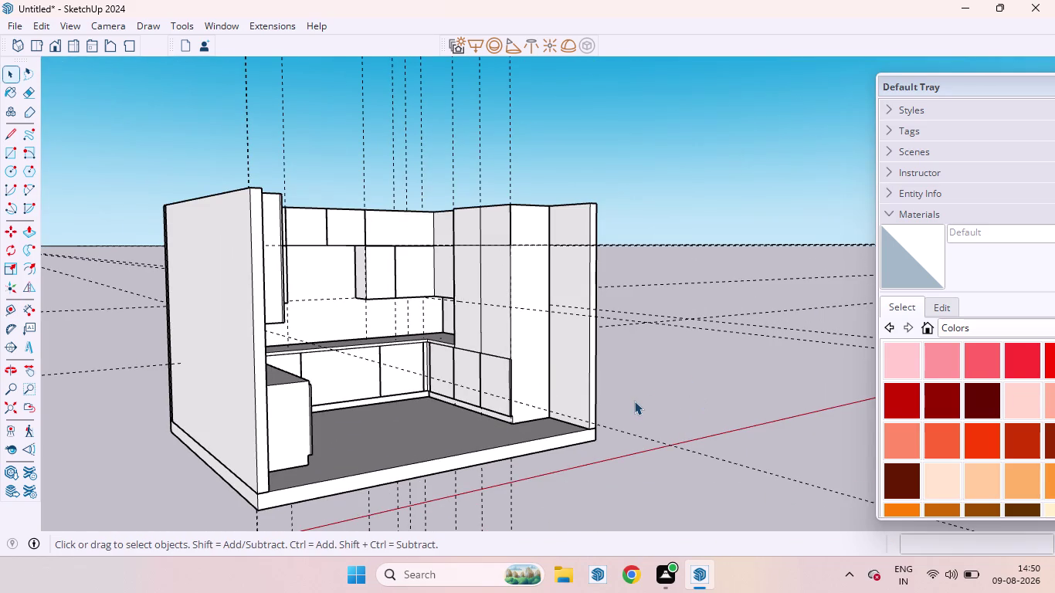
Select the tall unit's lower front panel and push it about 1 11/16″ inward.
scroll(down, 3)
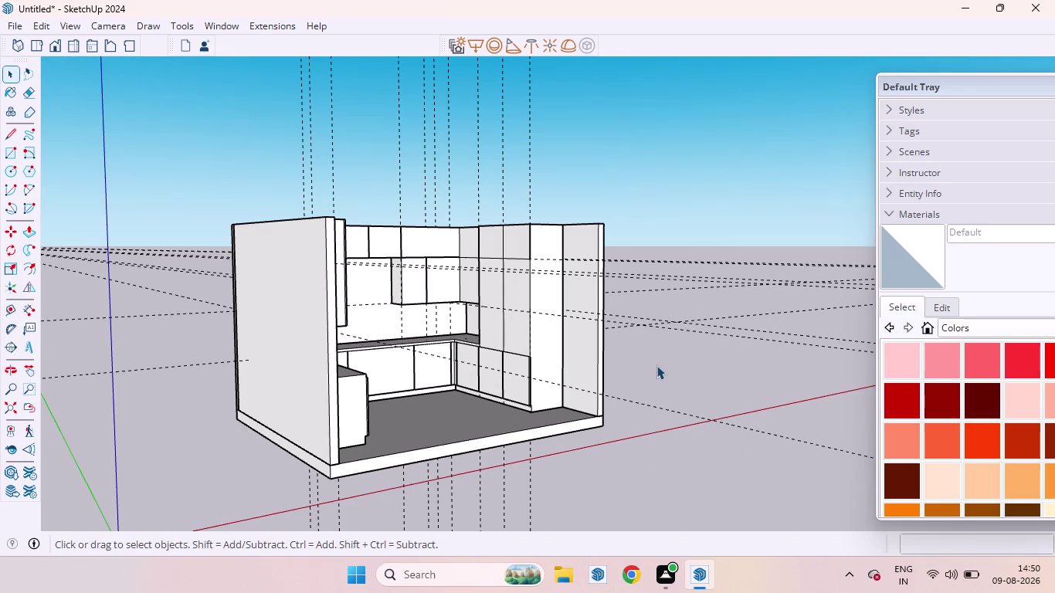
scroll(up, 3)
scroll(up, 3)
scroll(up, 3)
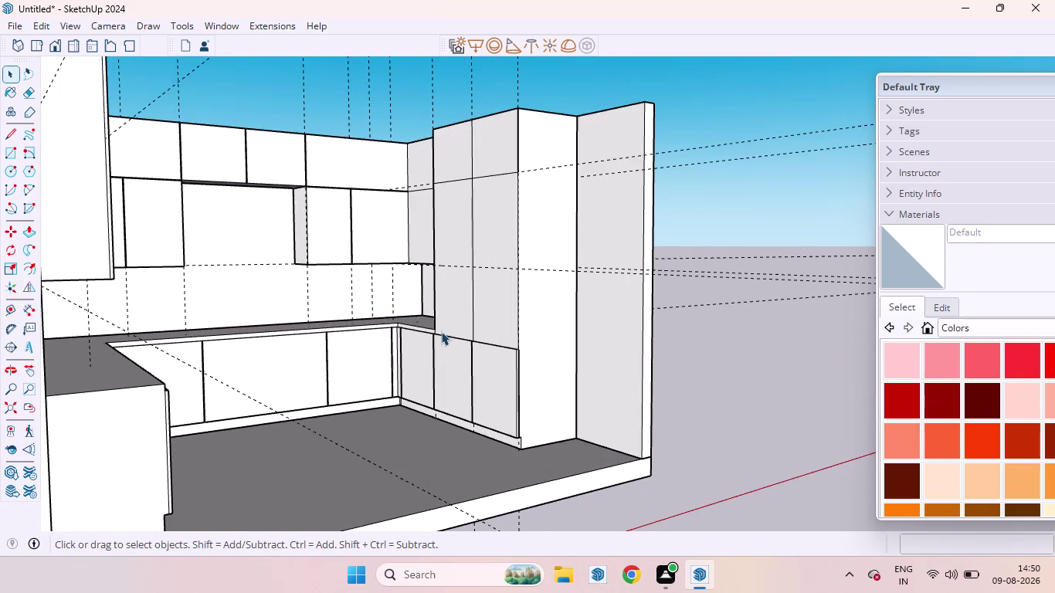
middle_drag(441, 331, 498, 488)
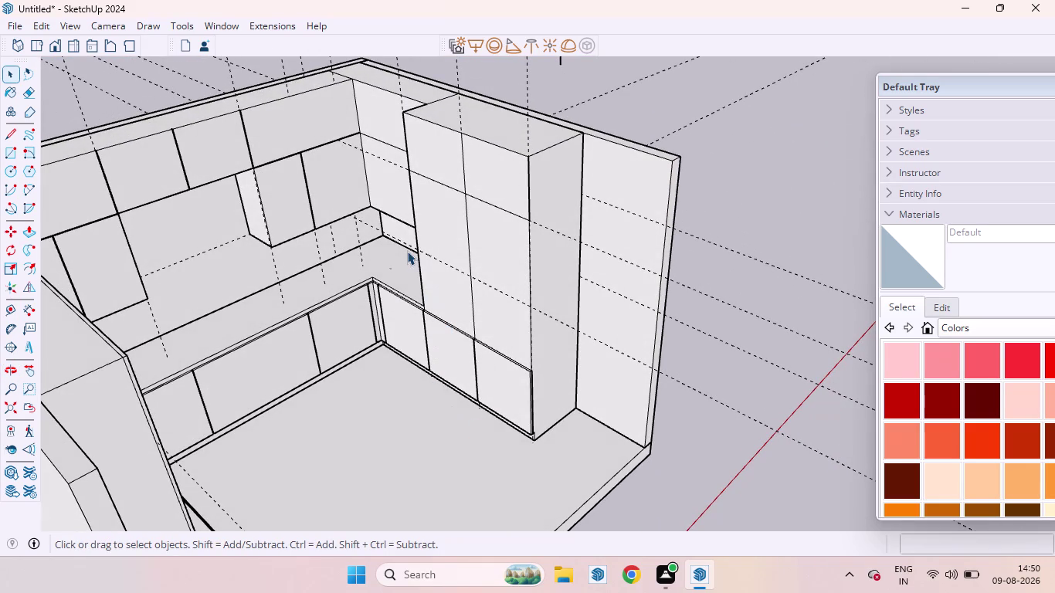
click(438, 355)
key(p)
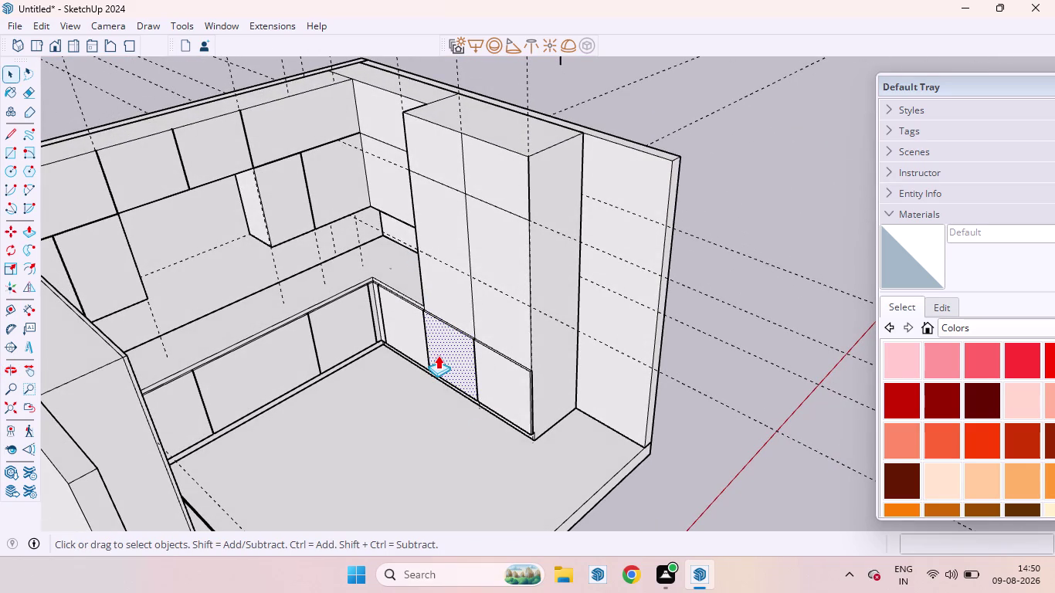
click(449, 342)
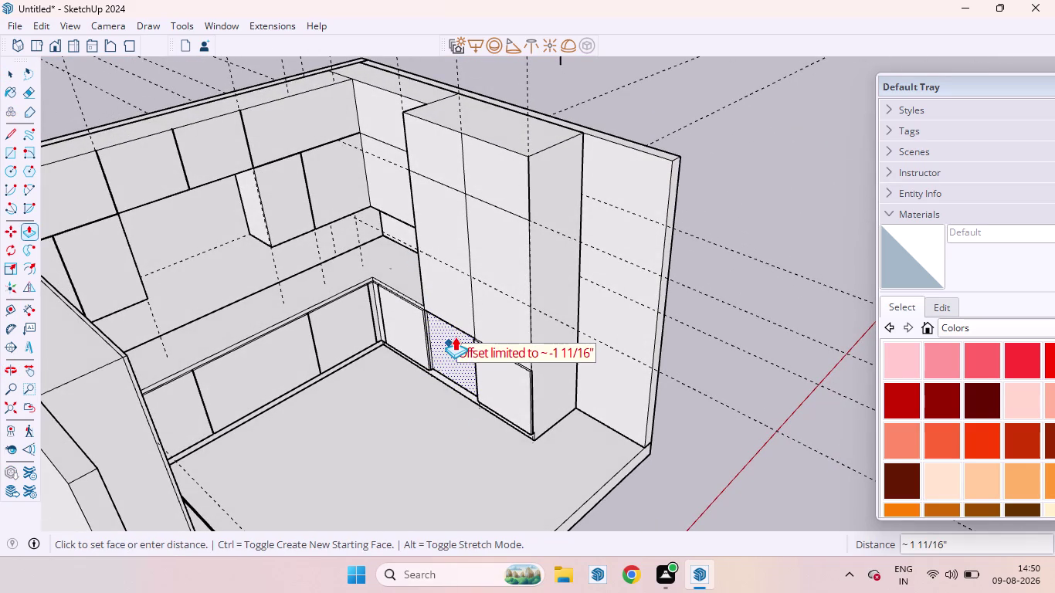
key(space)
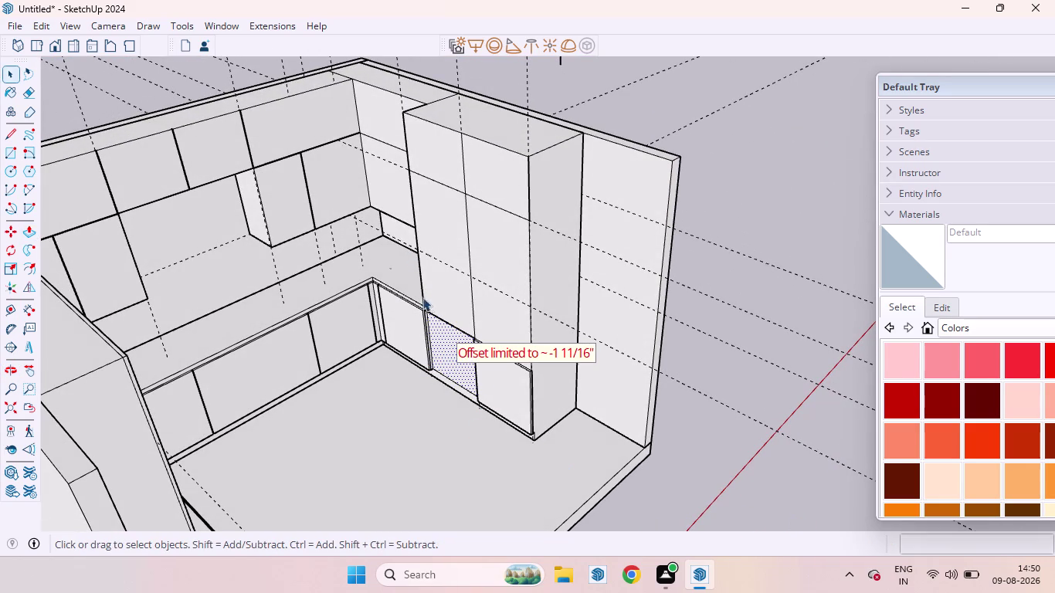
Push a thin groove strip into the panel beside the tall unit.
key(r)
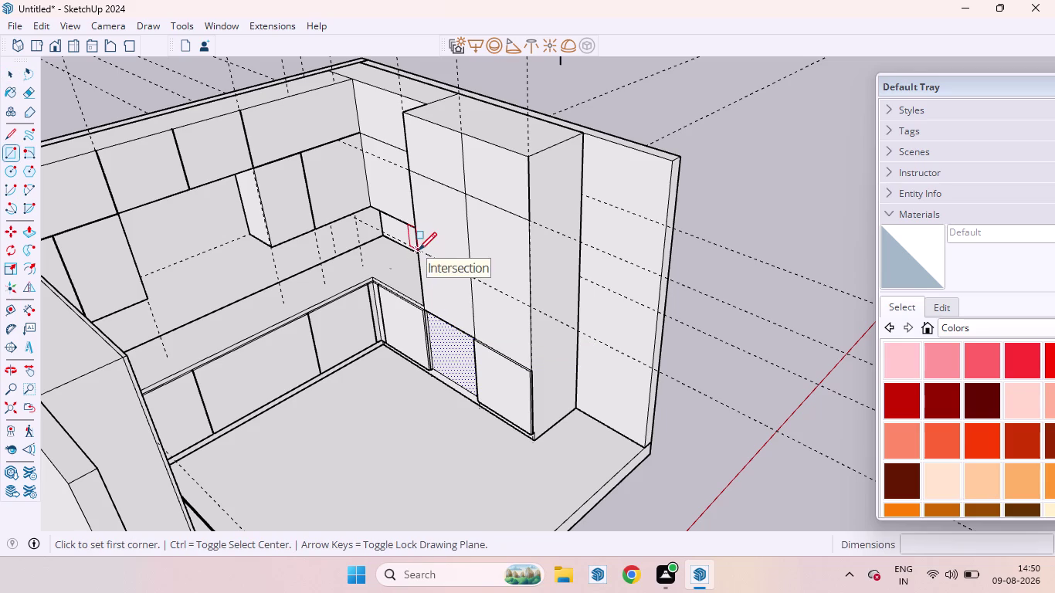
scroll(up, 3)
scroll(up, 3)
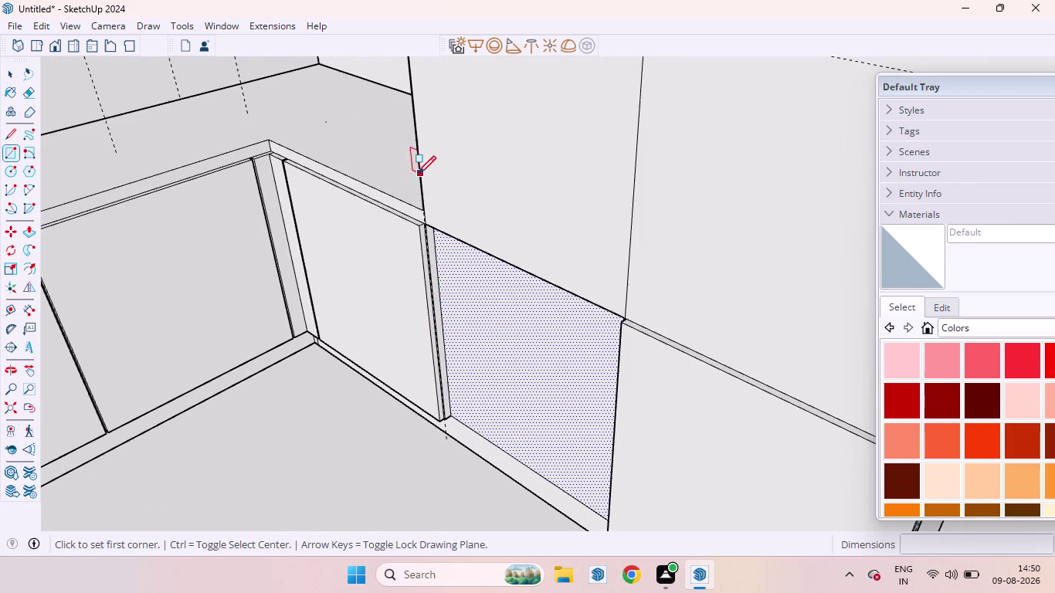
scroll(up, 3)
middle_drag(414, 198, 563, 134)
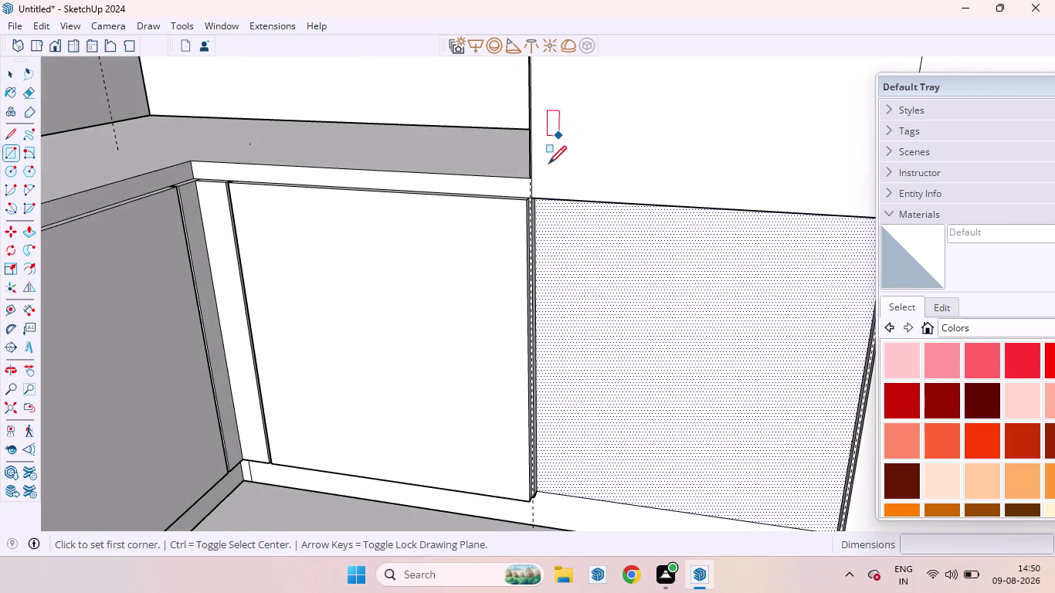
scroll(up, 3)
scroll(up, 3)
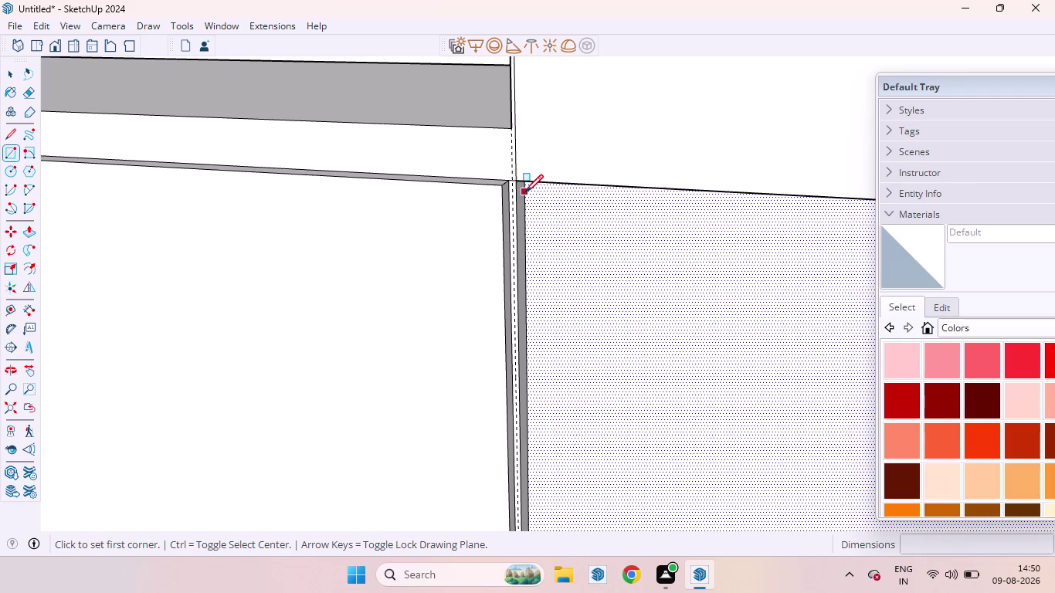
key(space)
key(p)
drag(583, 242, 583, 242)
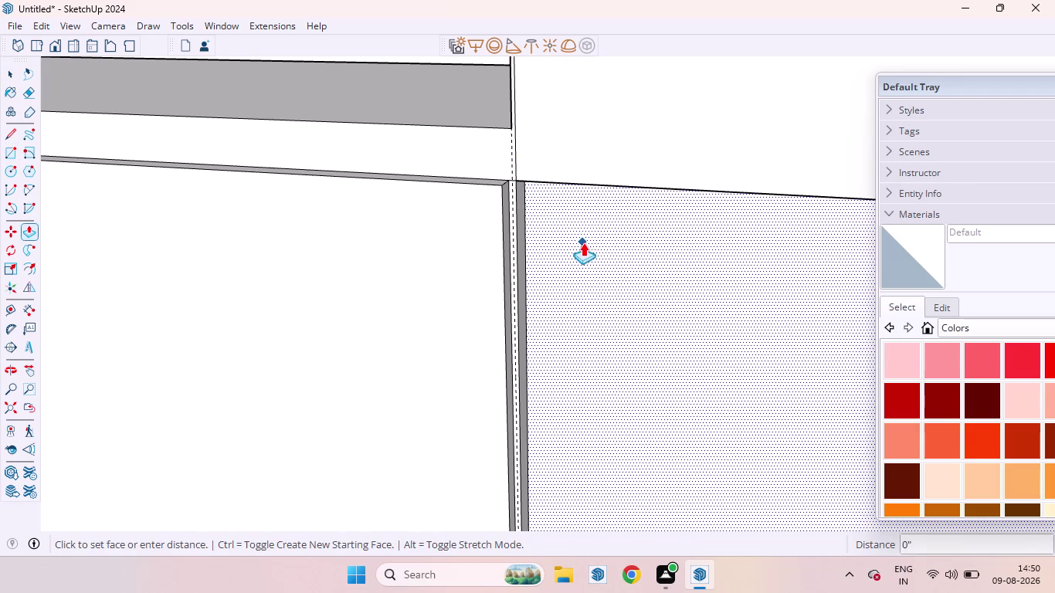
drag(583, 242, 558, 250)
key(space)
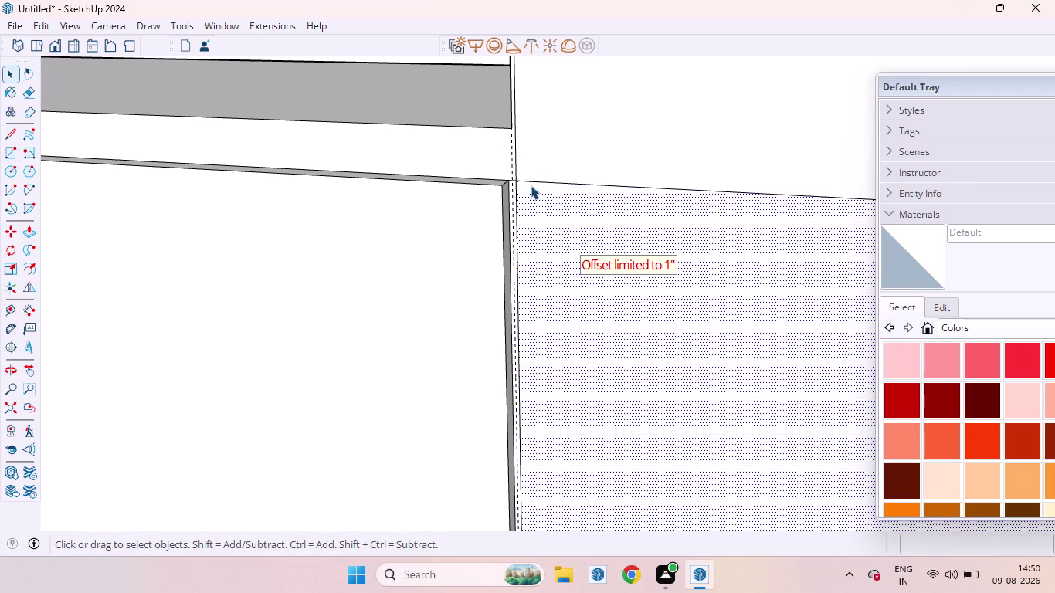
click(561, 111)
scroll(down, 3)
scroll(up, 3)
scroll(down, 3)
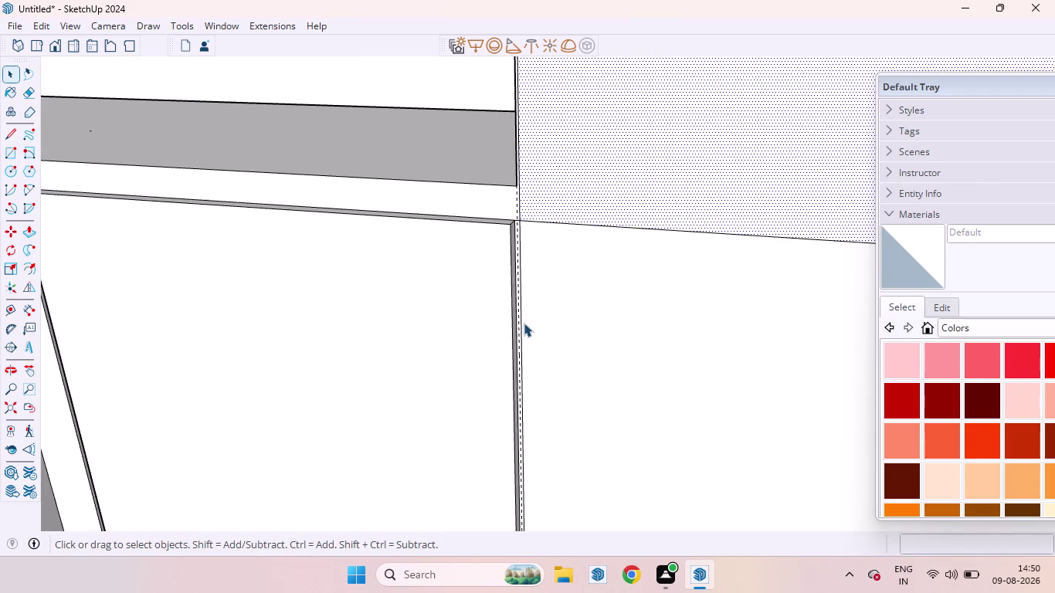
scroll(down, 3)
scroll(down, 3)
scroll(down, 3)
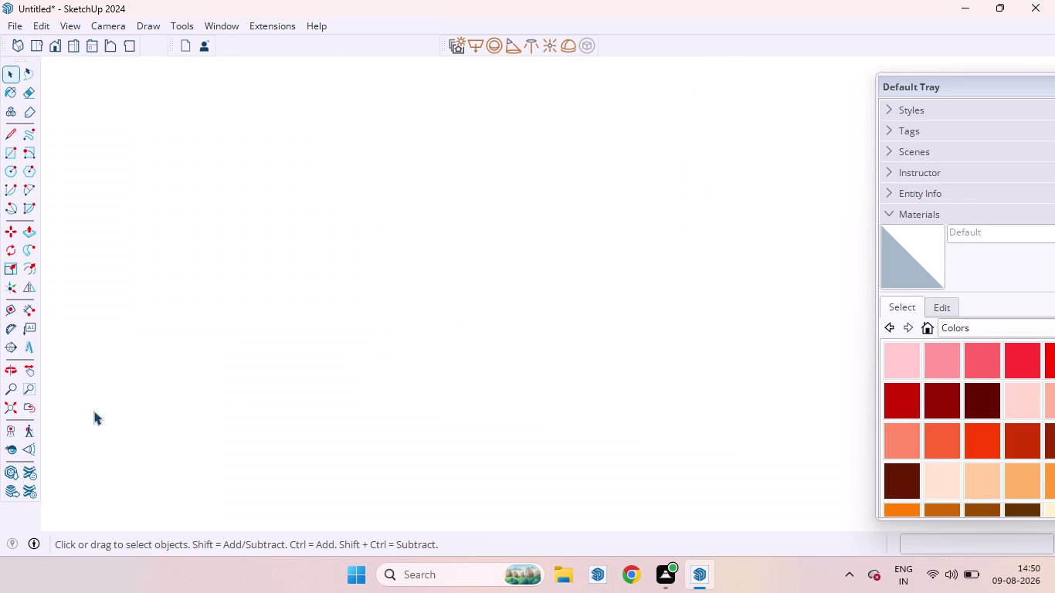
Draw a rectangle from the countertop corner to split off a separate tall-unit panel.
click(10, 409)
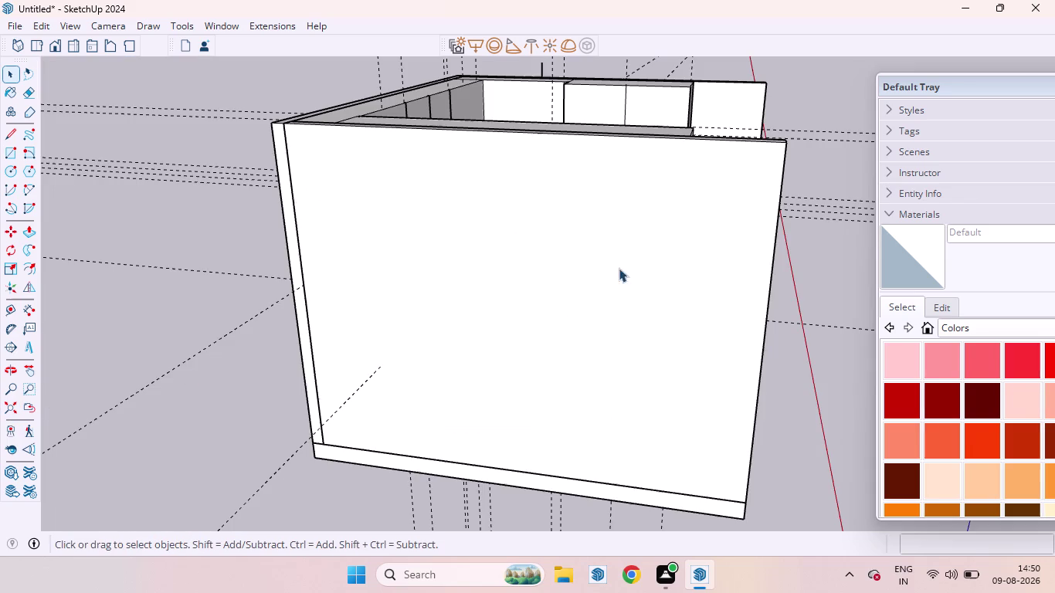
middle_drag(884, 241, 758, 237)
middle_drag(781, 245, 544, 174)
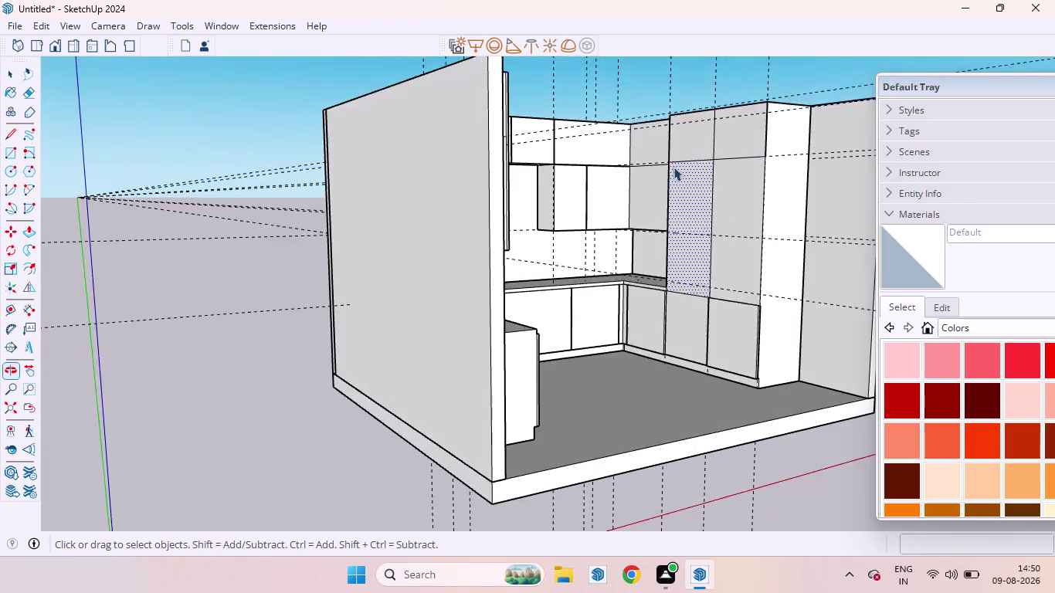
scroll(up, 3)
middle_drag(514, 363, 661, 394)
scroll(up, 3)
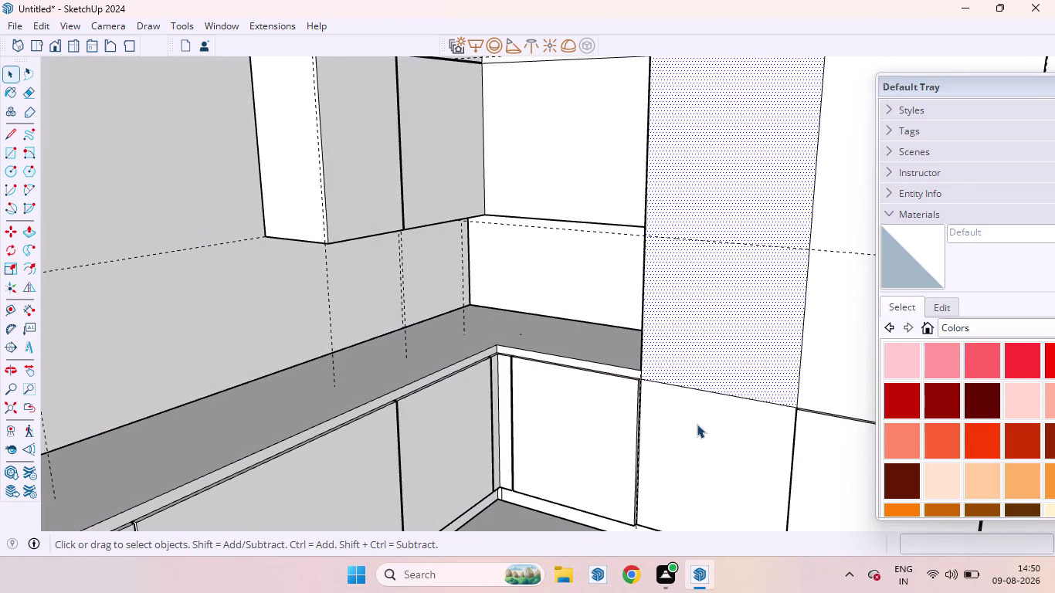
scroll(up, 3)
scroll(up, 3)
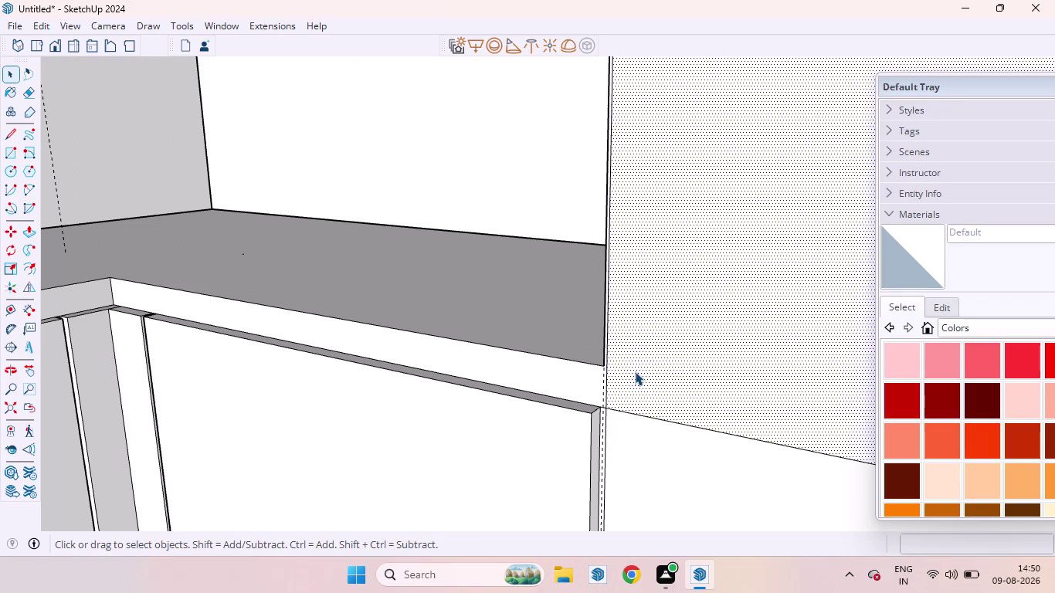
key(r)
scroll(up, 3)
click(611, 408)
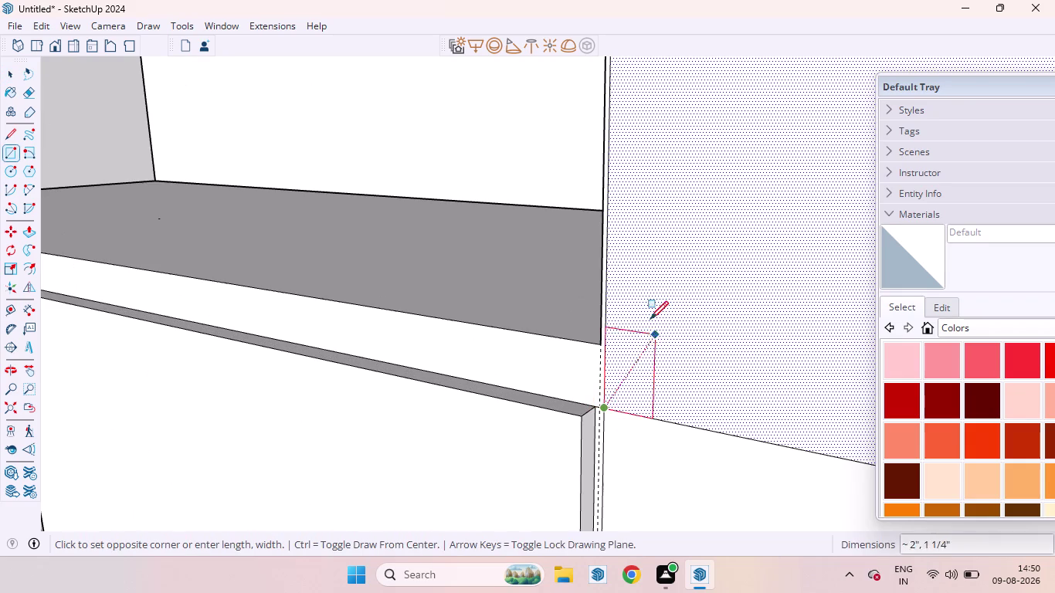
scroll(down, 3)
scroll(down, 3)
scroll(down, 3)
scroll(down, 3)
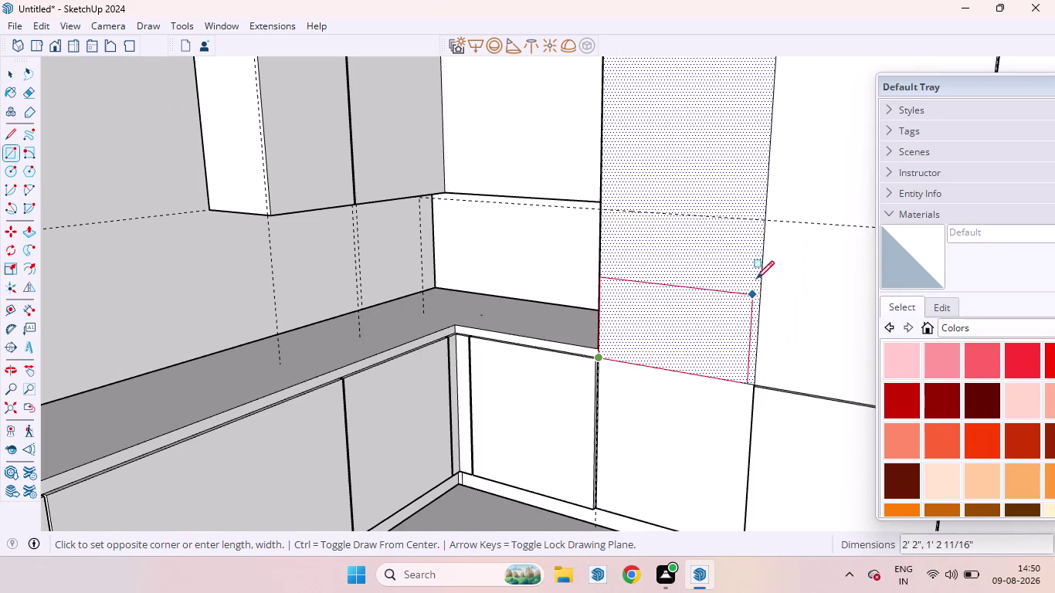
click(766, 221)
key(space)
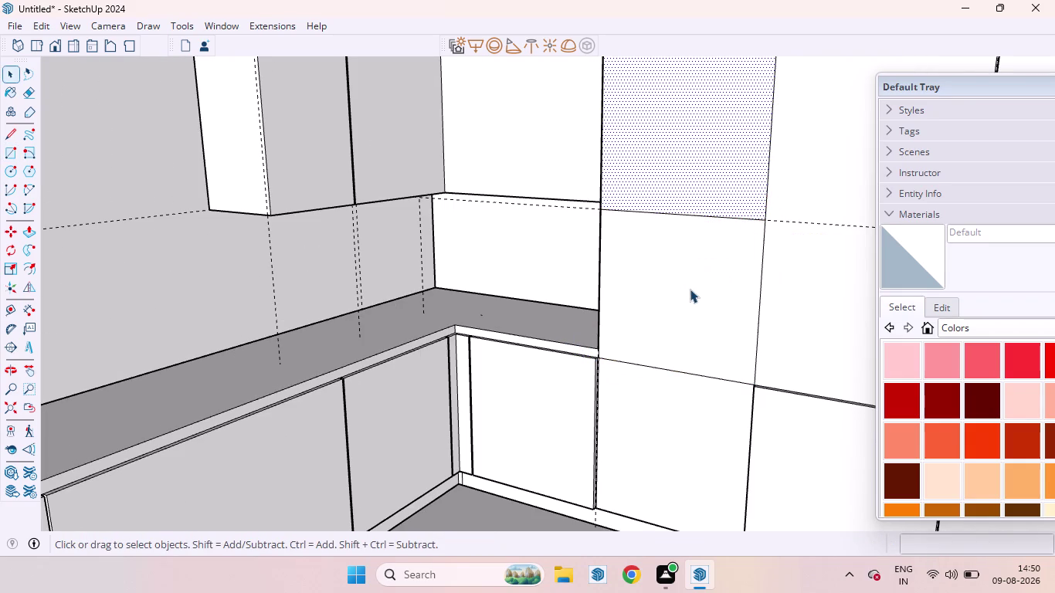
click(678, 285)
click(664, 393)
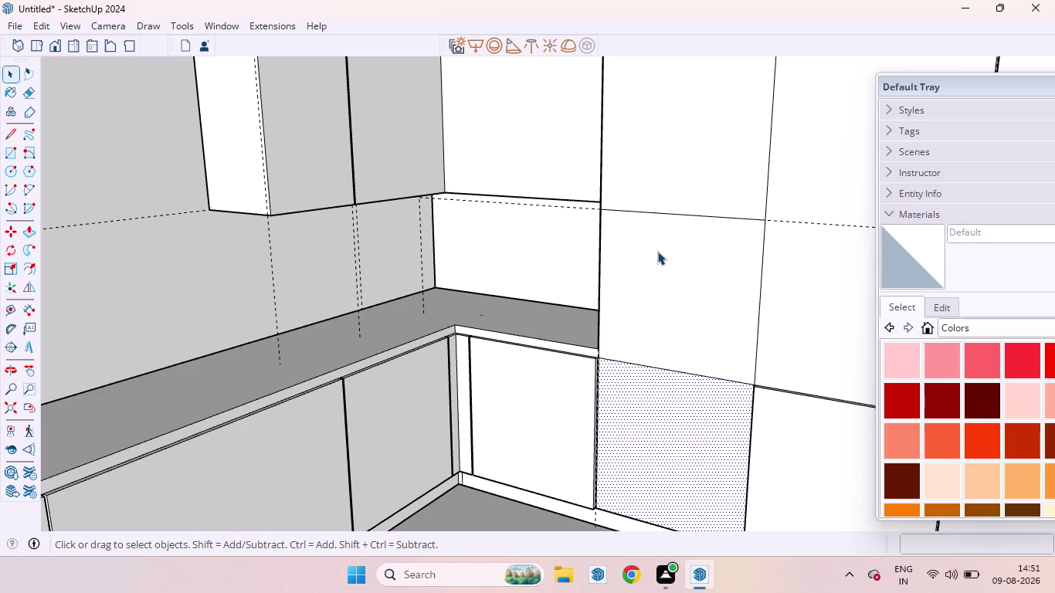
Delete the dividing line across the tall unit's lower panel.
scroll(down, 3)
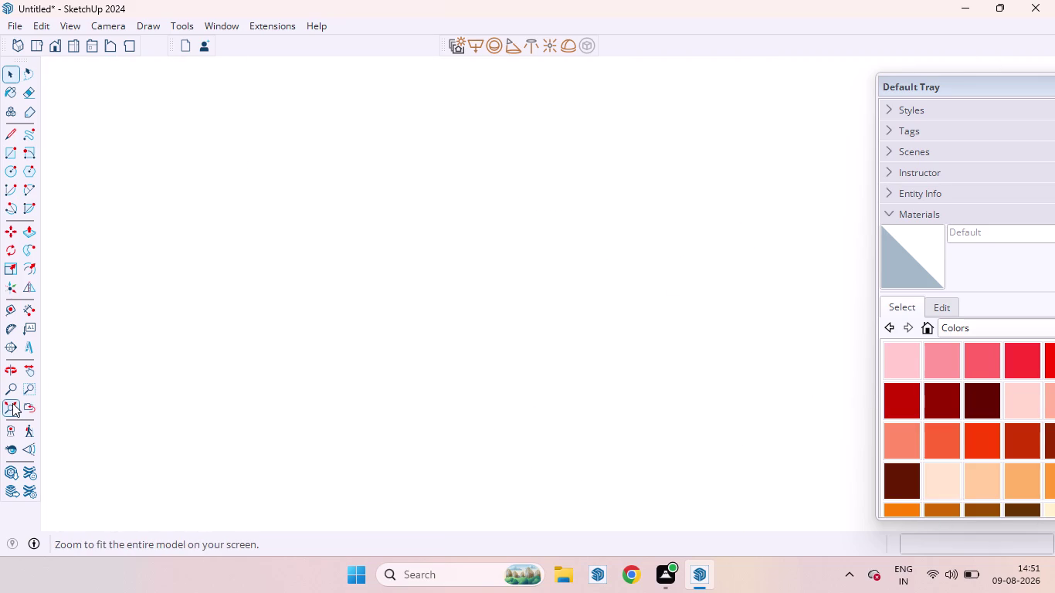
click(13, 403)
scroll(up, 3)
middle_drag(800, 312, 791, 315)
scroll(up, 3)
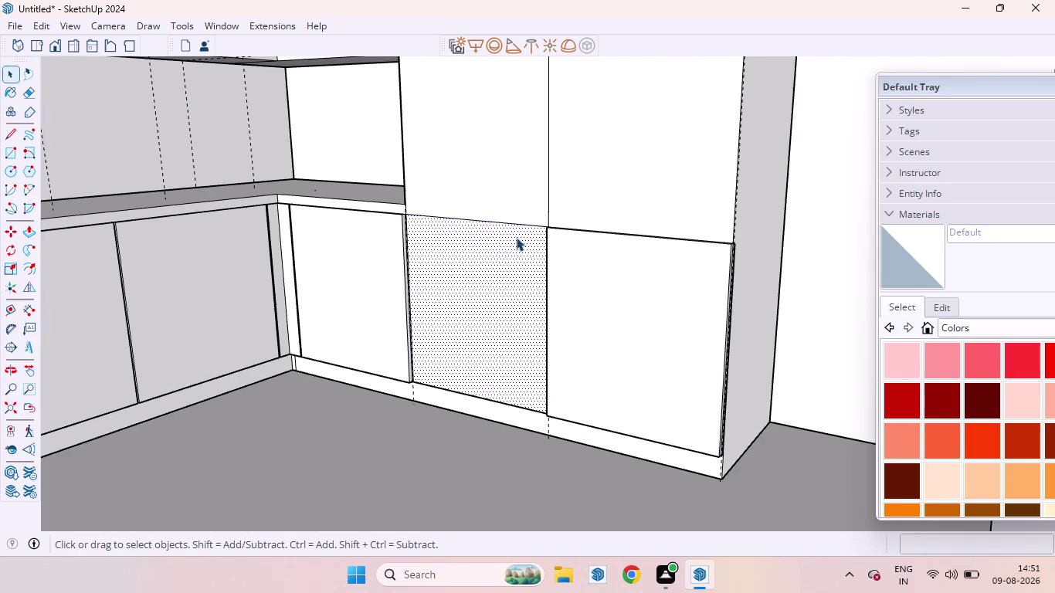
click(474, 219)
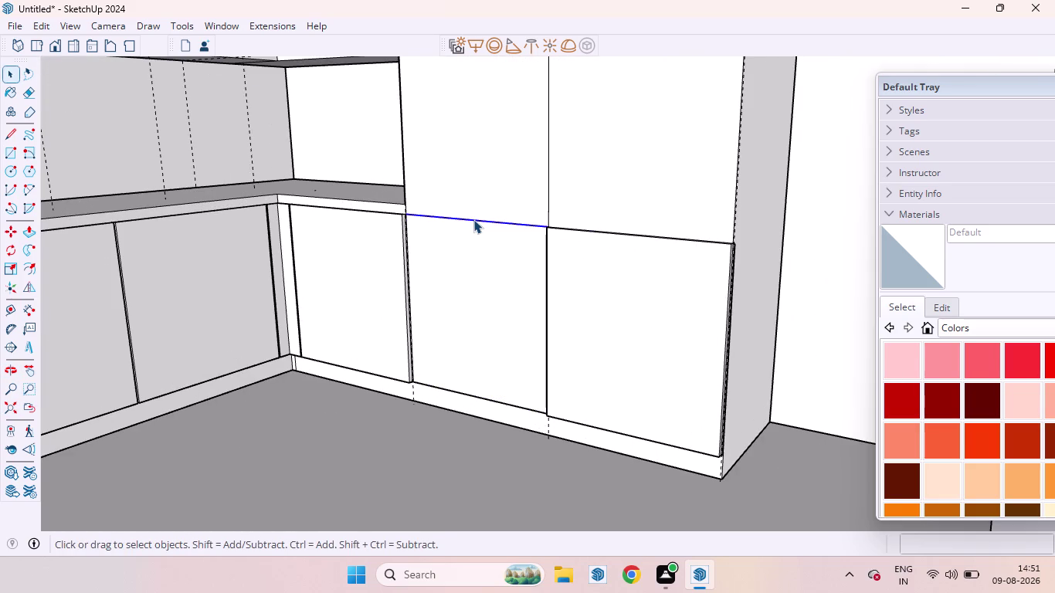
key(Delete)
scroll(down, 3)
scroll(down, 3)
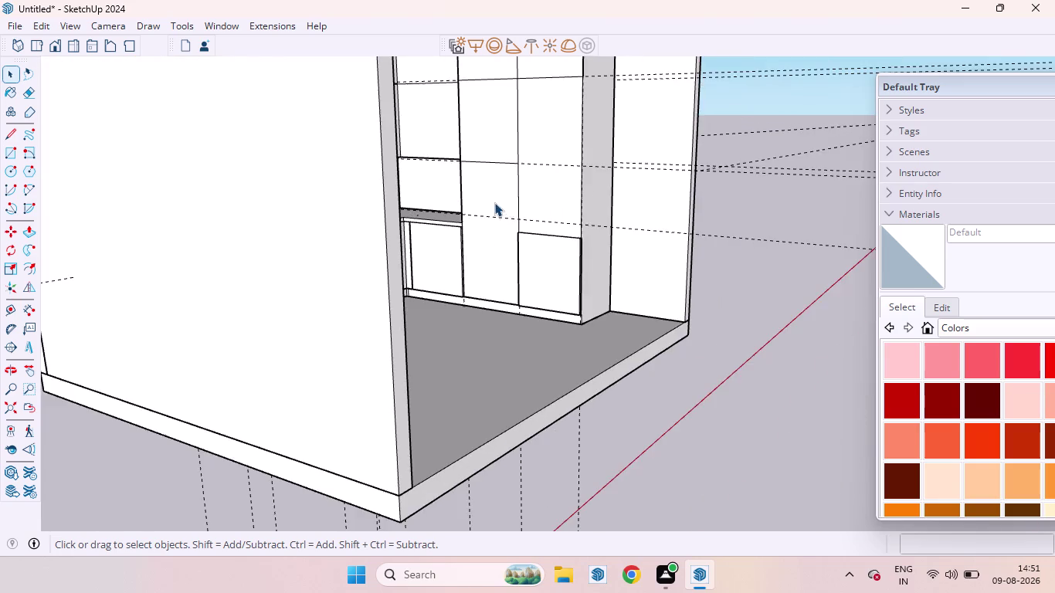
scroll(up, 3)
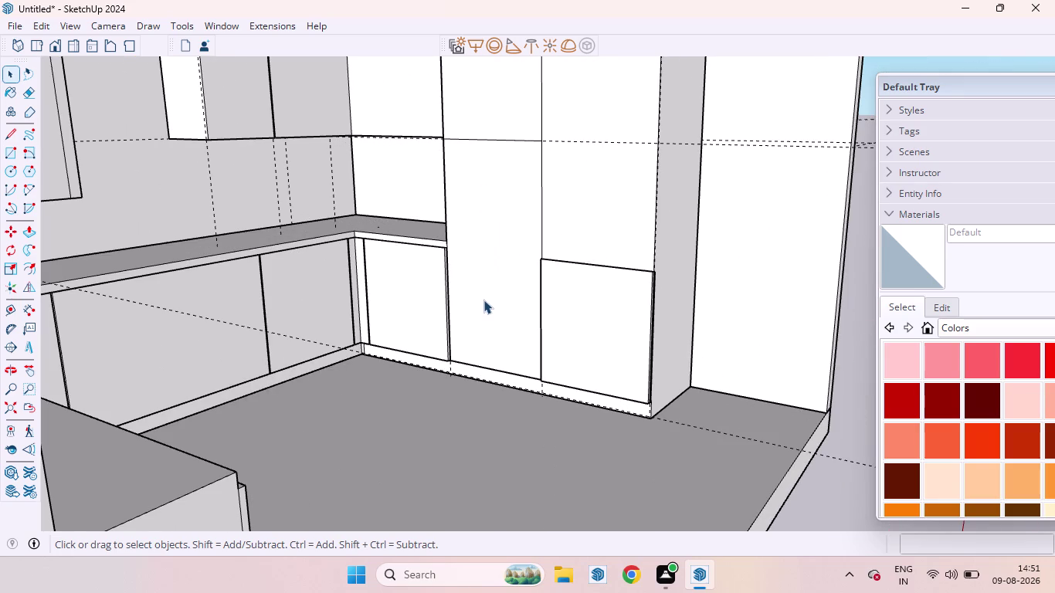
Draw a rectangle outlining a new lower panel on the tall unit.
key(r)
scroll(up, 3)
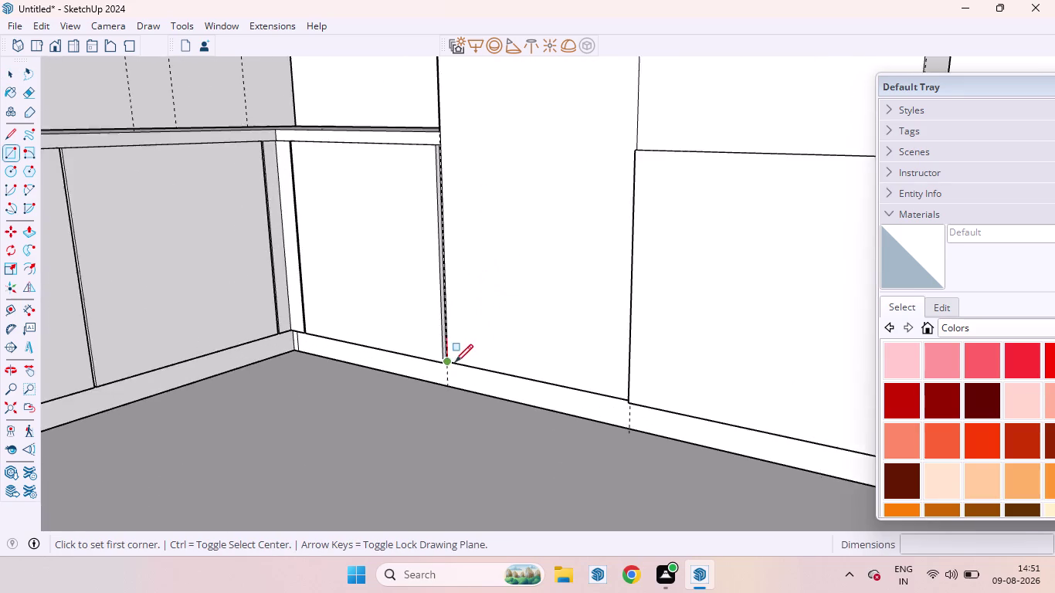
scroll(up, 3)
scroll(up, 3)
scroll(up, 3)
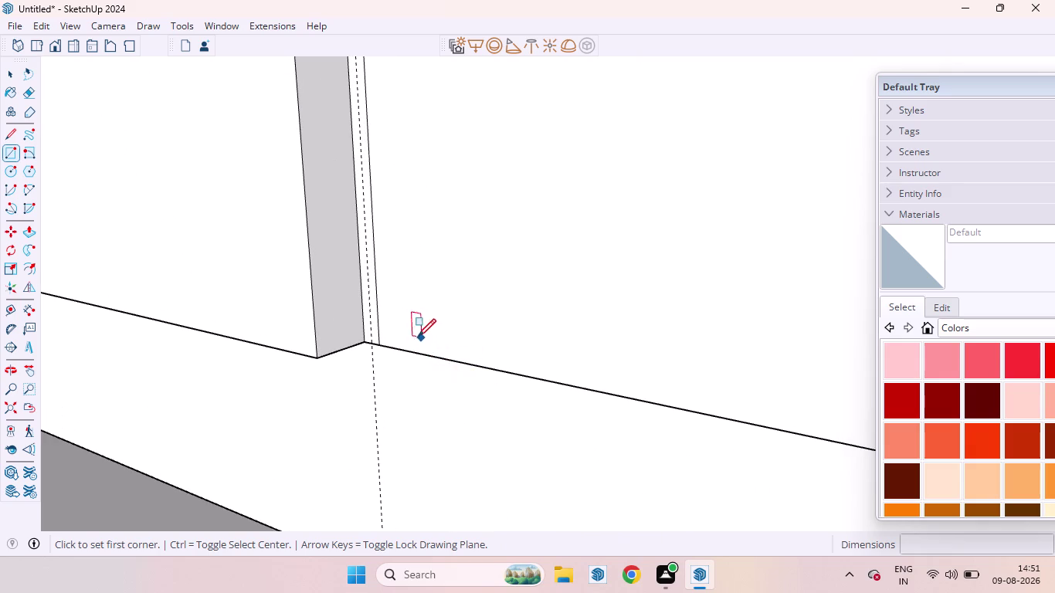
click(380, 347)
scroll(down, 3)
scroll(down, 3)
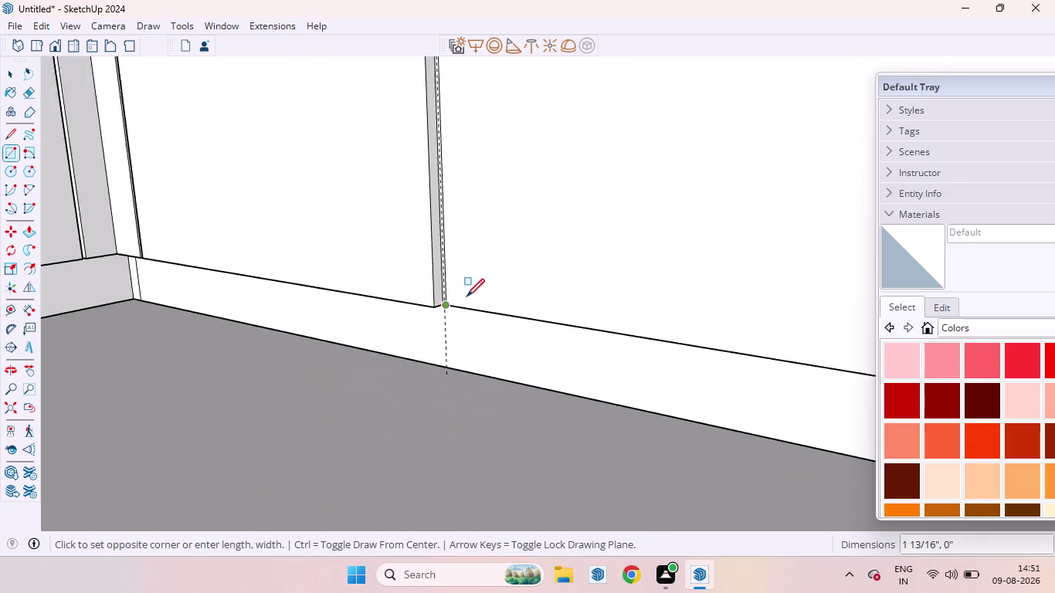
scroll(down, 3)
scroll(up, 3)
scroll(down, 3)
scroll(down, 3)
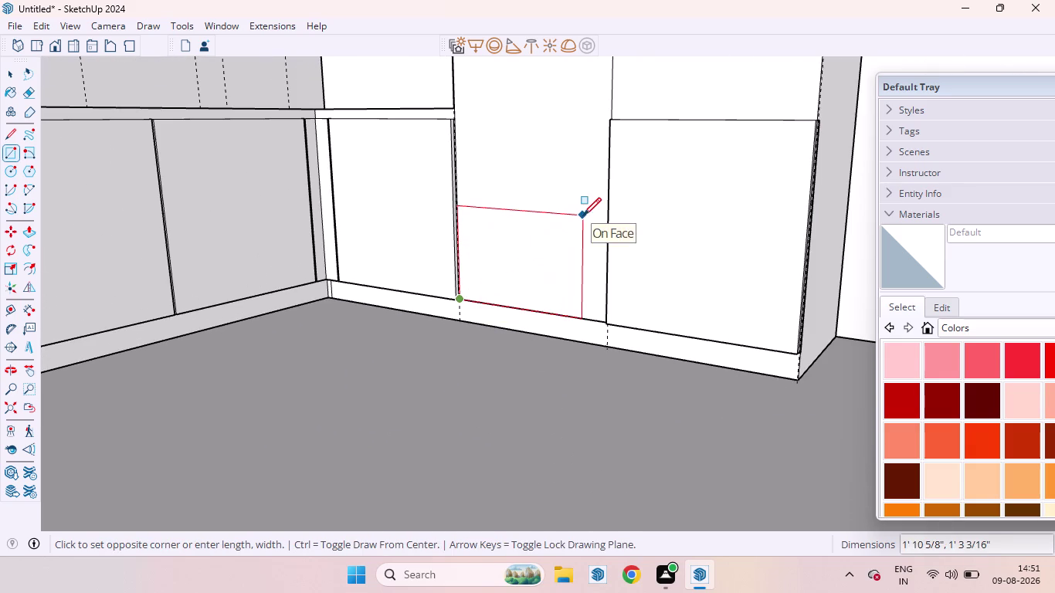
scroll(up, 3)
scroll(up, 3)
middle_drag(601, 208, 621, 225)
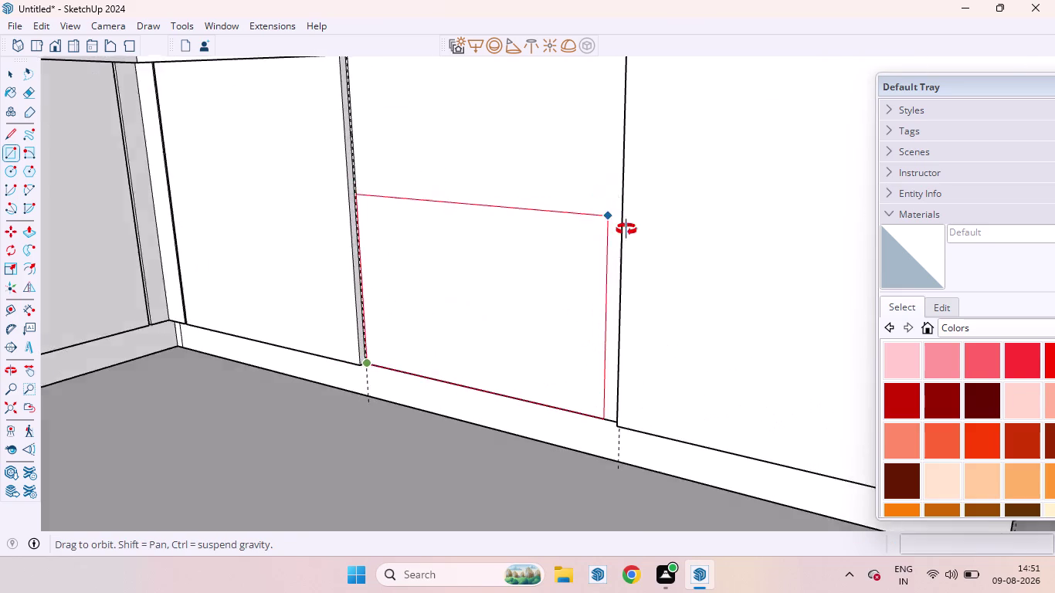
middle_drag(621, 225, 721, 278)
scroll(up, 3)
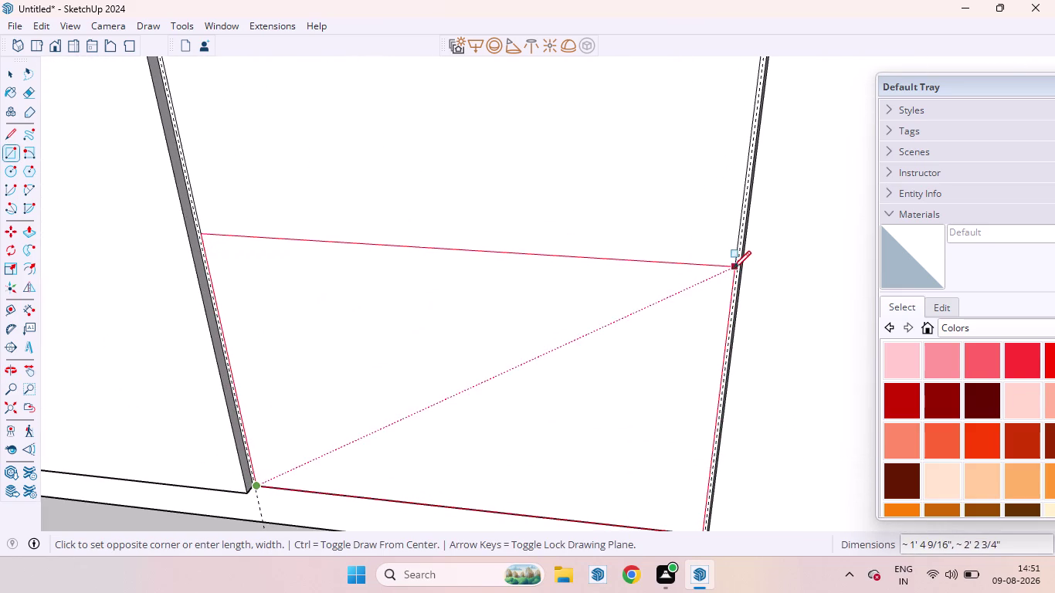
click(733, 255)
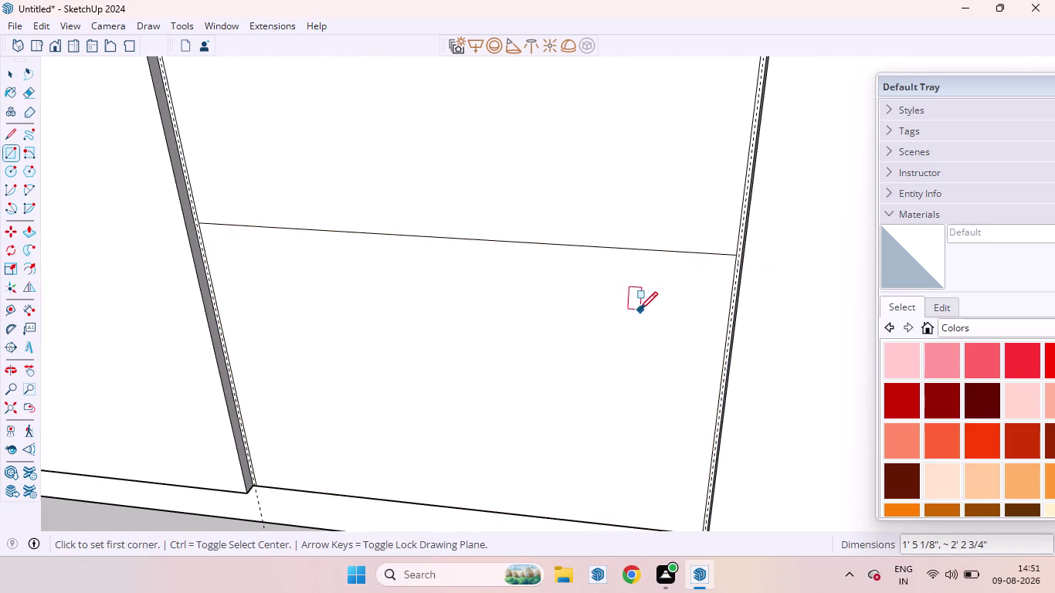
key(space)
Pull the new lower panel face out by 18MM.
scroll(down, 3)
click(498, 304)
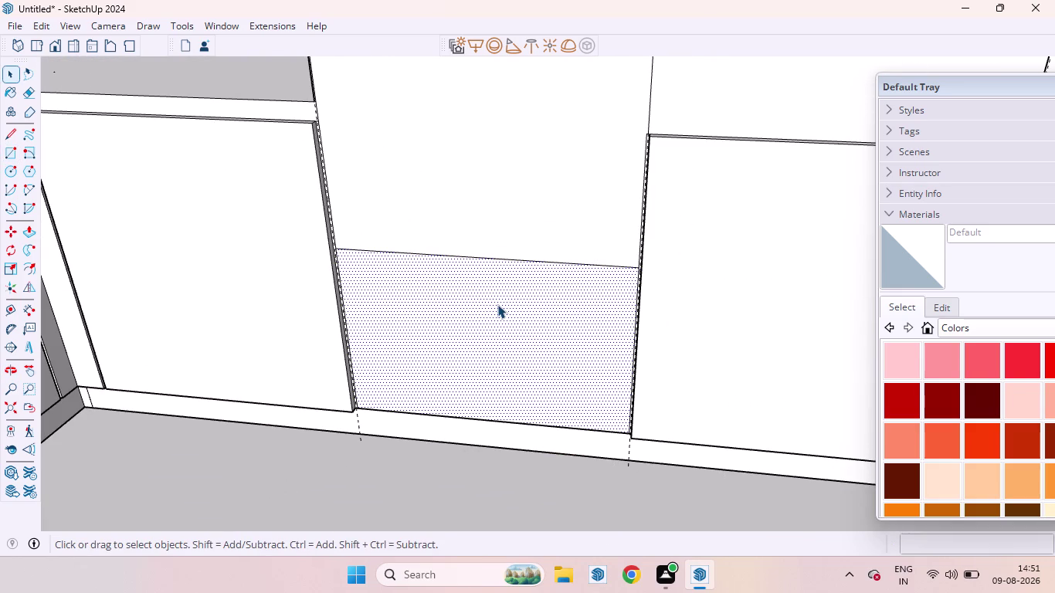
key(p)
click(497, 304)
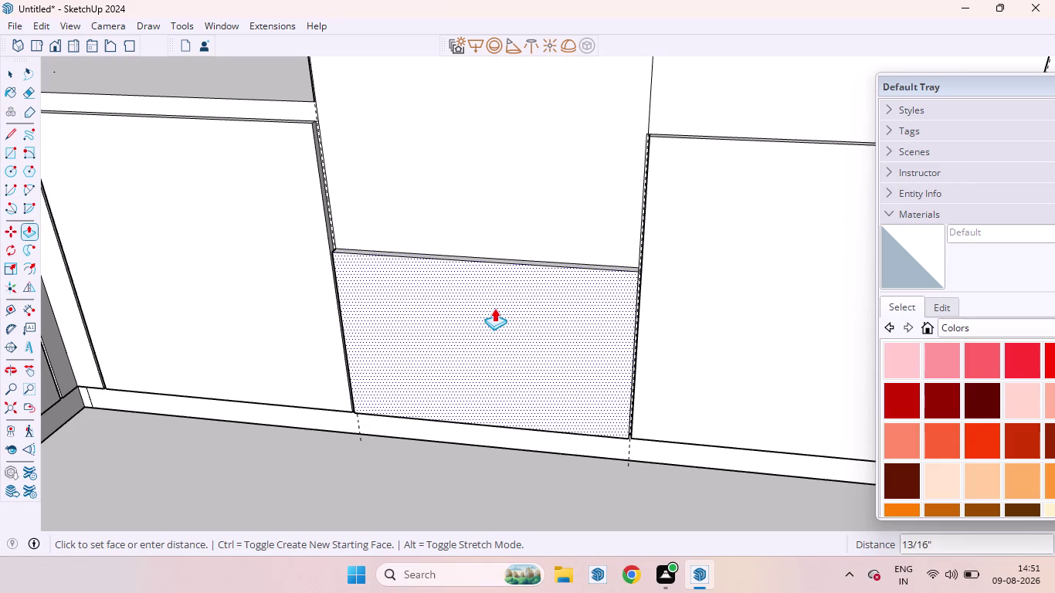
text(18MM)
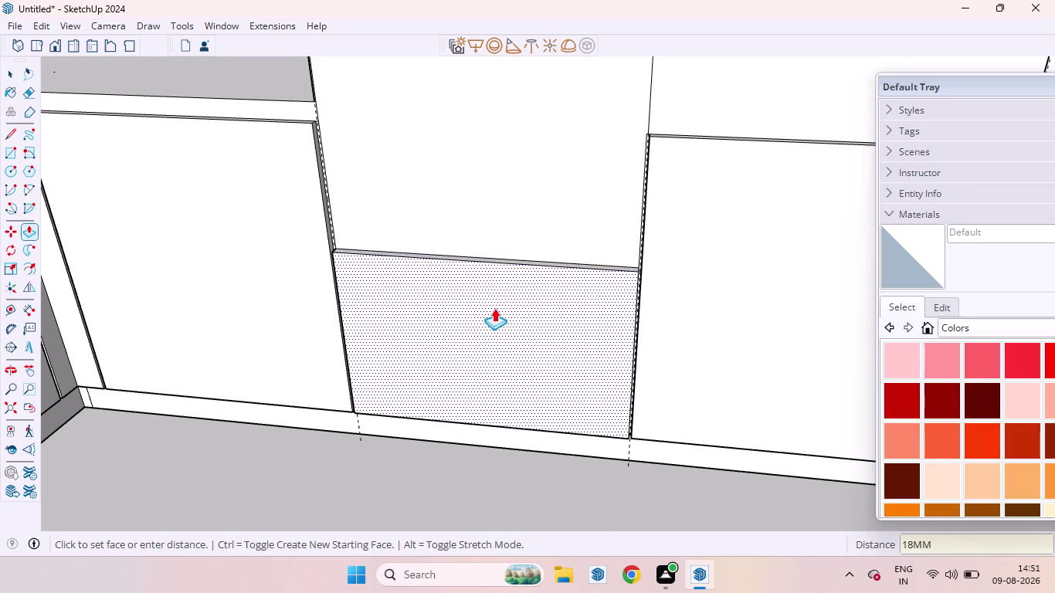
key(Return)
key(space)
scroll(up, 3)
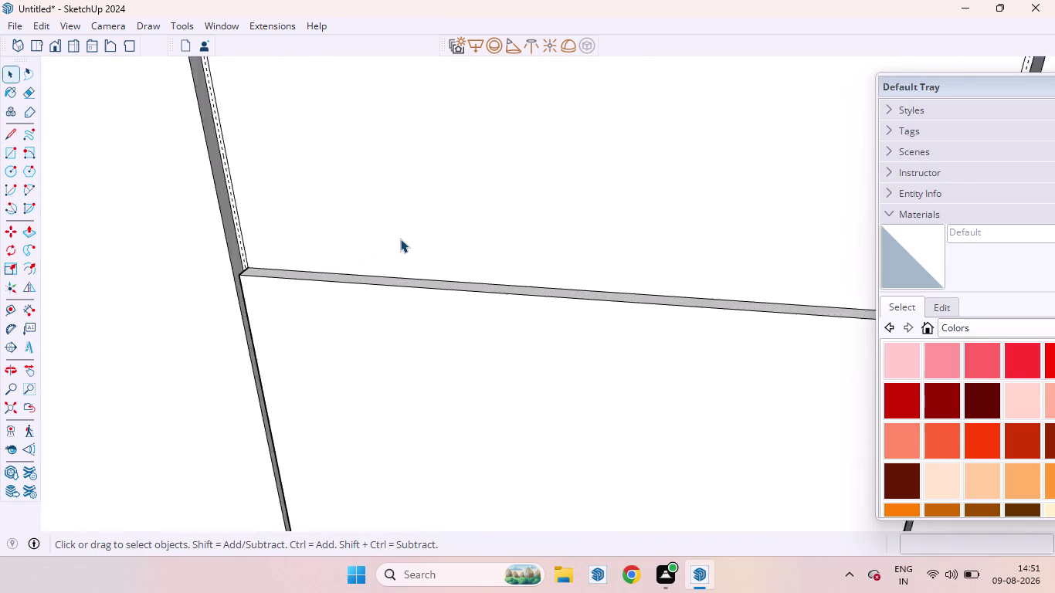
scroll(up, 3)
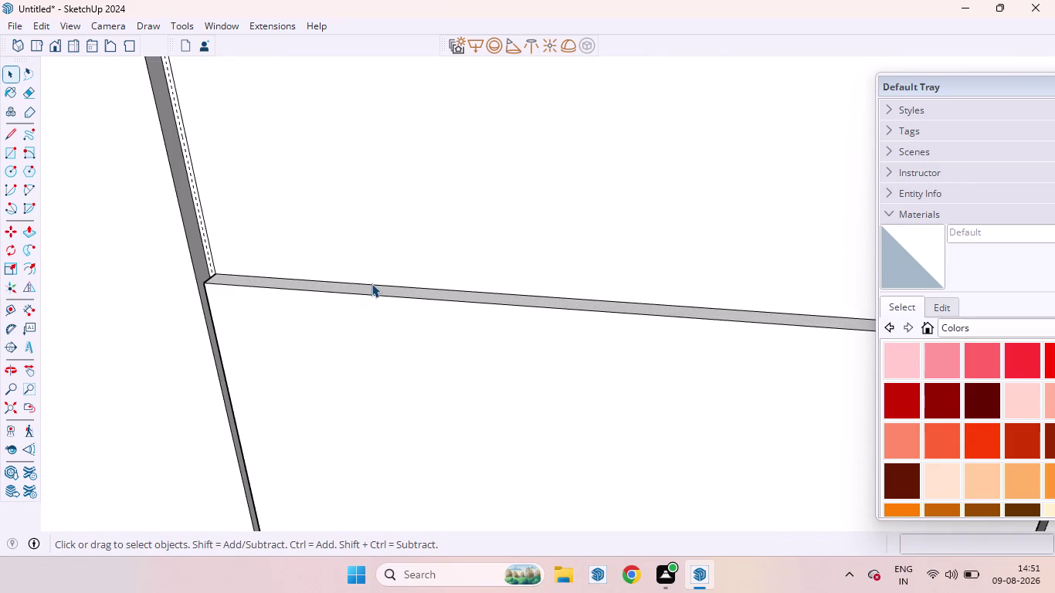
Copy the panel's top joint edge 6MM downward to form a thin groove.
click(371, 283)
key(m)
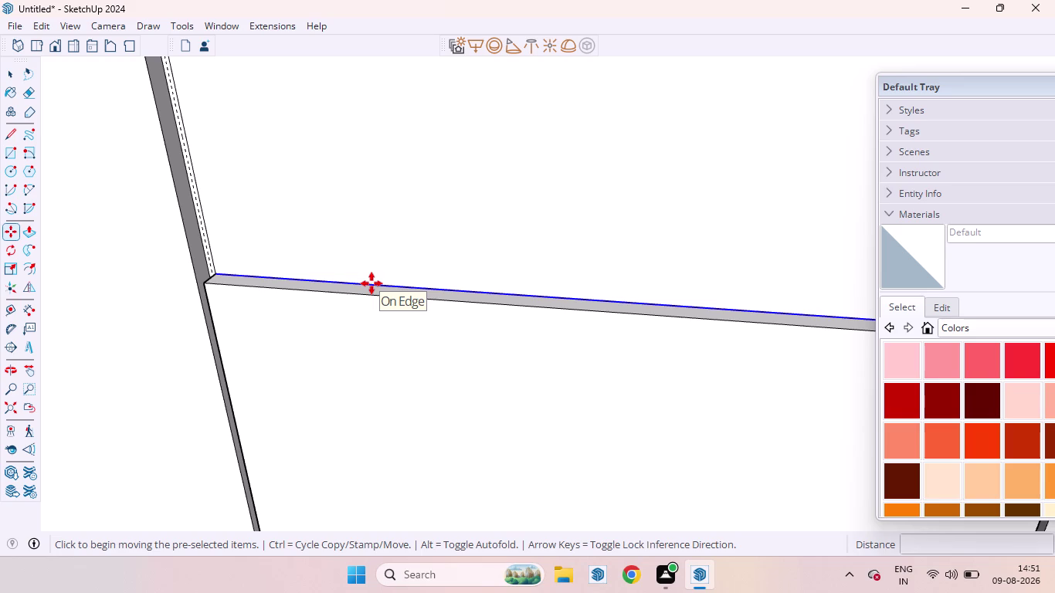
click(372, 283)
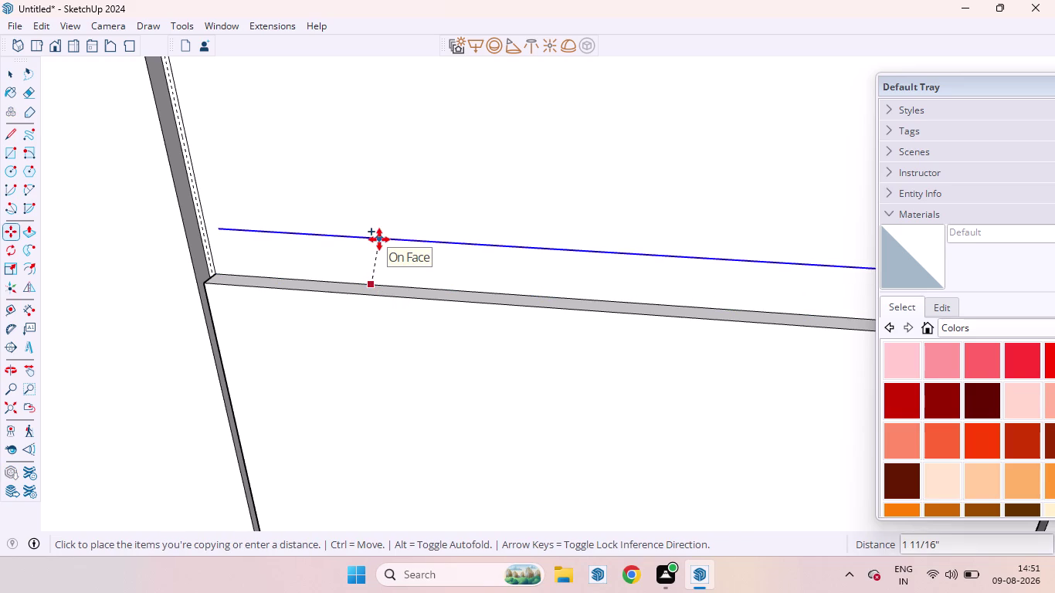
key(Up)
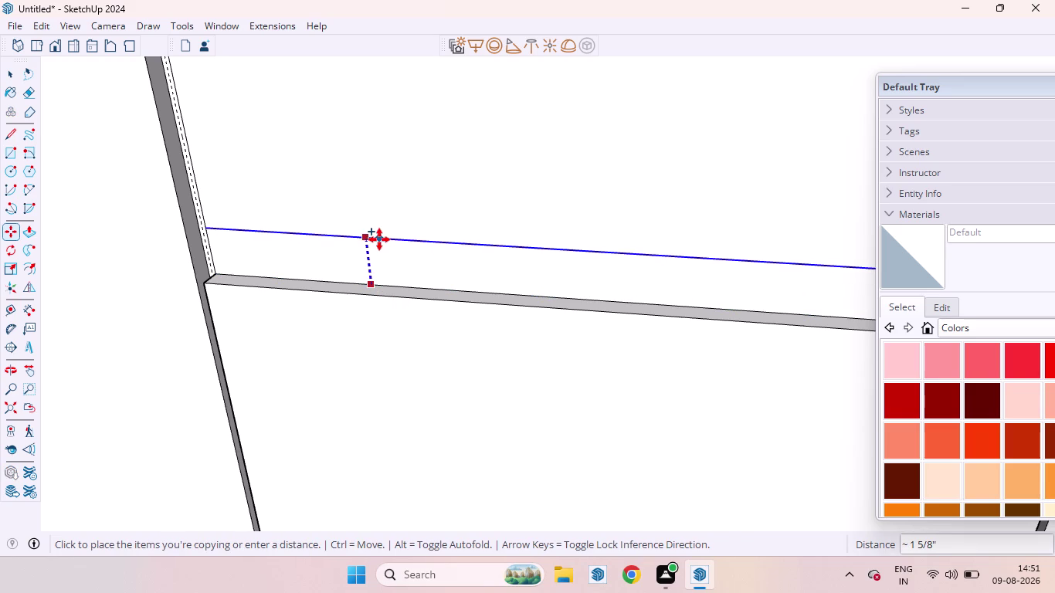
text(6MM)
key(Return)
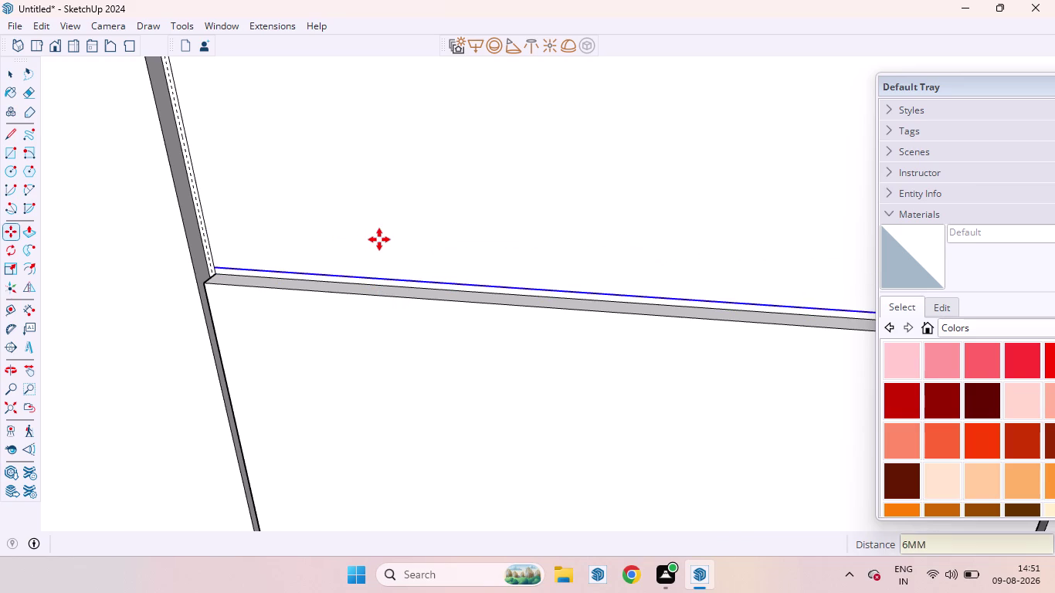
key(space)
scroll(down, 3)
scroll(down, 3)
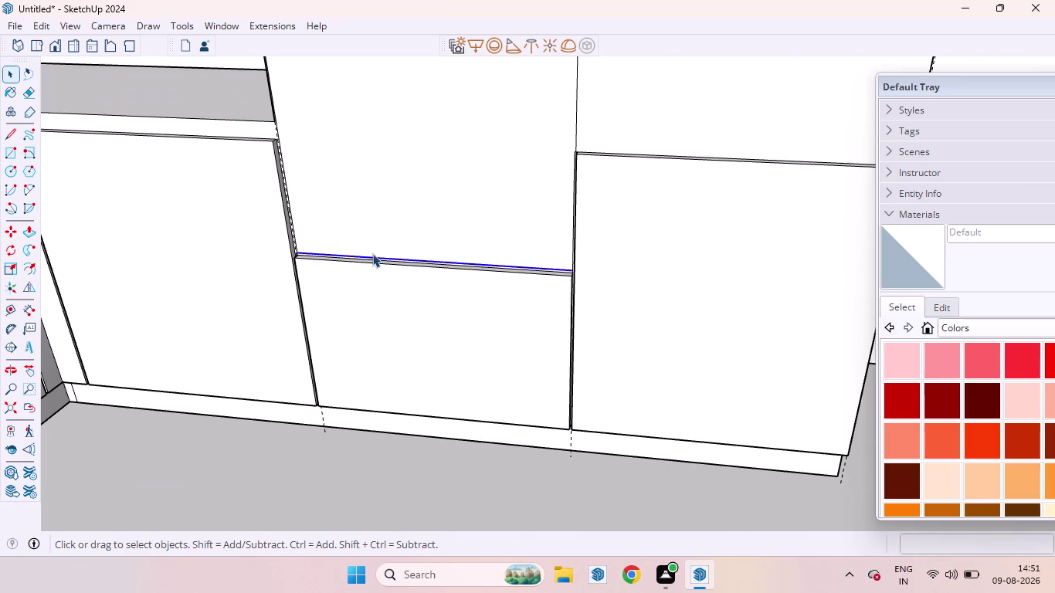
Orbit around the tall unit and select its panel faces to check the groove.
middle_drag(388, 269, 350, 189)
scroll(down, 3)
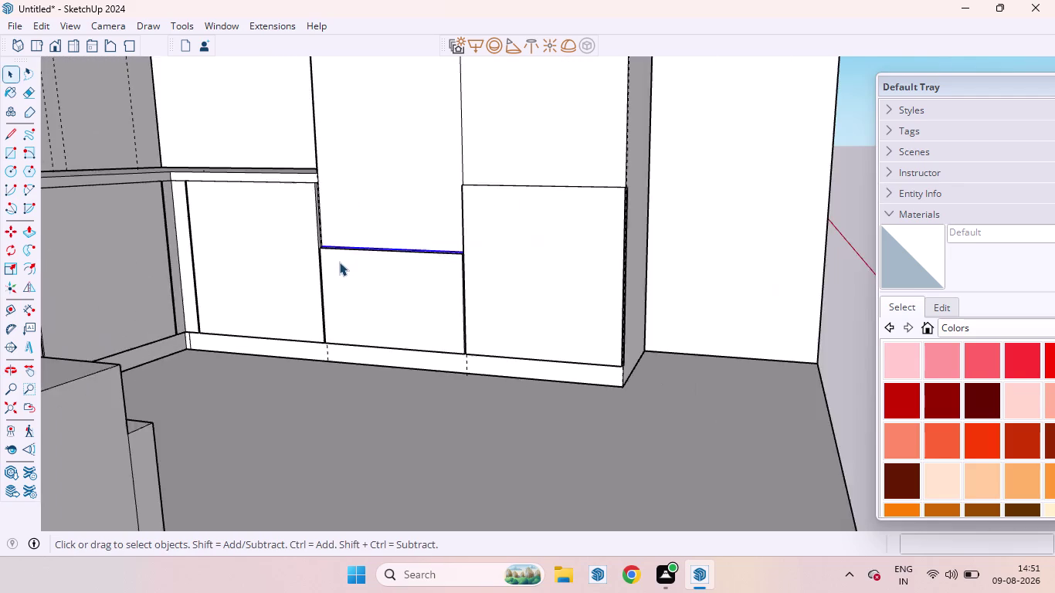
scroll(down, 3)
click(785, 358)
middle_drag(558, 245, 484, 244)
scroll(up, 3)
click(380, 241)
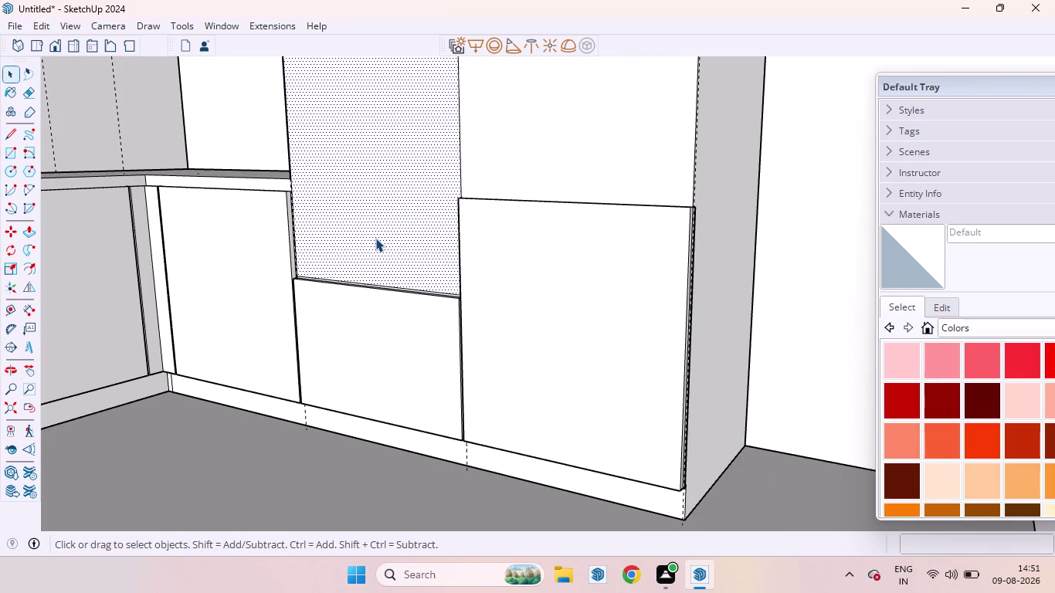
scroll(down, 3)
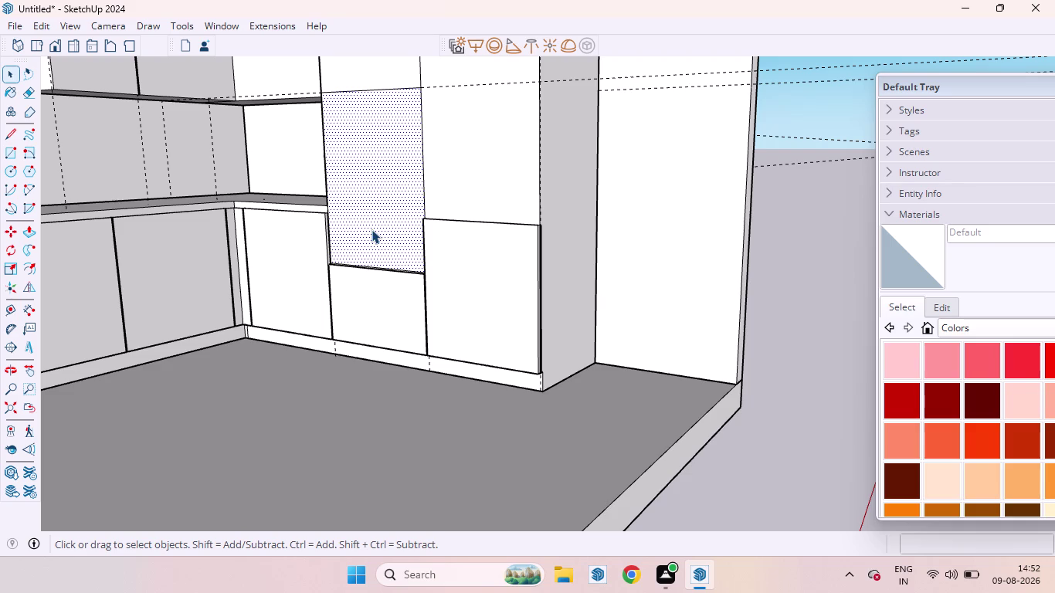
scroll(up, 3)
scroll(down, 3)
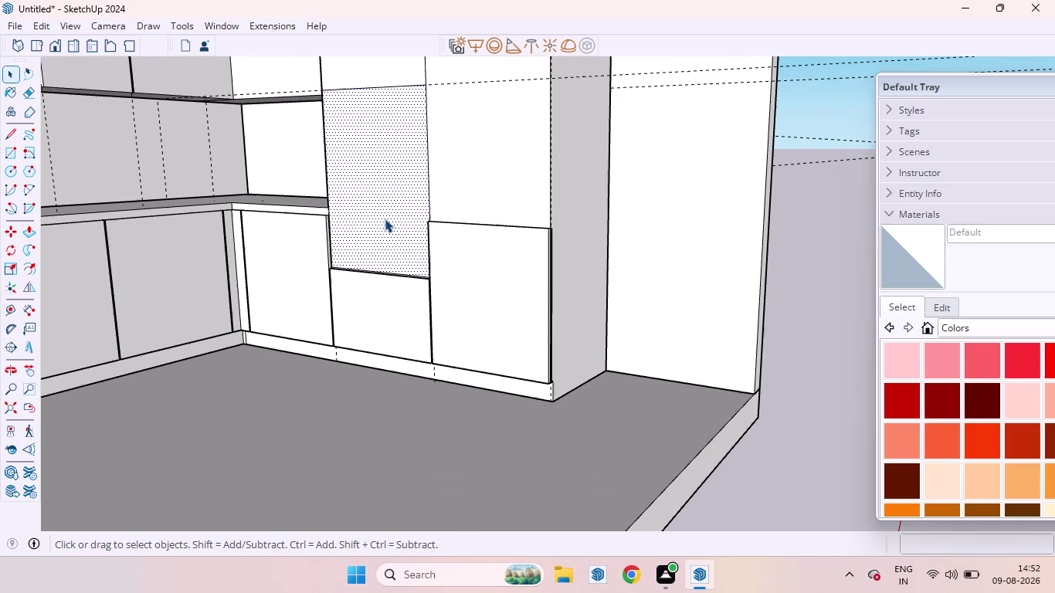
scroll(up, 3)
scroll(down, 3)
scroll(down, 3)
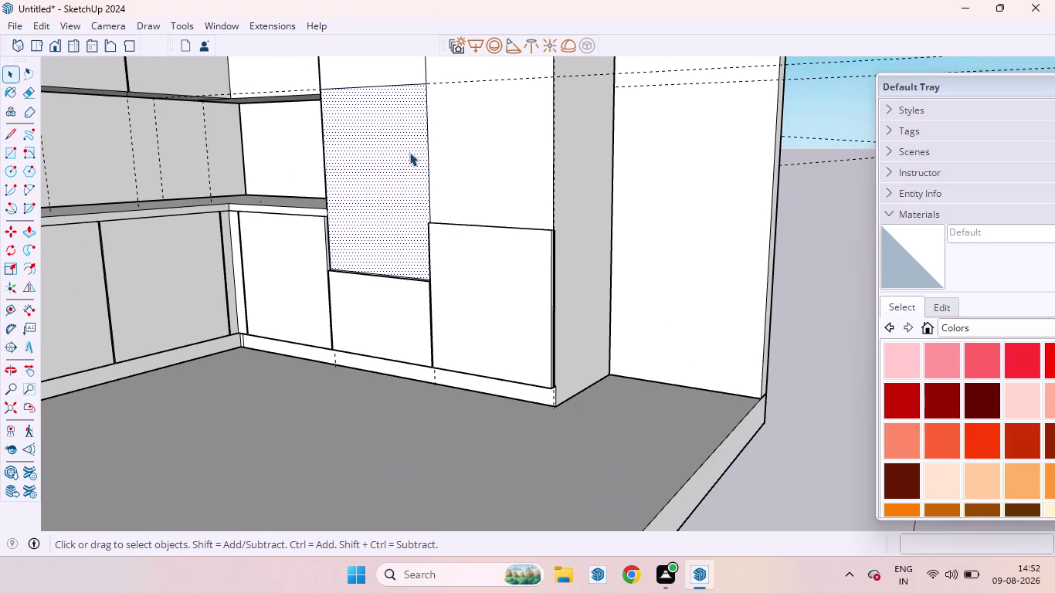
middle_drag(405, 167, 389, 236)
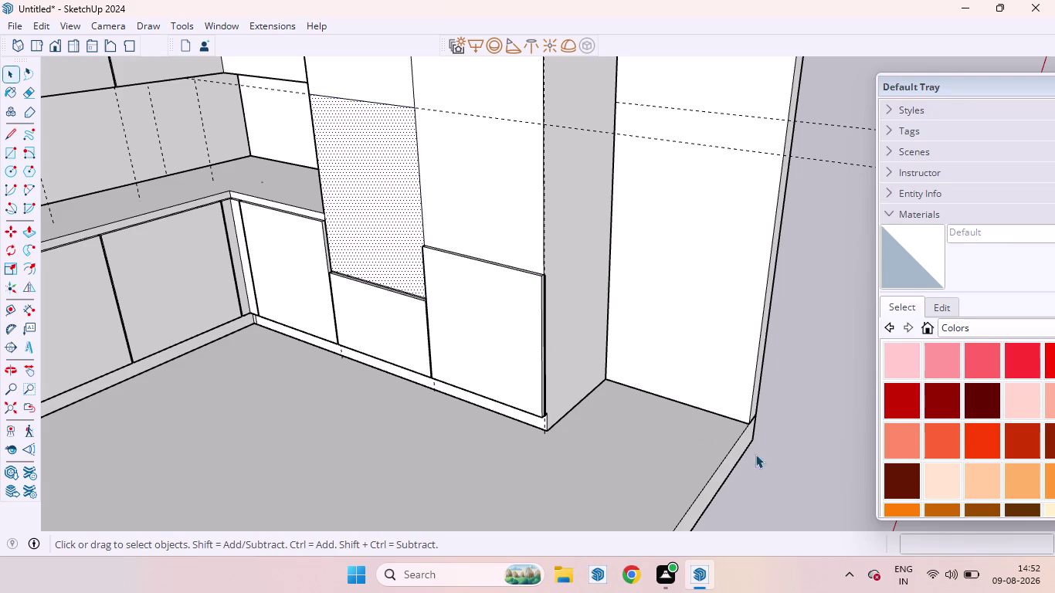
Offset the tall unit's upper panel outline 18MM inward.
key(f)
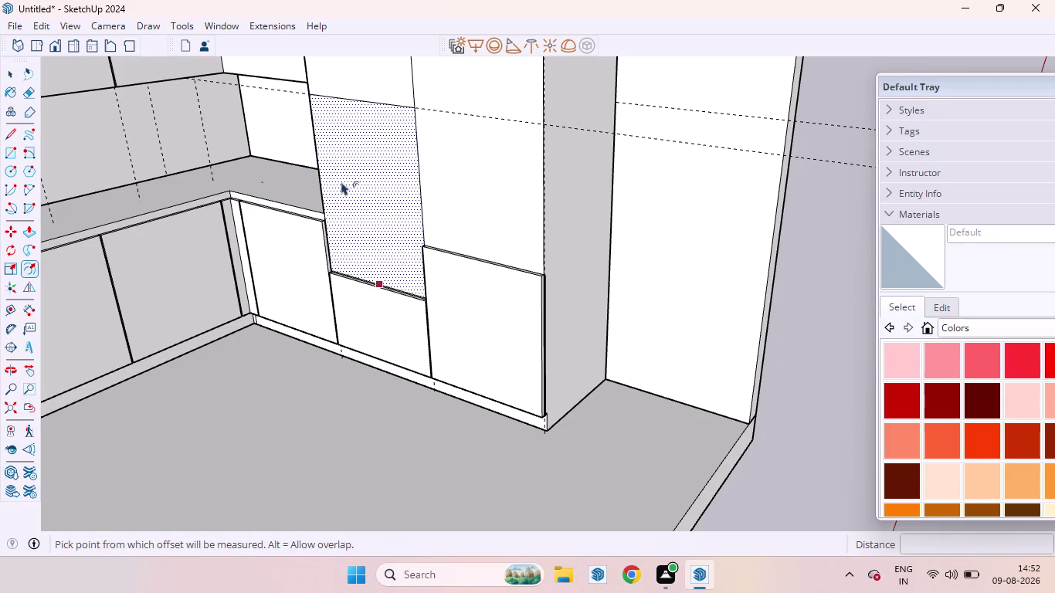
drag(328, 158, 336, 164)
text(18MM)
key(Return)
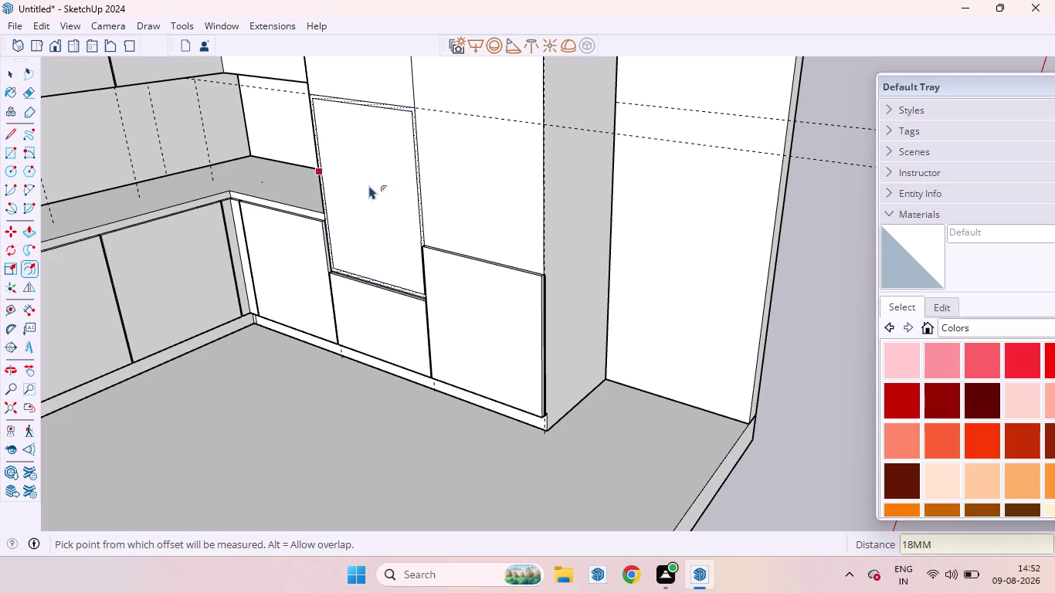
key(space)
Give the thin frame strip around the panel a depth of 8MM.
scroll(up, 3)
scroll(up, 3)
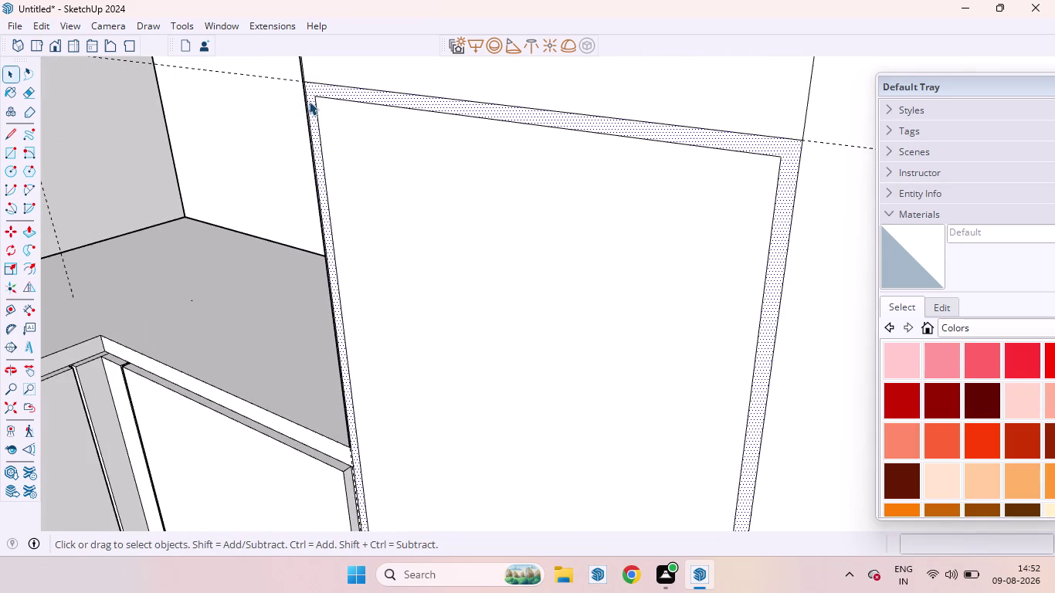
click(310, 100)
key(p)
drag(311, 100, 301, 110)
key(1)
text(8MM)
key(Return)
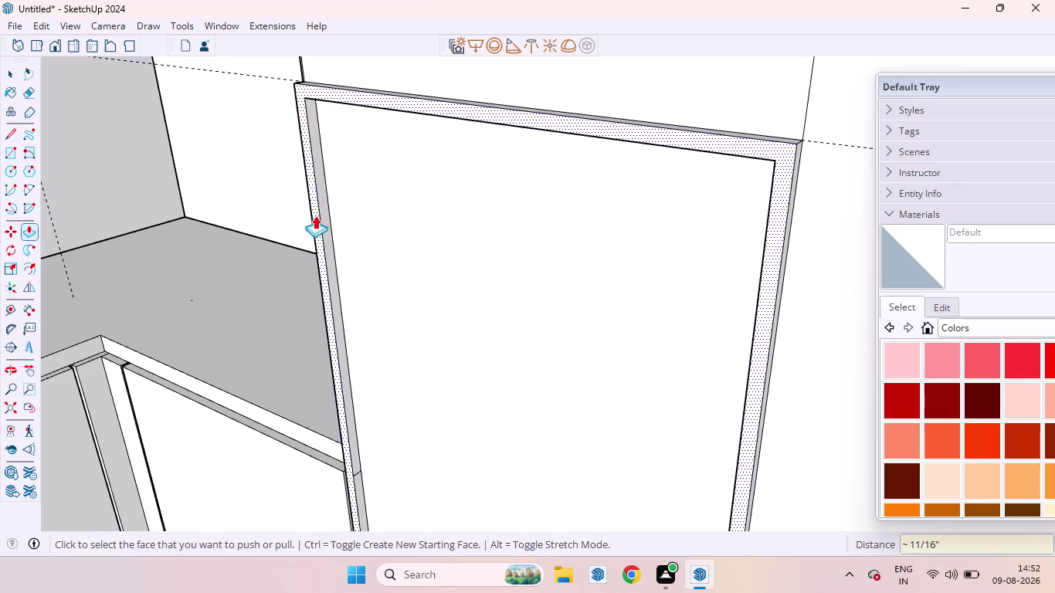
Push the inner panel face back 22 to form the niche, then inspect it.
scroll(down, 3)
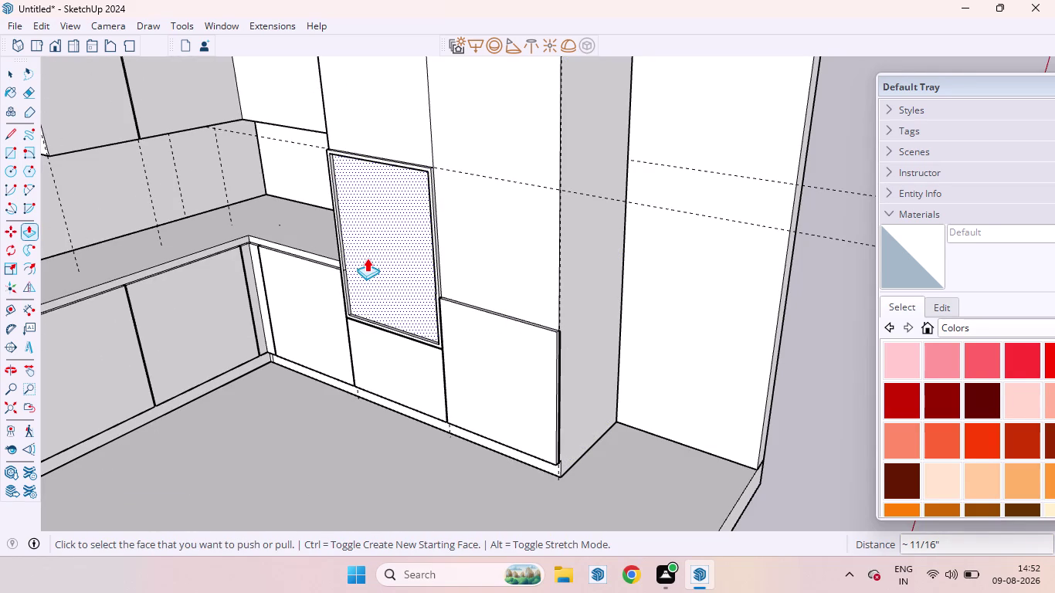
drag(367, 258, 385, 239)
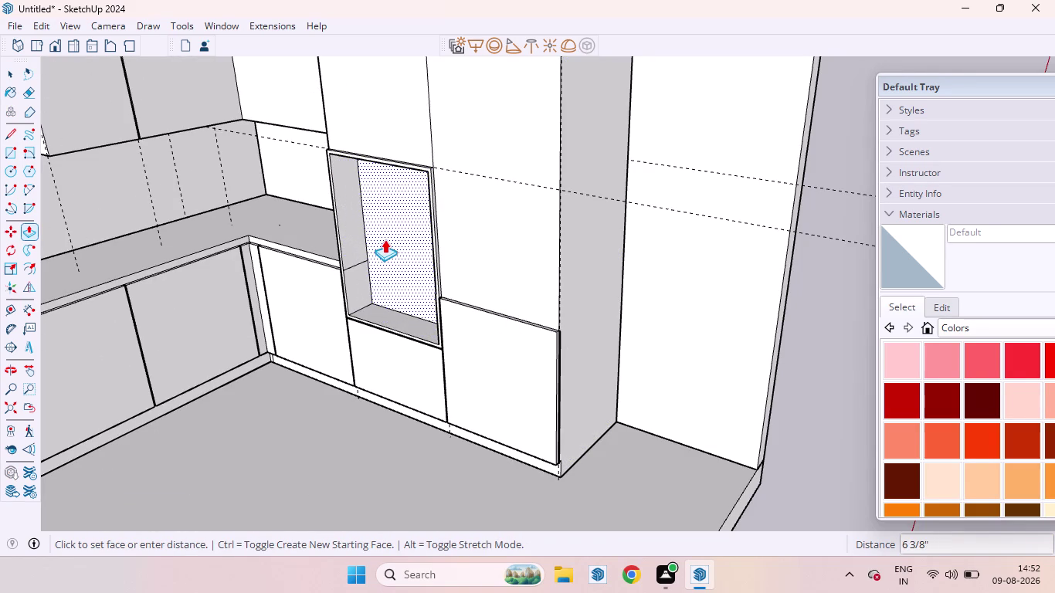
drag(385, 239, 386, 240)
text(22)
key(Return)
scroll(down, 3)
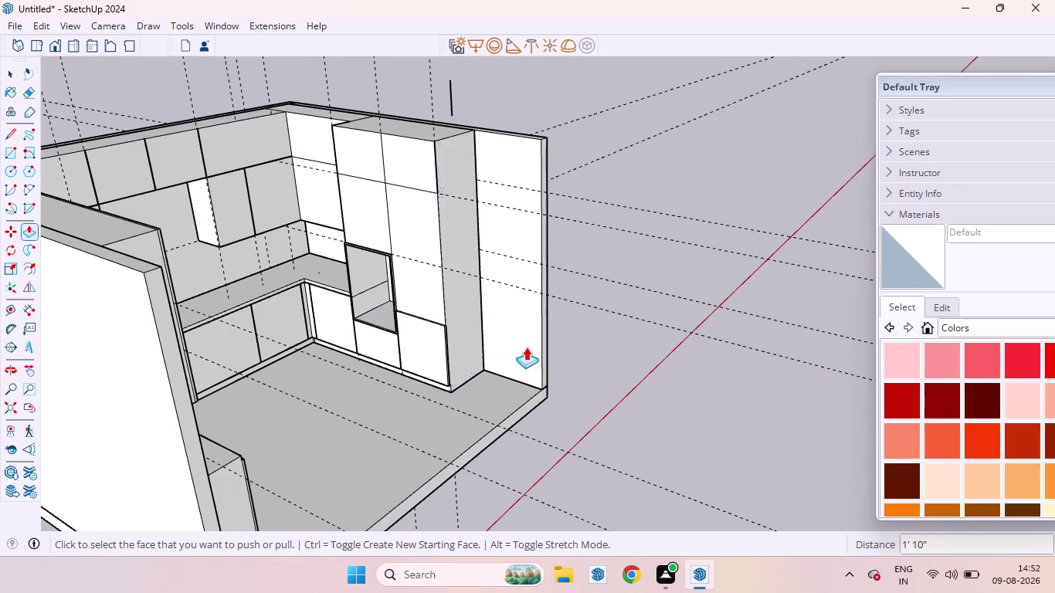
key(space)
scroll(up, 3)
middle_drag(461, 323, 363, 291)
scroll(down, 3)
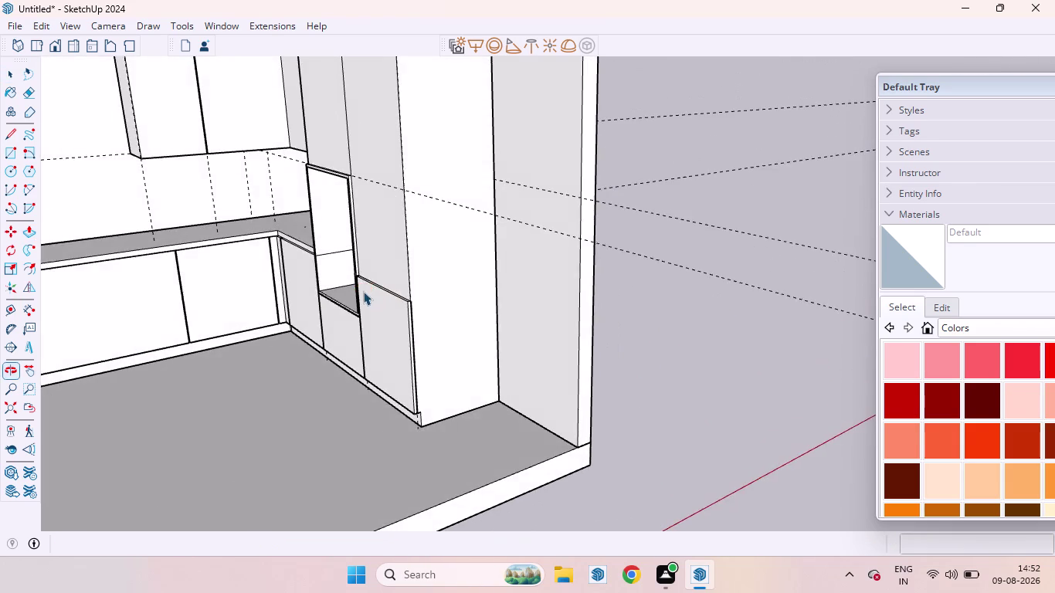